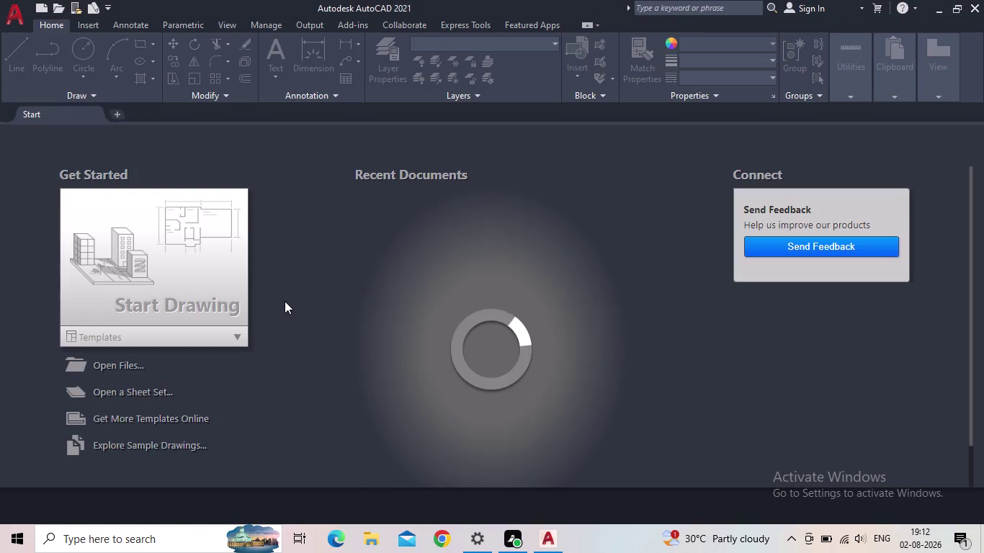
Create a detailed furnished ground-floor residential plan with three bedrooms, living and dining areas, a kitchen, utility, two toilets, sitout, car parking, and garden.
Open a new blank drawing, Drawing1, from the Start tab.
click(176, 286)
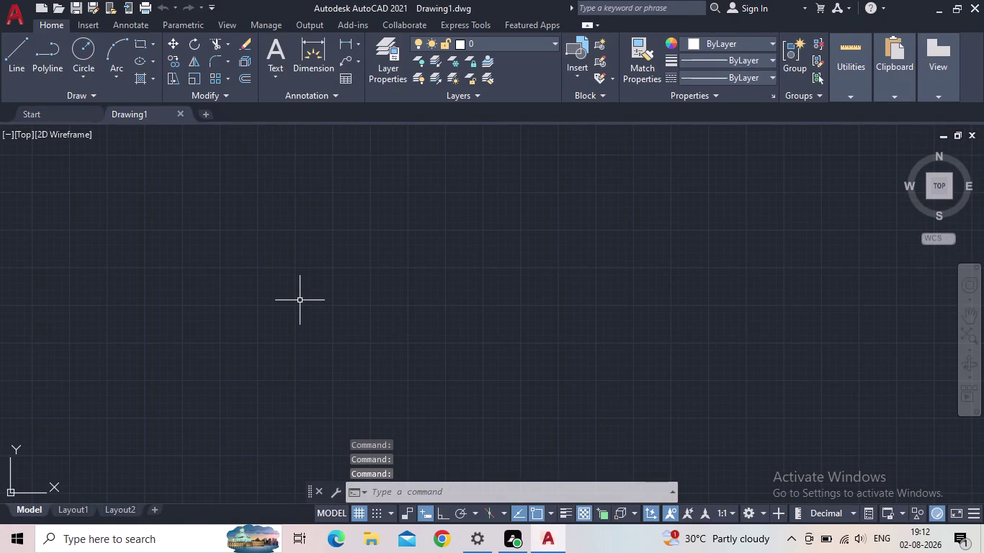
scroll(down, 3)
middle_drag(301, 309, 287, 339)
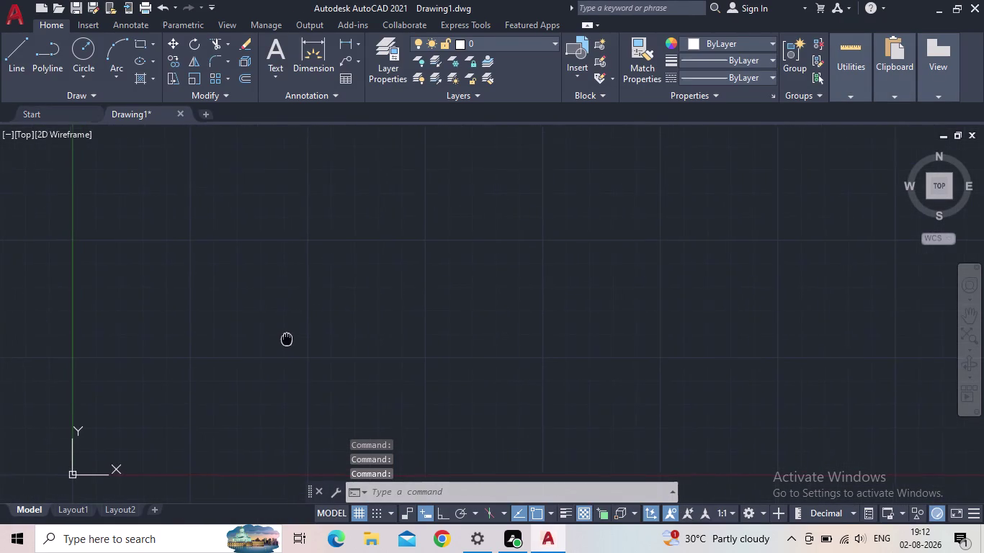
middle_drag(287, 339, 283, 341)
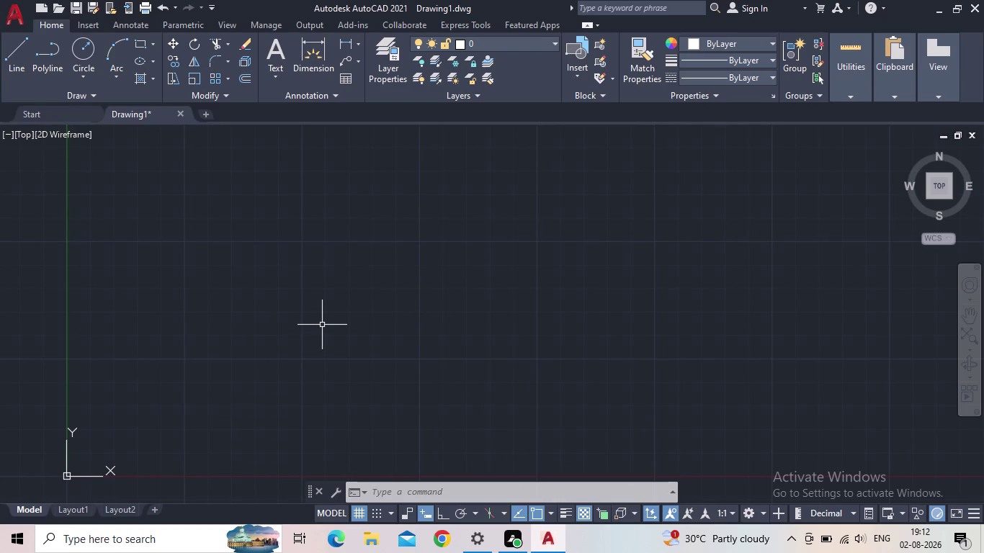
scroll(up, 3)
scroll(down, 3)
scroll(down, 3)
middle_drag(350, 293, 224, 369)
middle_drag(411, 315, 350, 324)
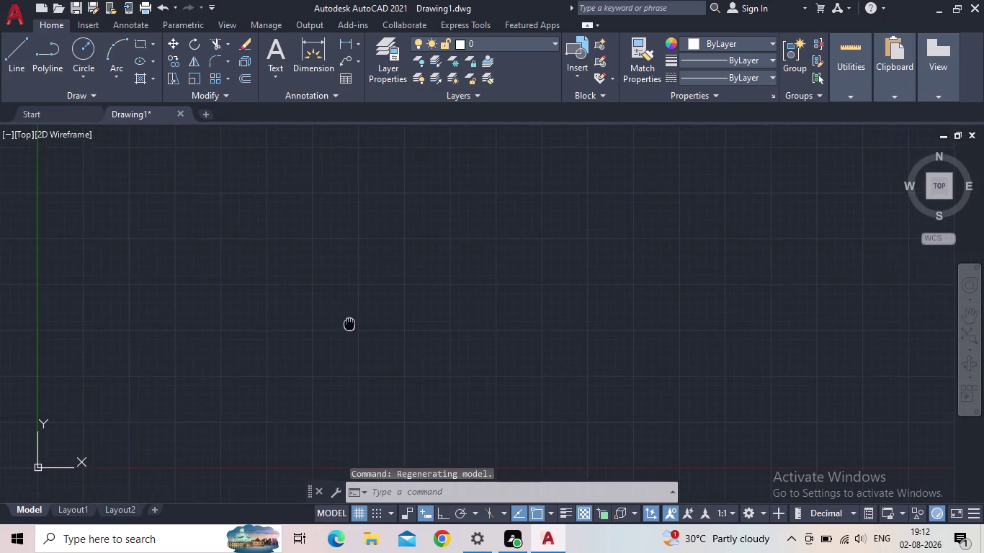
middle_drag(350, 324, 371, 312)
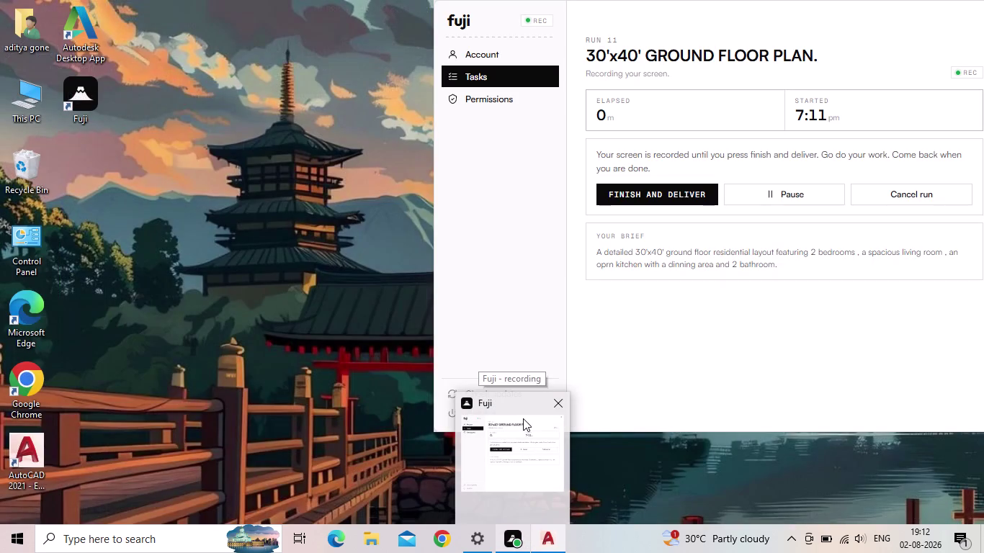
scroll(down, 3)
middle_drag(368, 360, 367, 360)
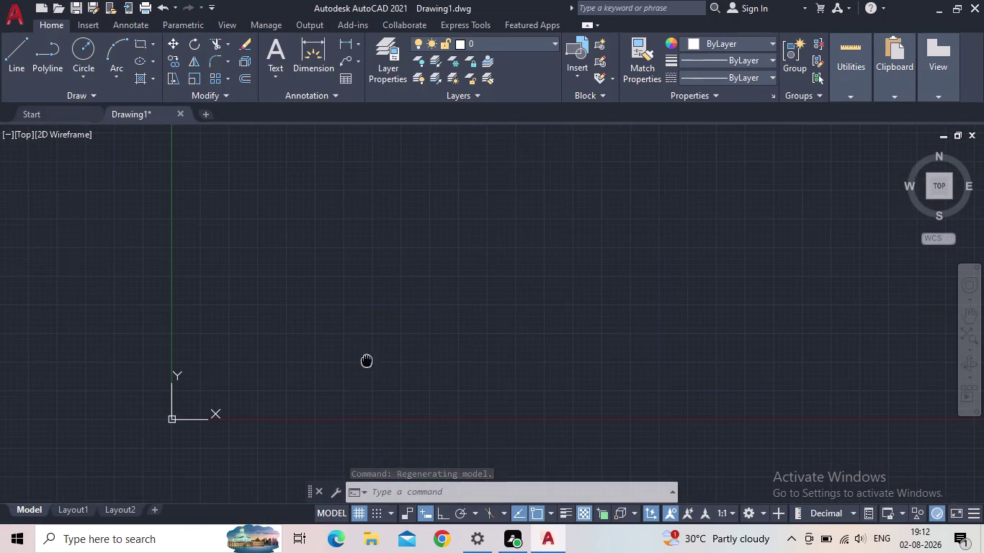
middle_drag(366, 360, 239, 390)
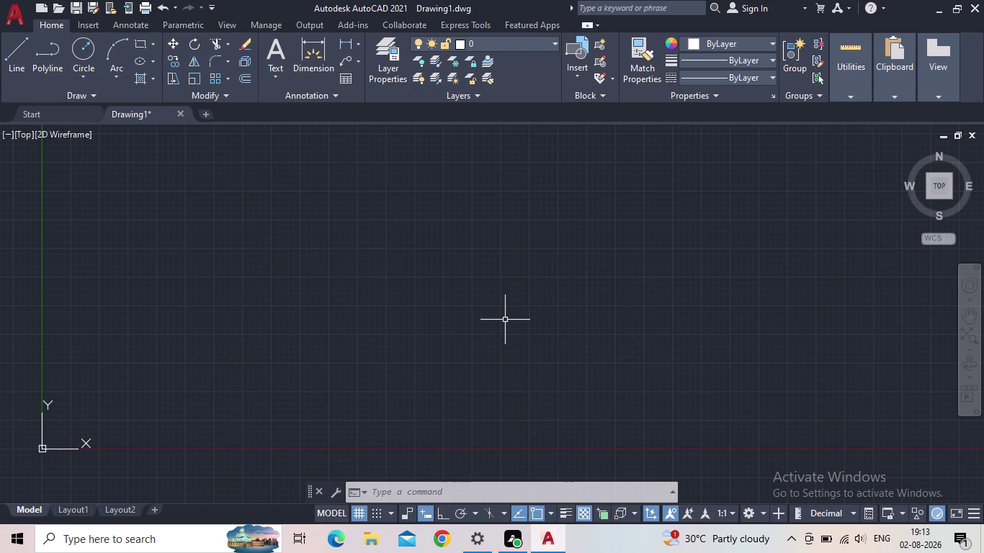
middle_drag(422, 338, 401, 338)
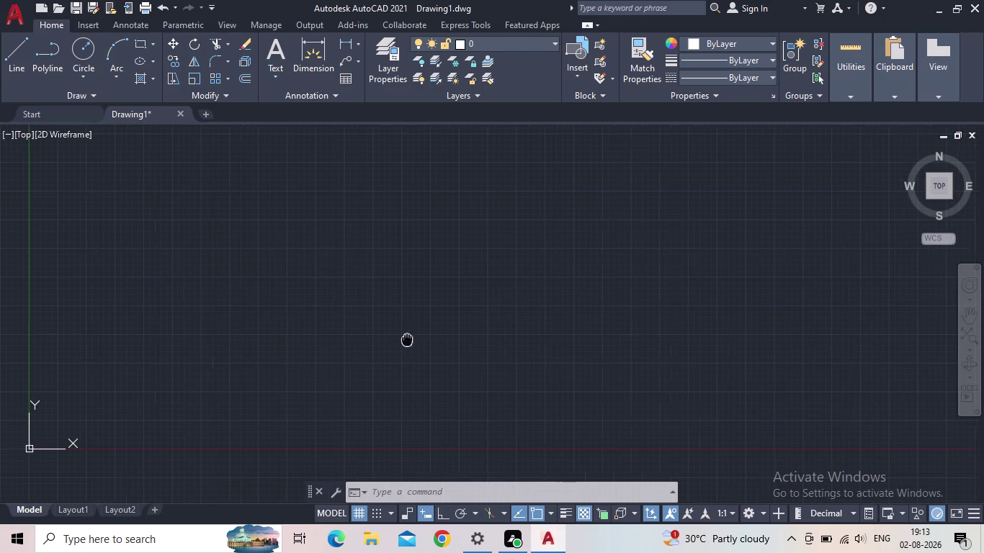
middle_drag(400, 339, 370, 335)
scroll(down, 3)
middle_drag(390, 334, 340, 391)
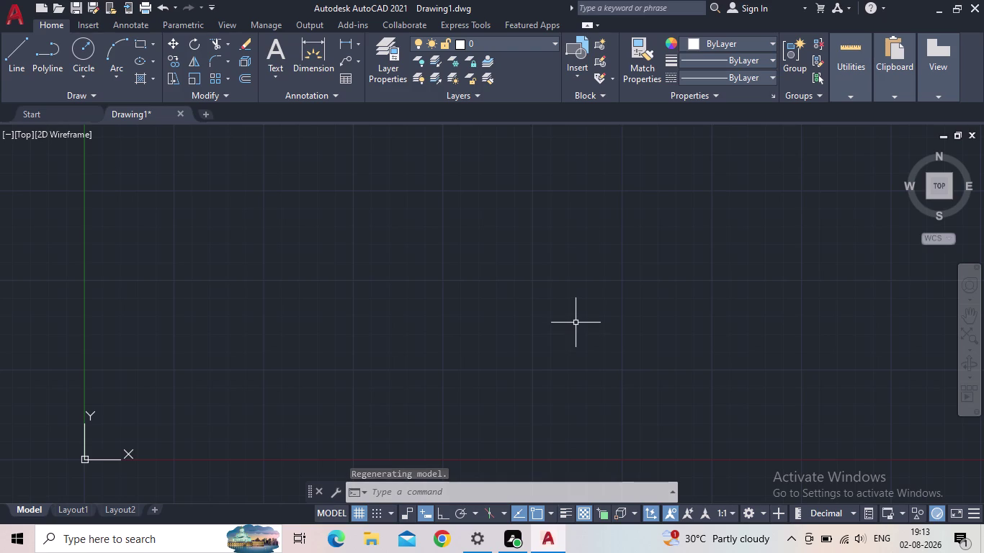
middle_drag(547, 343, 515, 348)
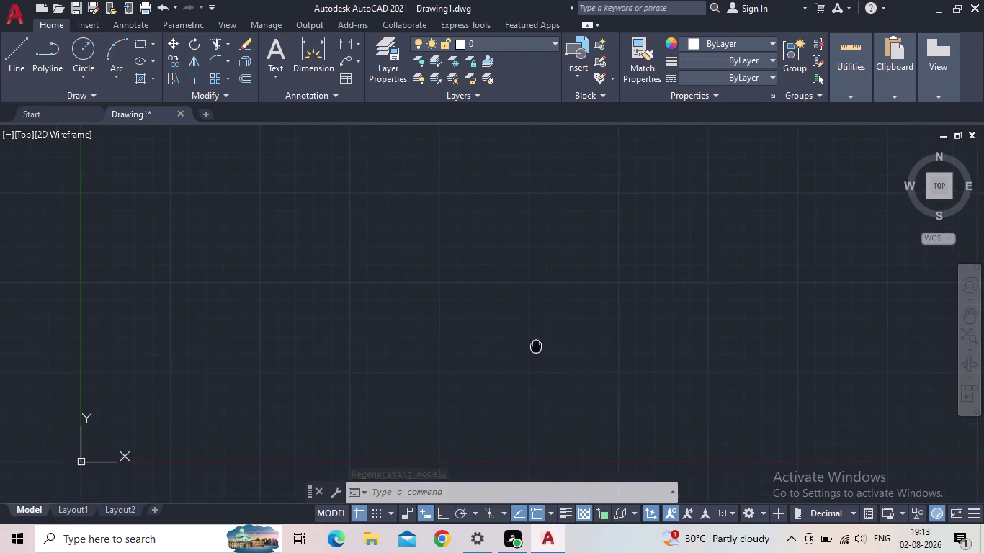
middle_drag(515, 349, 475, 349)
middle_drag(475, 349, 535, 342)
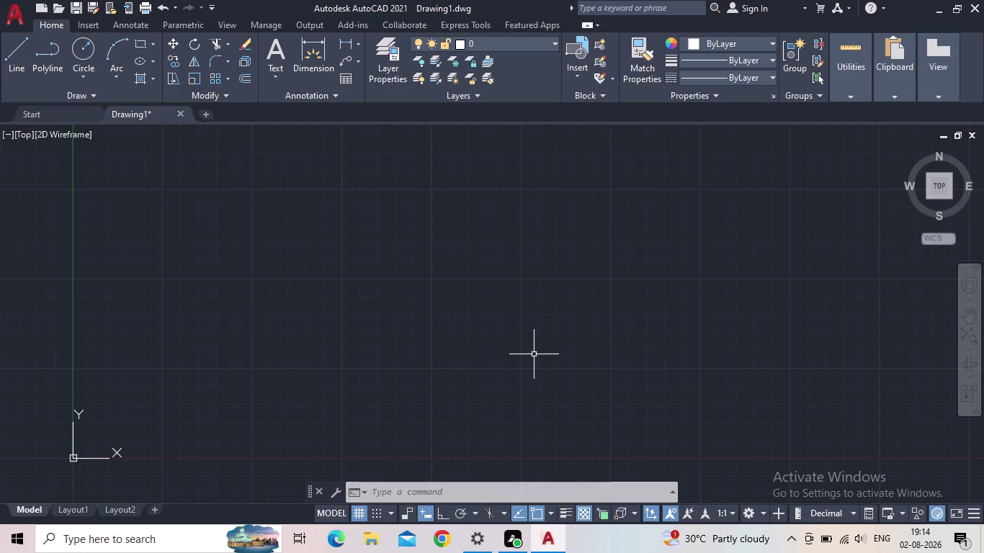
middle_drag(534, 355, 473, 372)
scroll(down, 3)
middle_drag(473, 364, 382, 398)
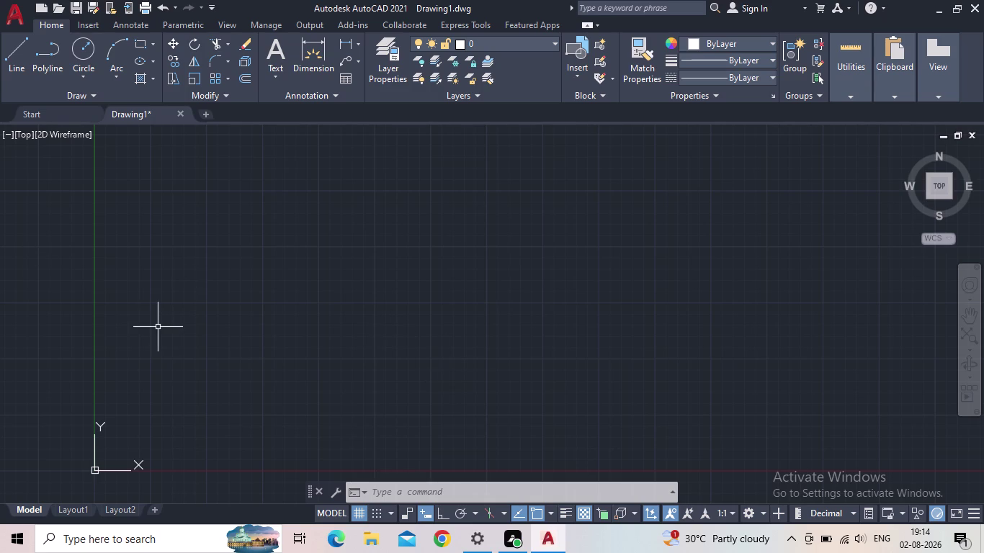
text(xl)
key(Return)
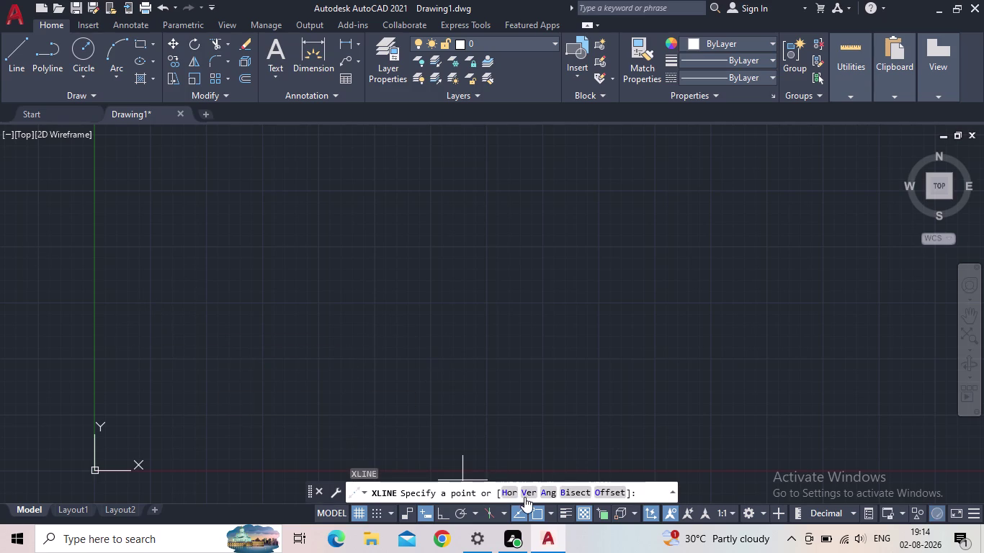
click(522, 492)
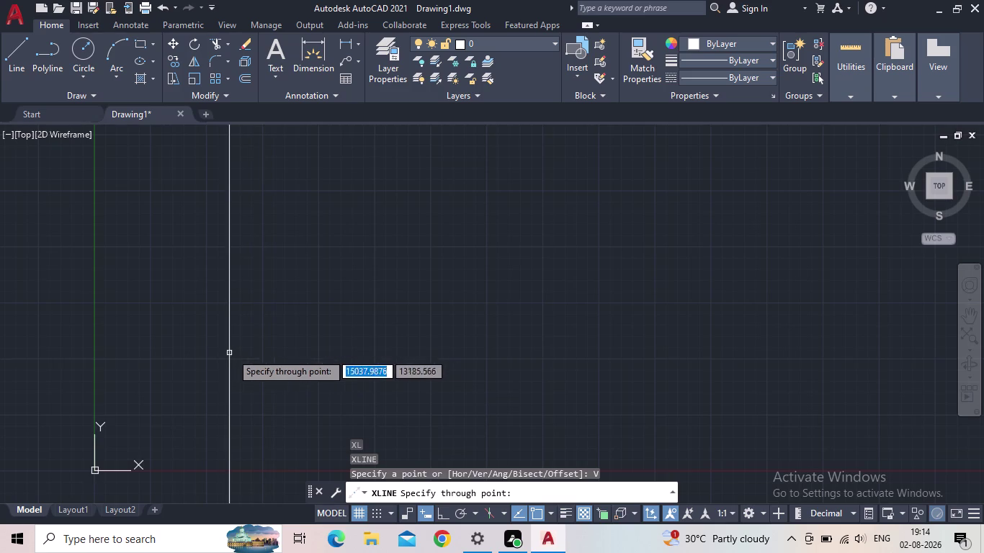
middle_drag(239, 354, 282, 350)
scroll(down, 3)
middle_drag(371, 353, 260, 365)
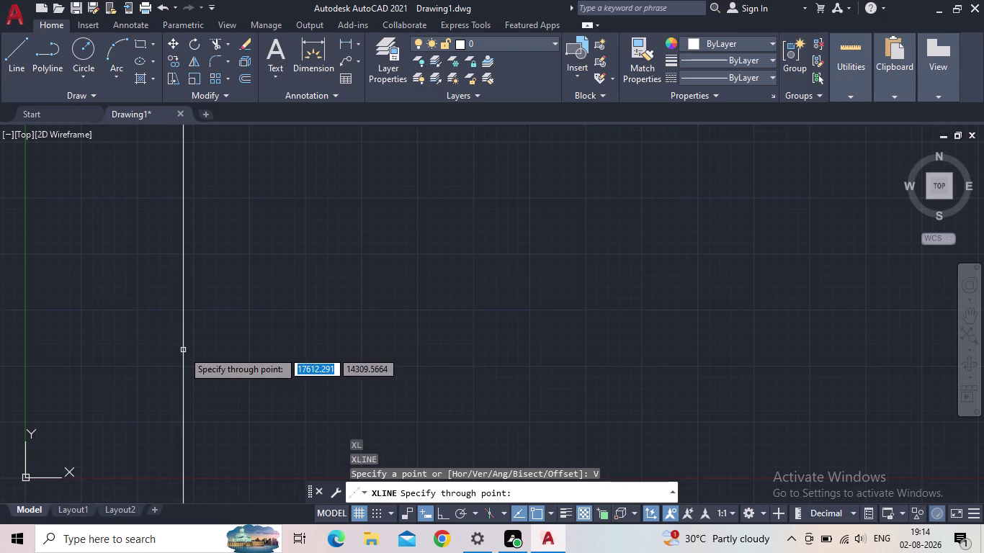
scroll(down, 3)
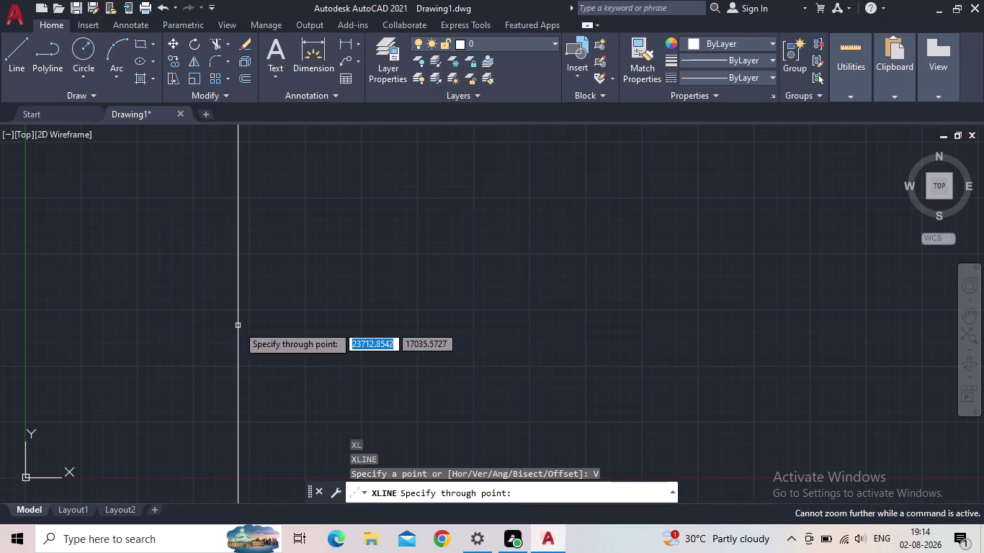
key(Escape)
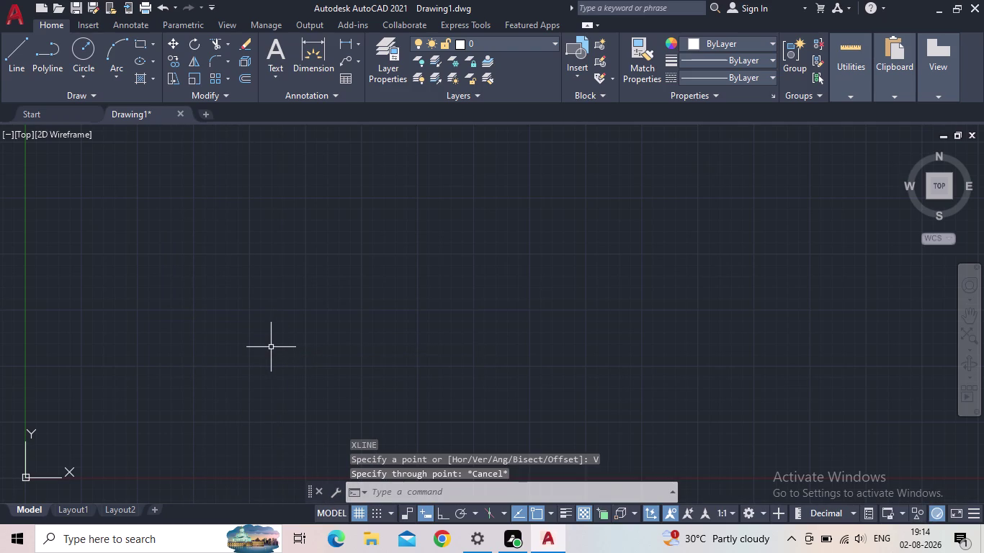
text(un)
Set Drawing Units to Engineering length, 0'-0.00" precision, and pick an insertion scale.
key(Return)
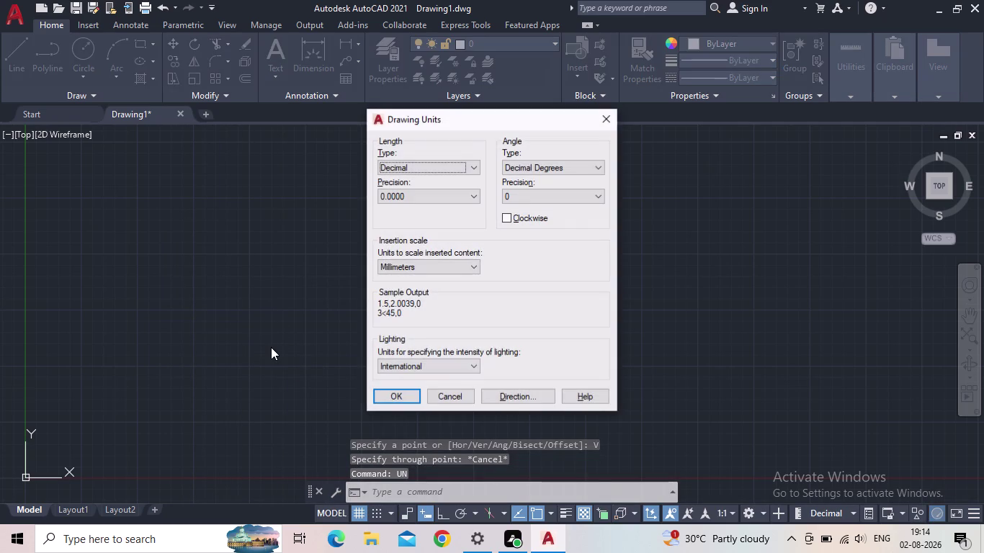
click(467, 172)
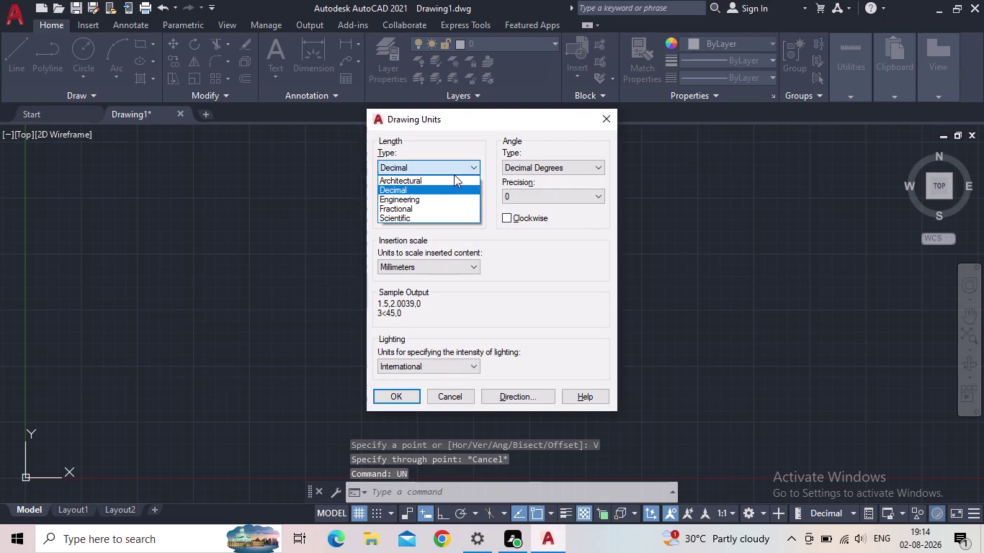
click(412, 202)
click(443, 197)
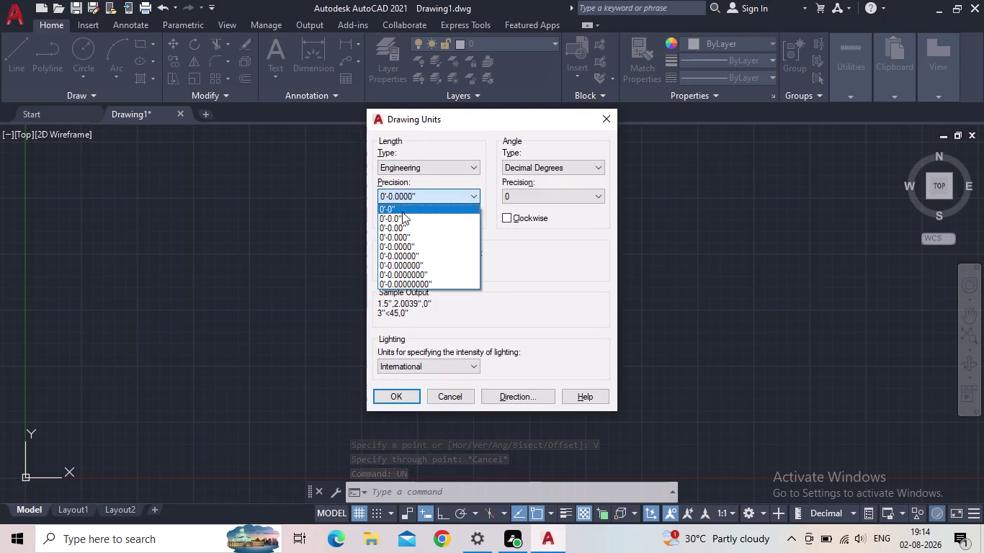
click(399, 224)
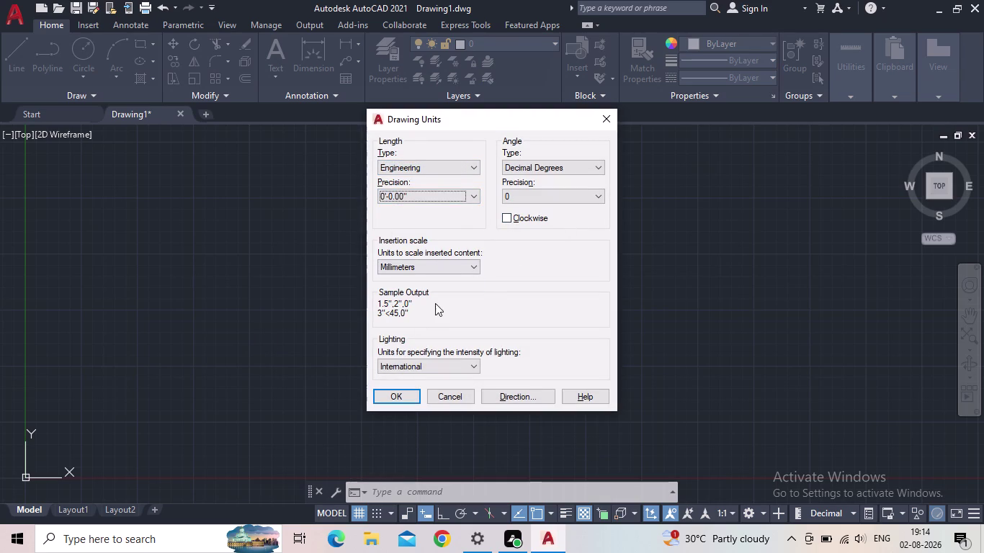
click(434, 264)
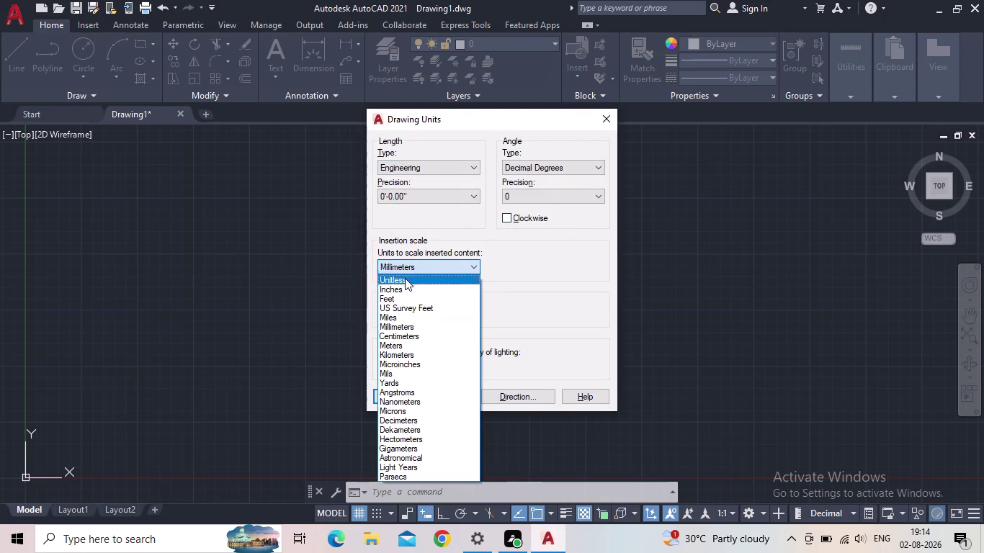
click(401, 285)
click(405, 394)
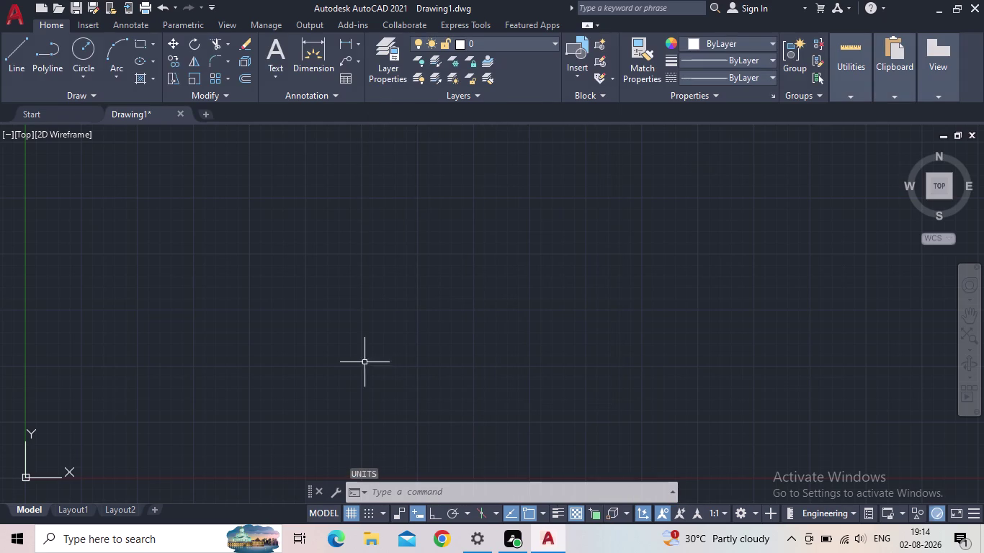
key(d)
key(Return)
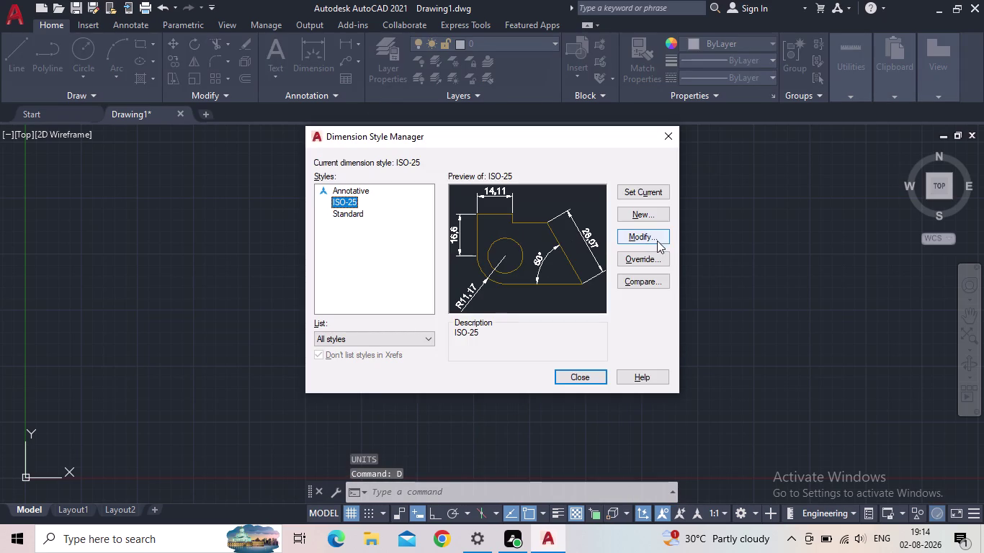
click(653, 240)
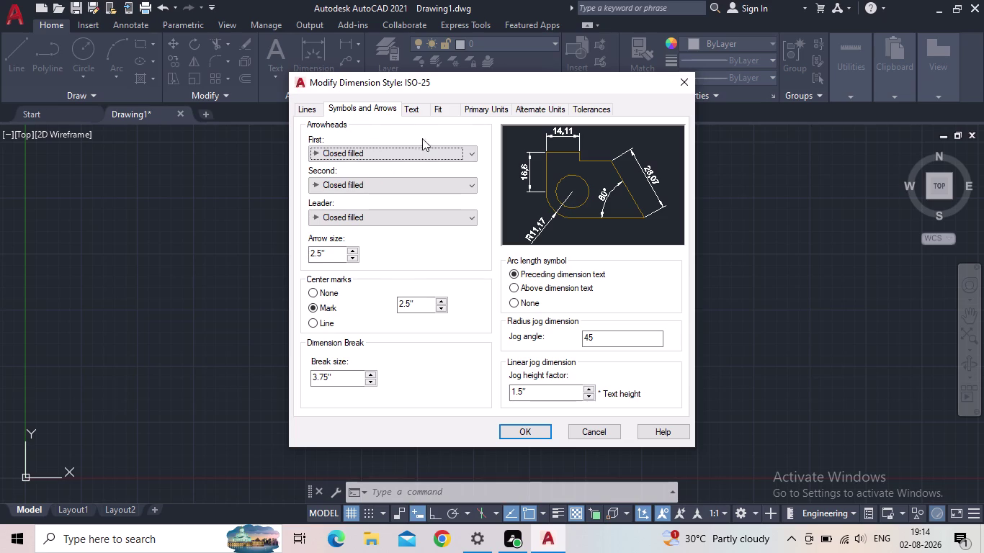
click(420, 112)
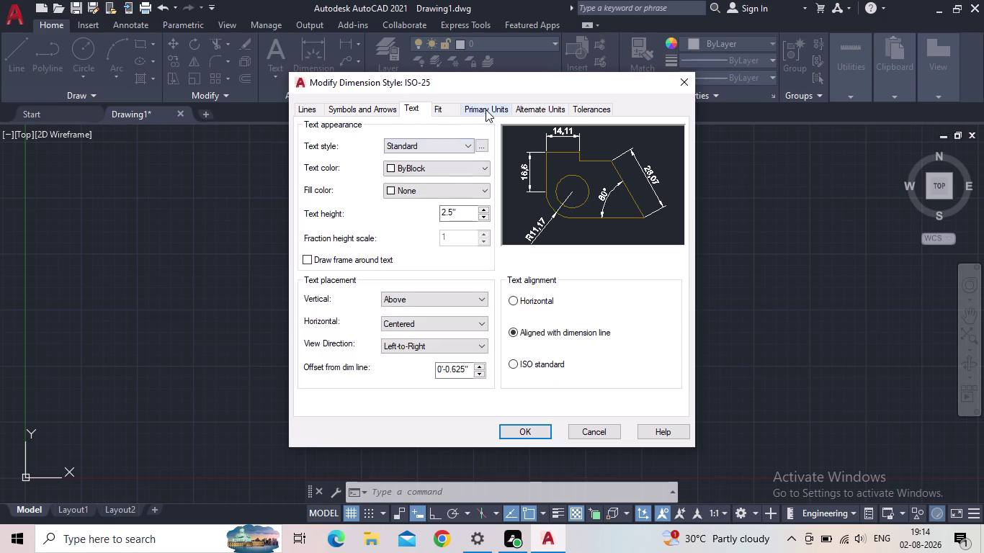
click(485, 110)
click(449, 138)
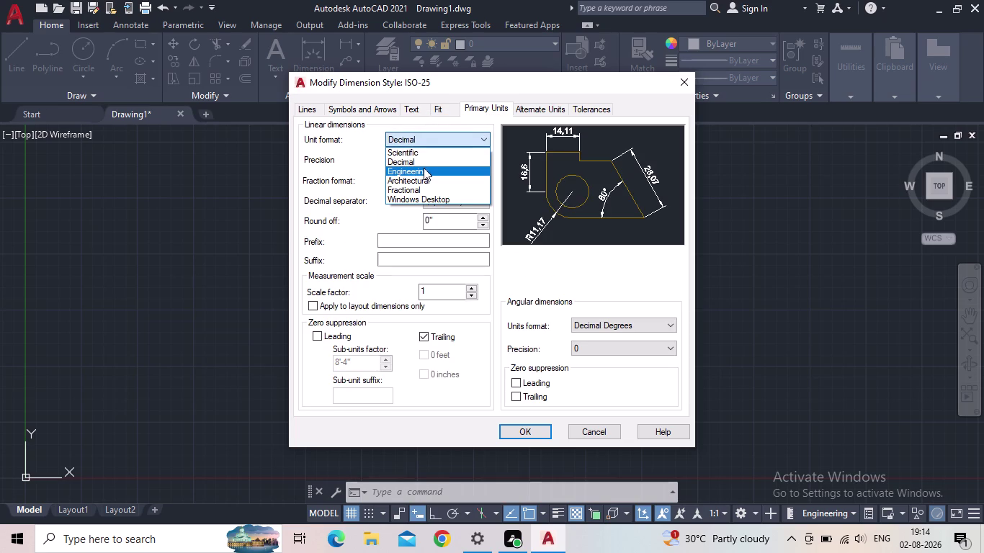
click(425, 172)
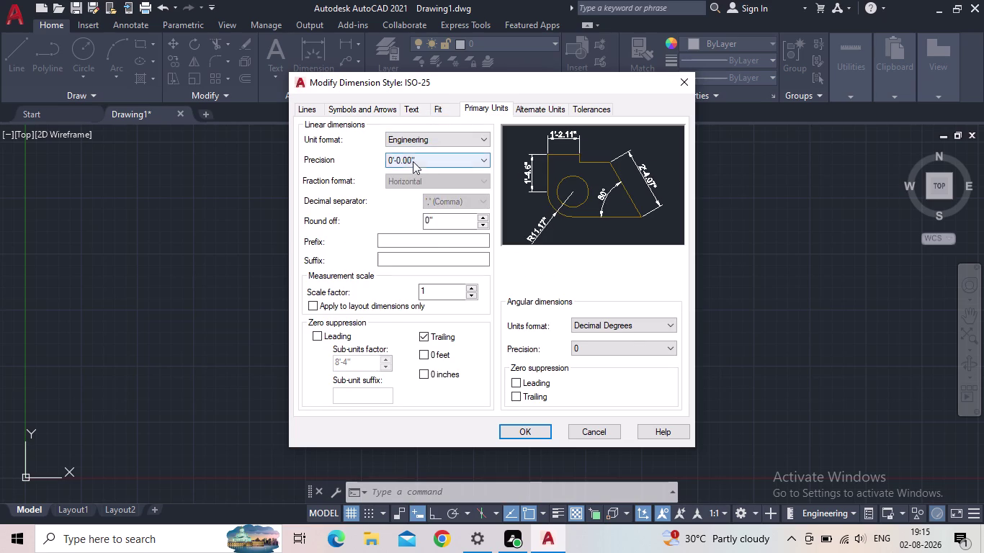
click(413, 161)
click(415, 192)
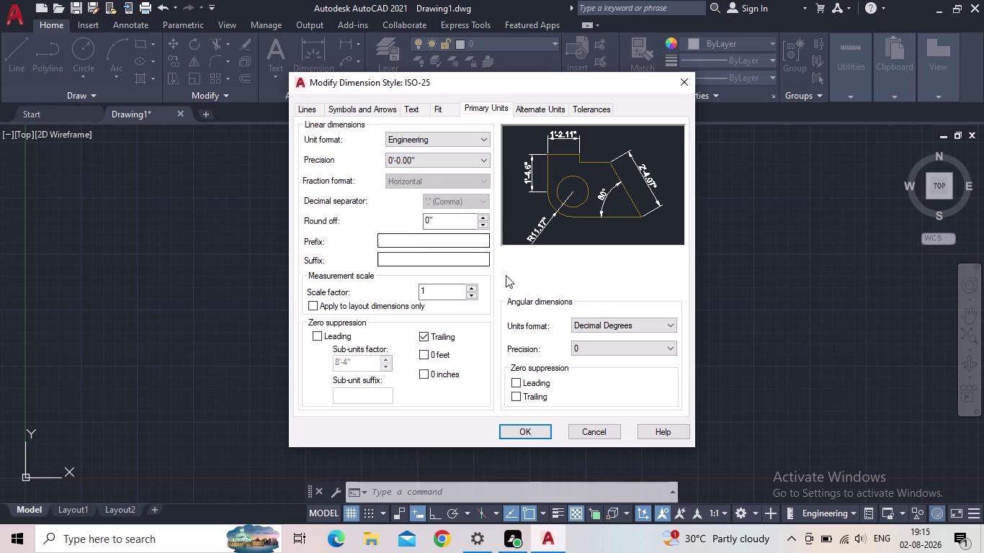
click(520, 428)
click(644, 187)
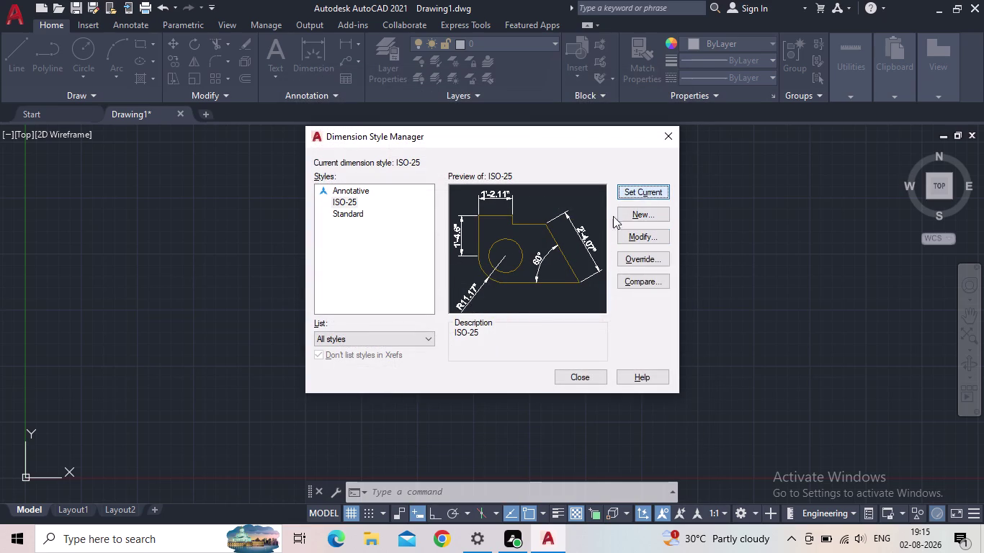
click(583, 370)
scroll(down, 3)
middle_drag(471, 329, 458, 345)
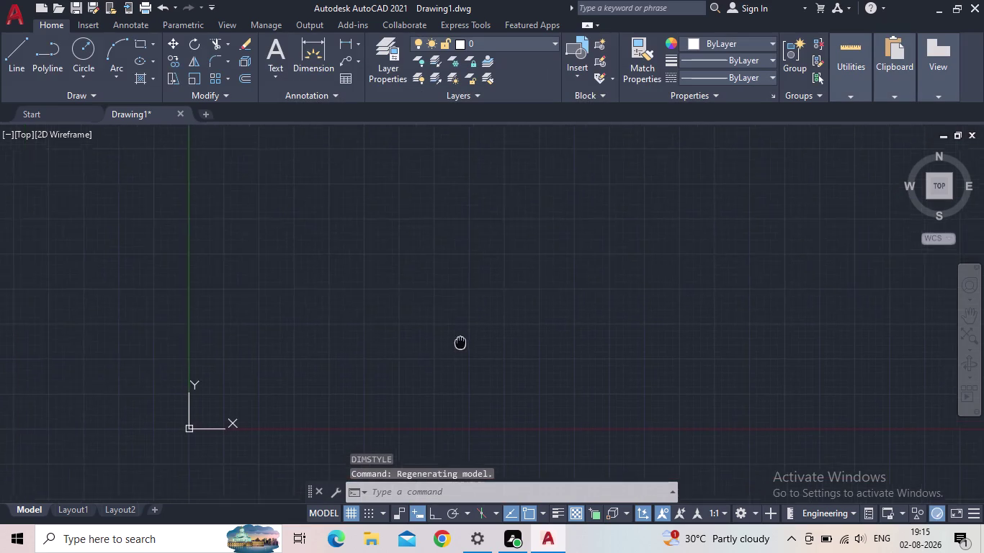
Place one vertical XLINE near the left edge of the drawing.
middle_drag(458, 345, 451, 352)
middle_drag(419, 360, 284, 396)
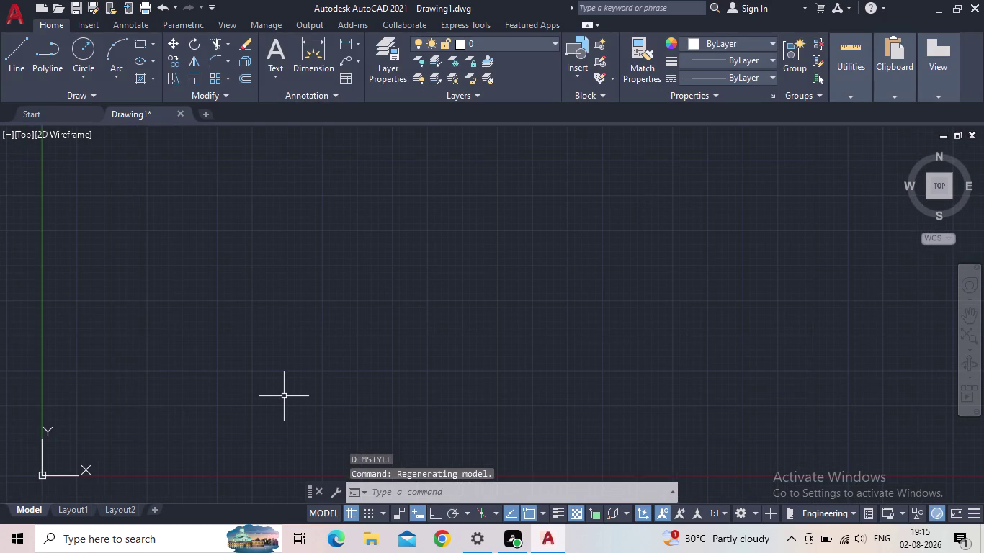
text(xl)
key(Return)
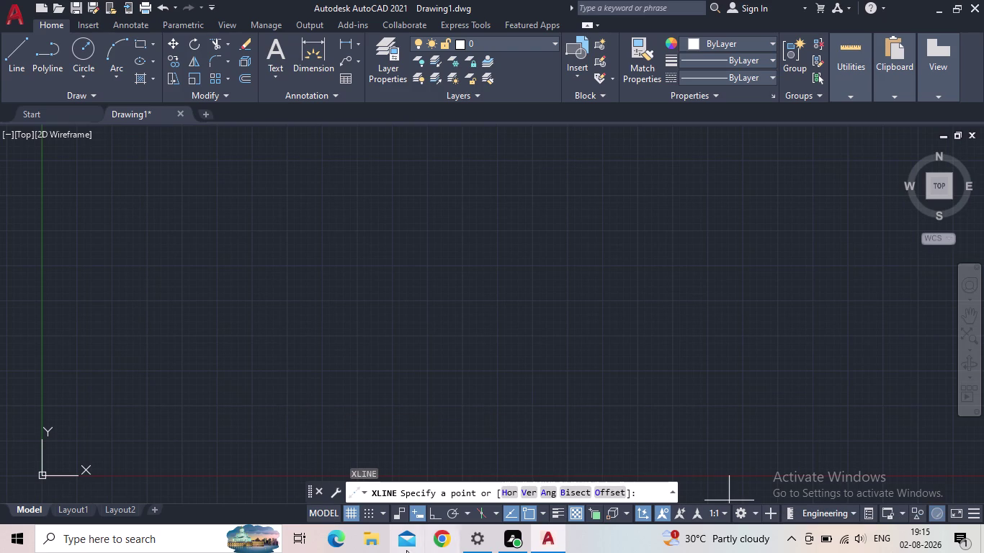
click(525, 493)
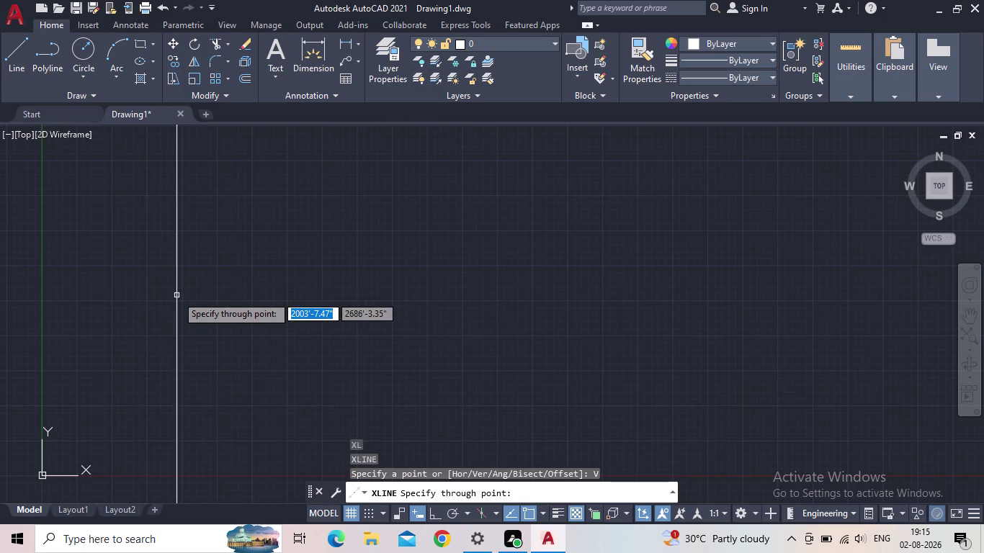
middle_drag(177, 301, 149, 308)
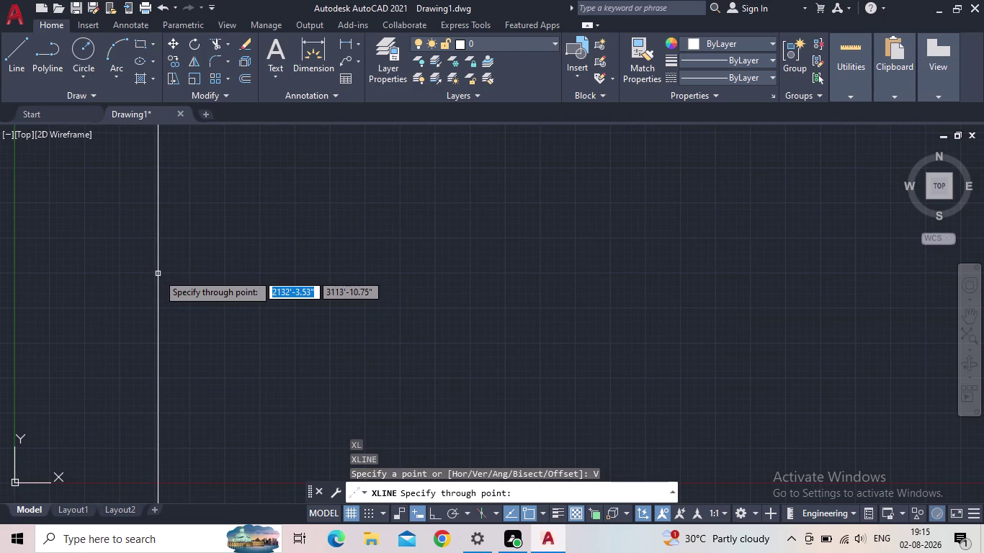
click(157, 274)
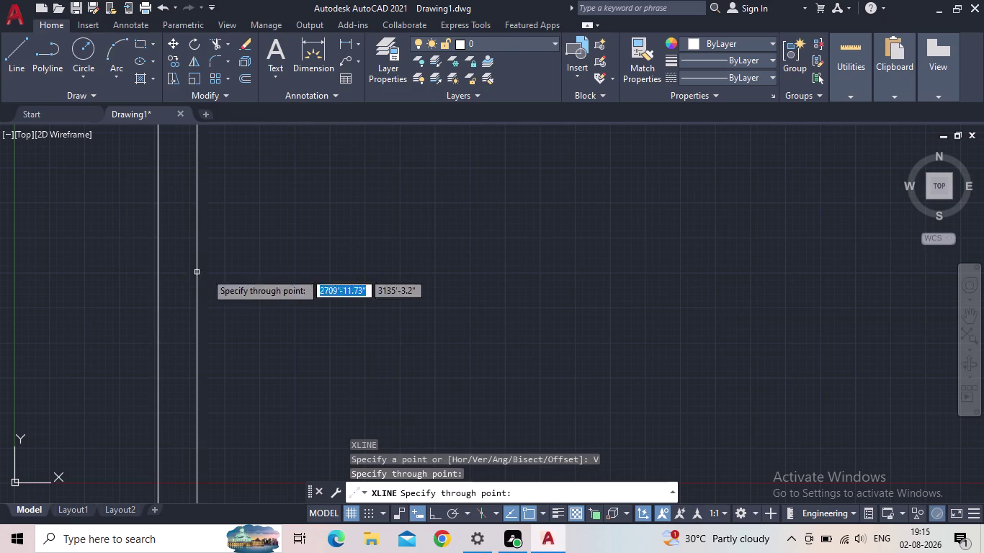
key(Escape)
key(o)
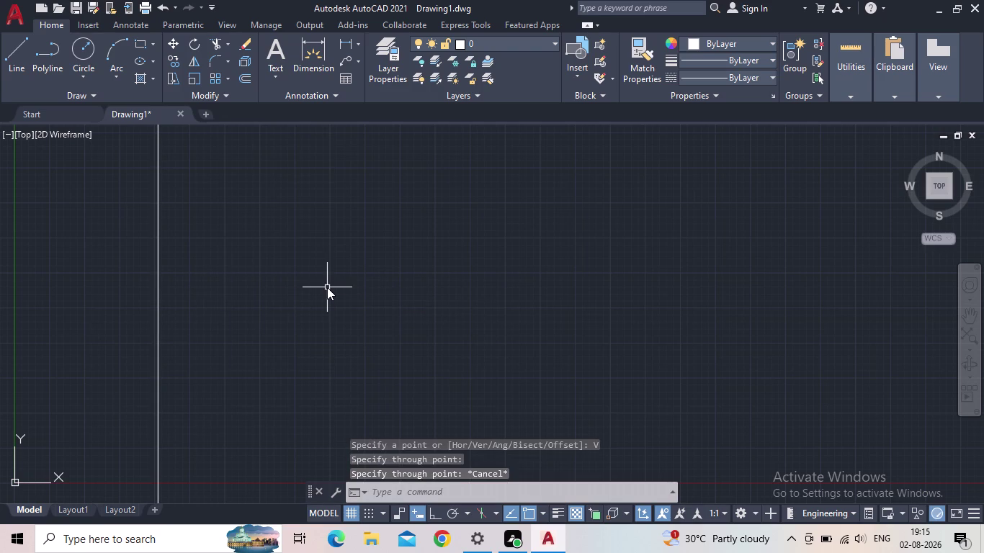
key(Return)
Offset the vertical construction line 9" to the right.
key(9)
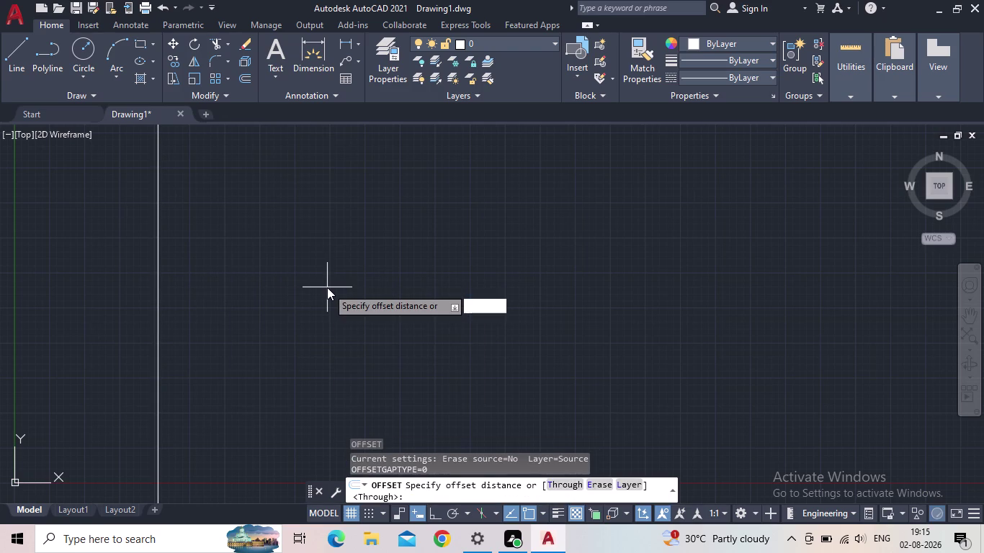
key(shift+quotedbl)
key(Return)
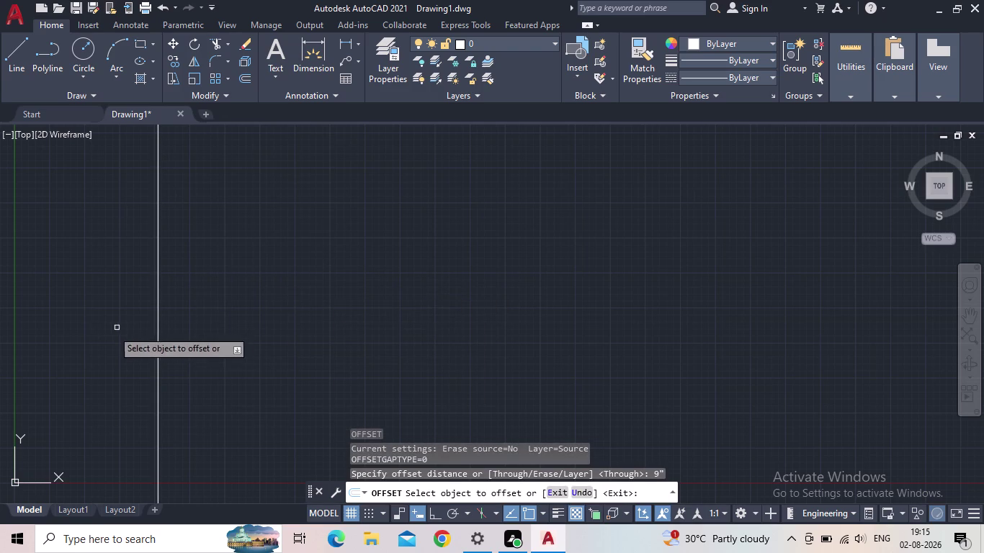
click(159, 320)
click(236, 308)
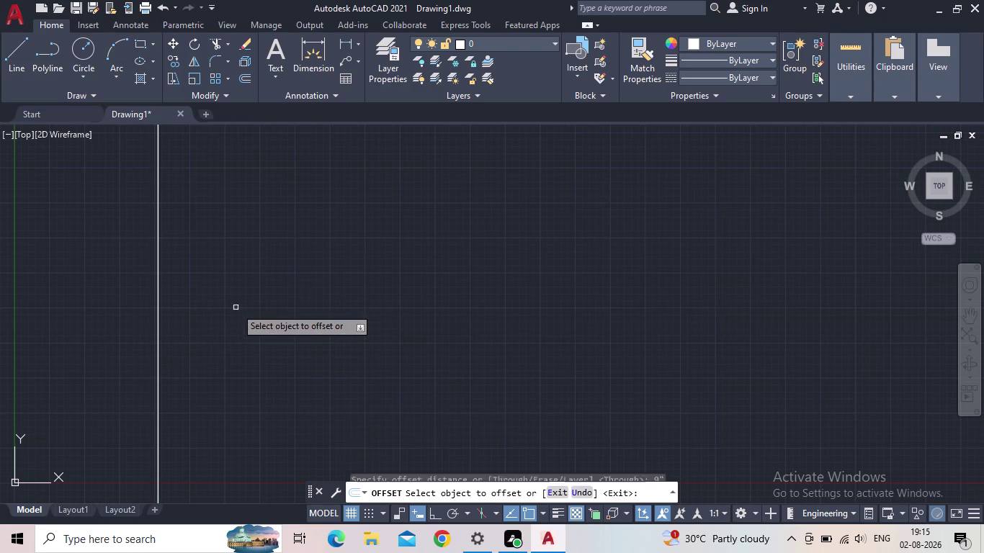
scroll(up, 3)
scroll(up, 3)
scroll(up, 3)
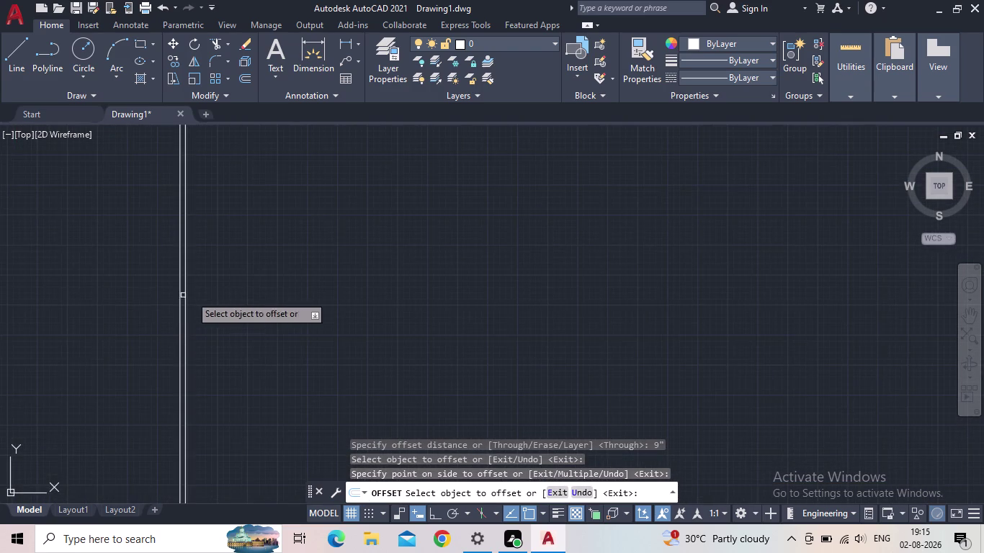
scroll(up, 3)
middle_drag(223, 296, 191, 339)
scroll(down, 3)
middle_drag(191, 342, 148, 301)
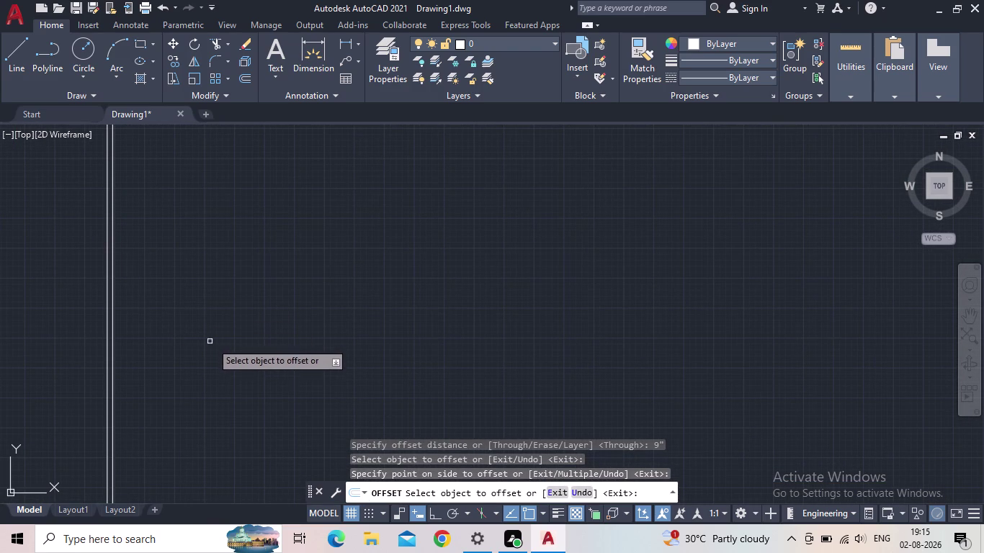
middle_drag(216, 347, 198, 334)
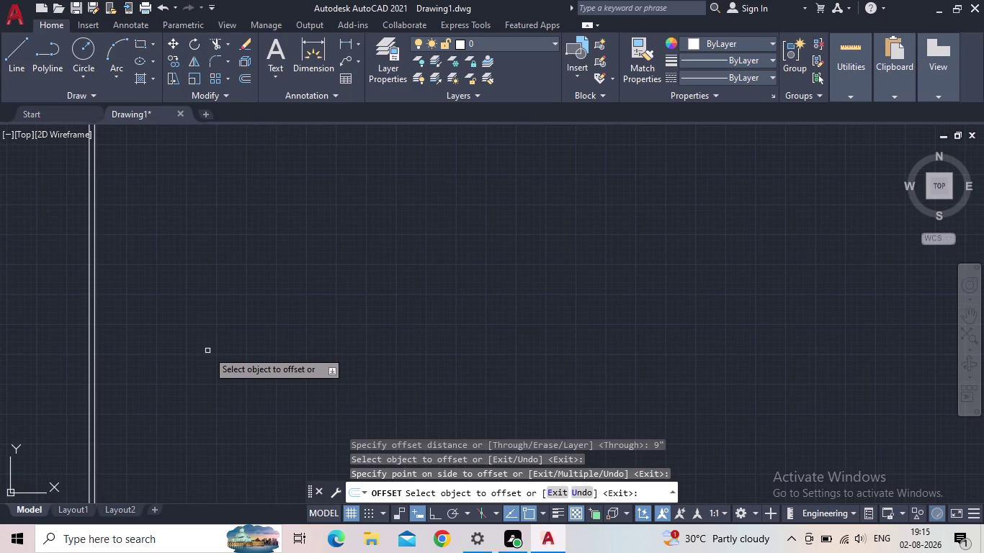
key(Escape)
Add a horizontal construction line near the bottom with XLINE.
text(x)
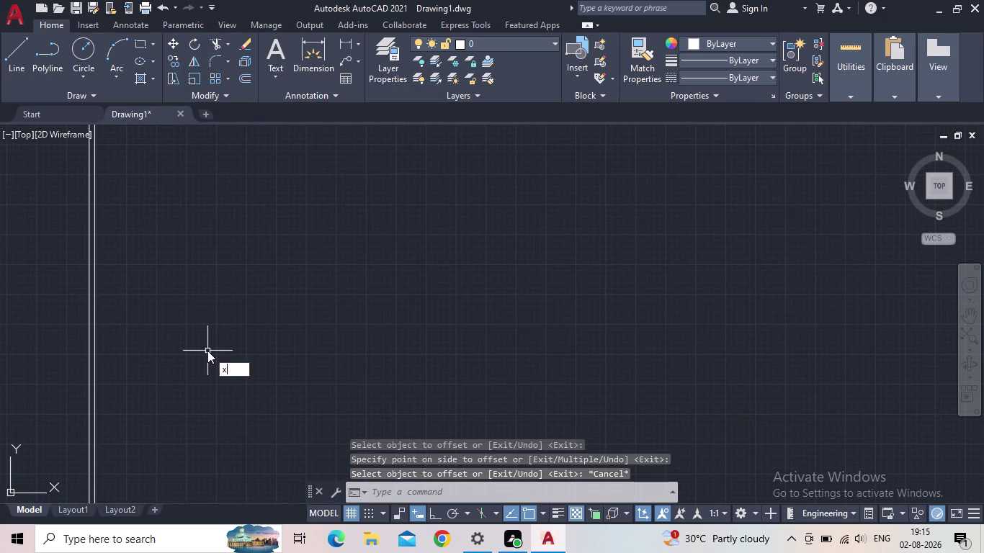
text(l)
key(Return)
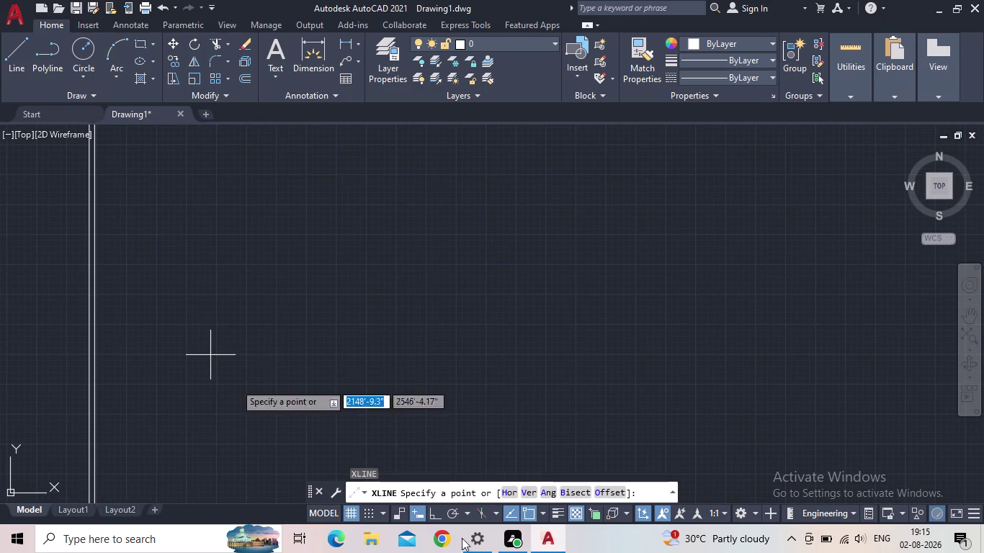
click(511, 496)
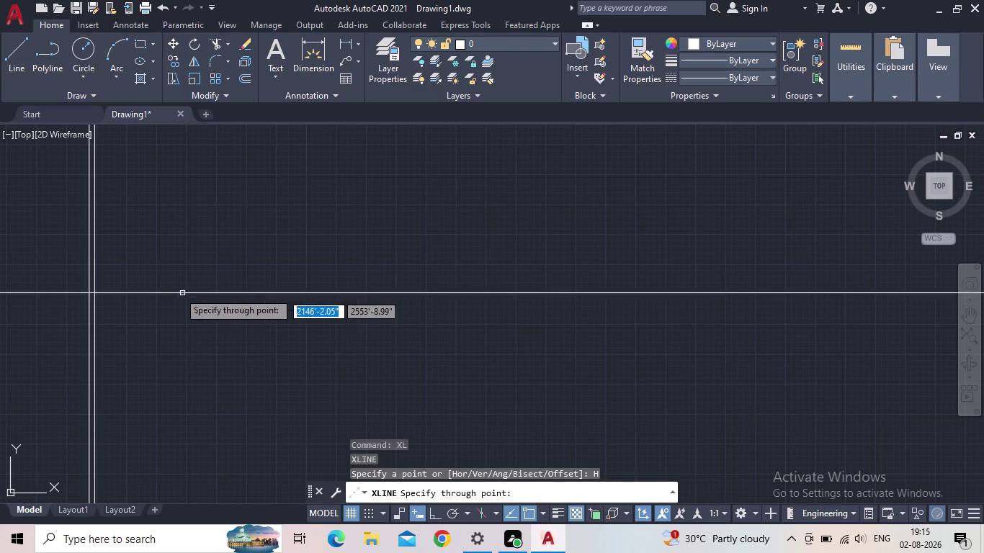
scroll(up, 3)
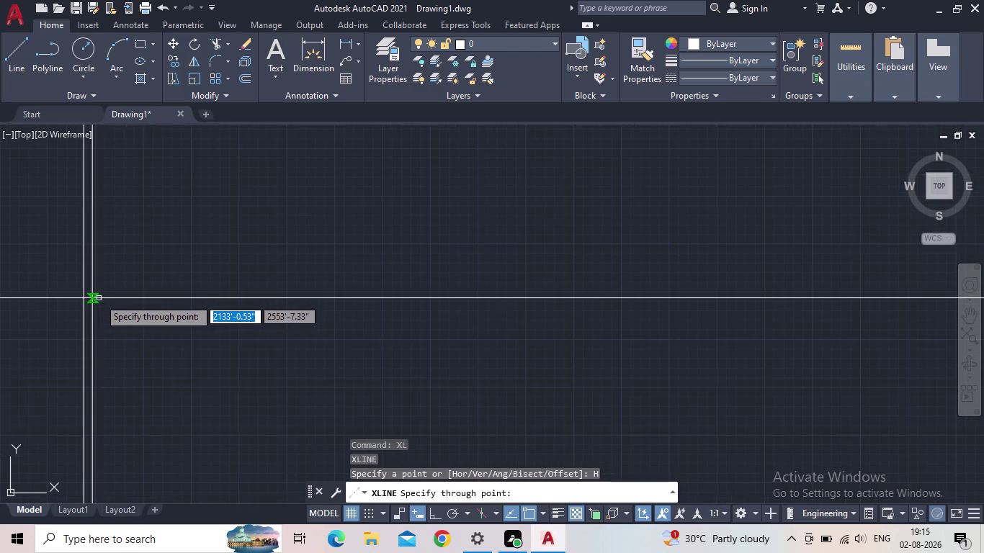
click(93, 299)
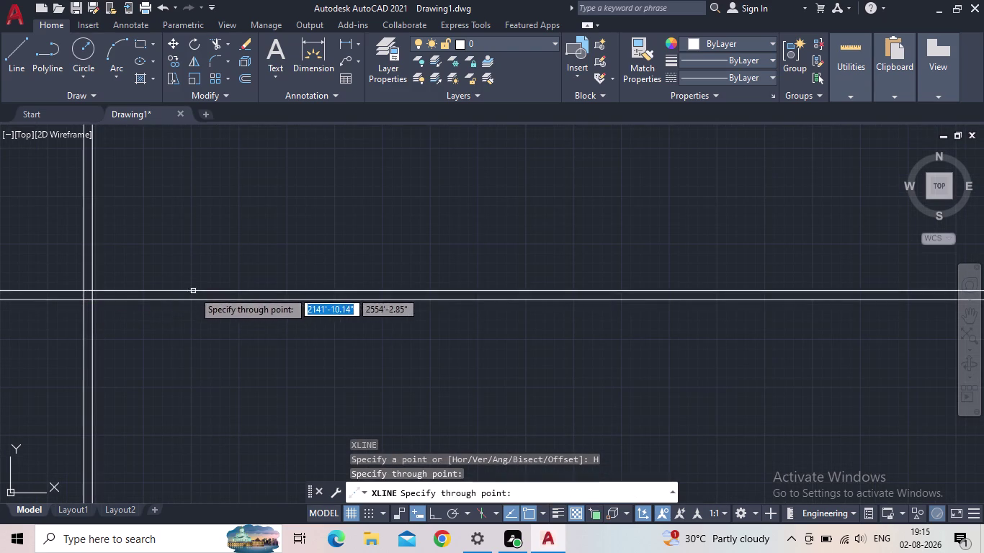
key(Escape)
Offset the horizontal construction line 9" upward.
key(o)
key(Return)
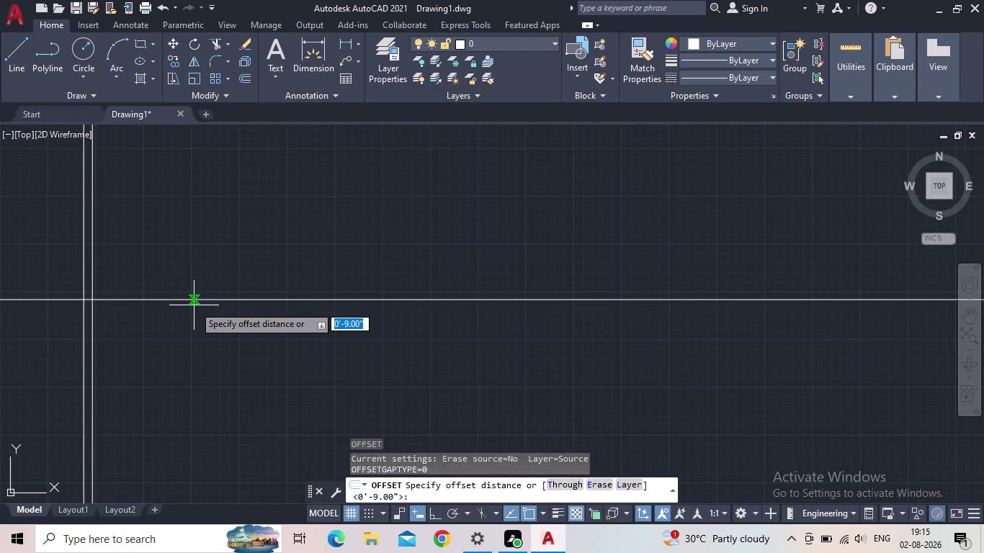
text(9")
key(Return)
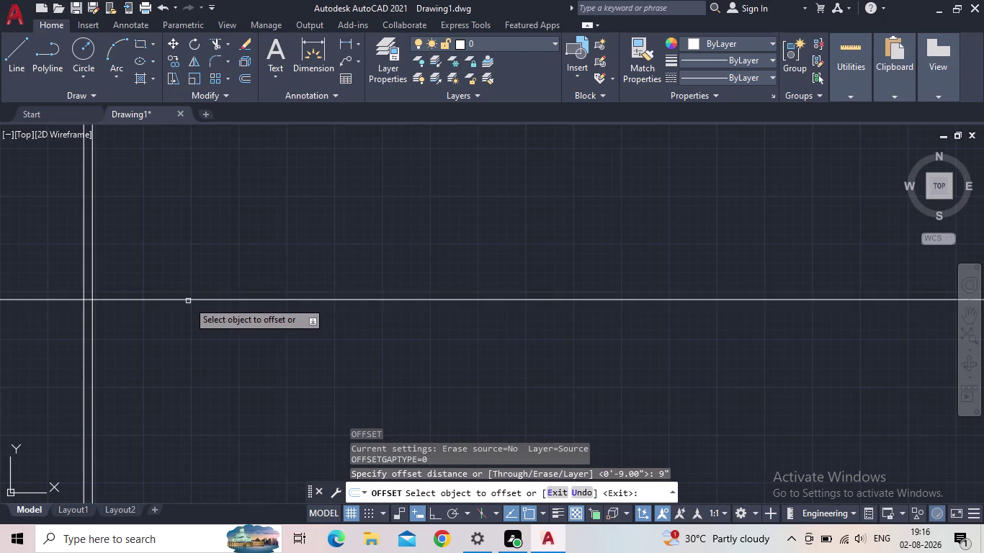
click(188, 299)
click(212, 261)
key(Escape)
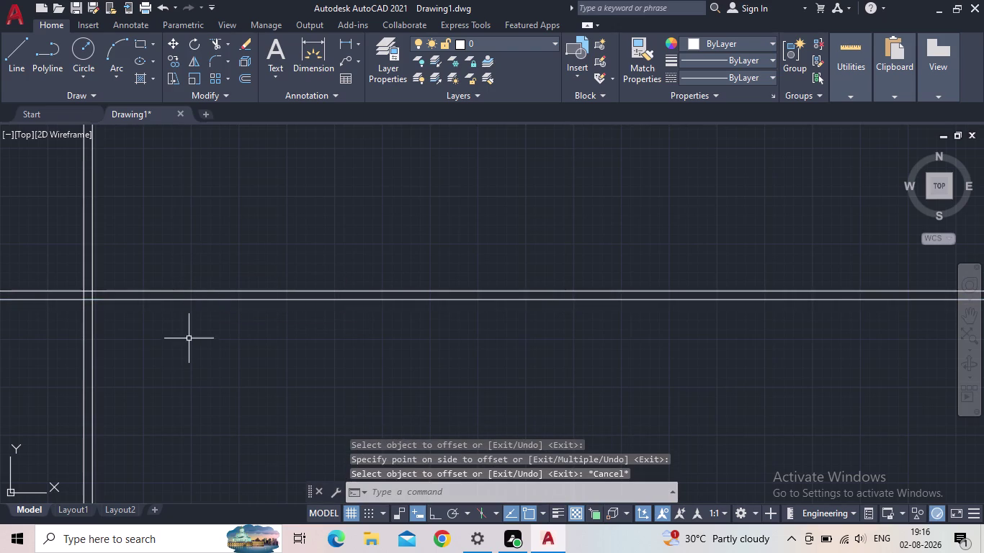
Fence-trim the overhanging line ends beyond the lower-left corner.
key(t)
key(r)
key(space)
drag(173, 390, 45, 354)
middle_drag(63, 343, 241, 447)
drag(241, 447, 184, 352)
scroll(down, 3)
middle_drag(172, 371, 137, 462)
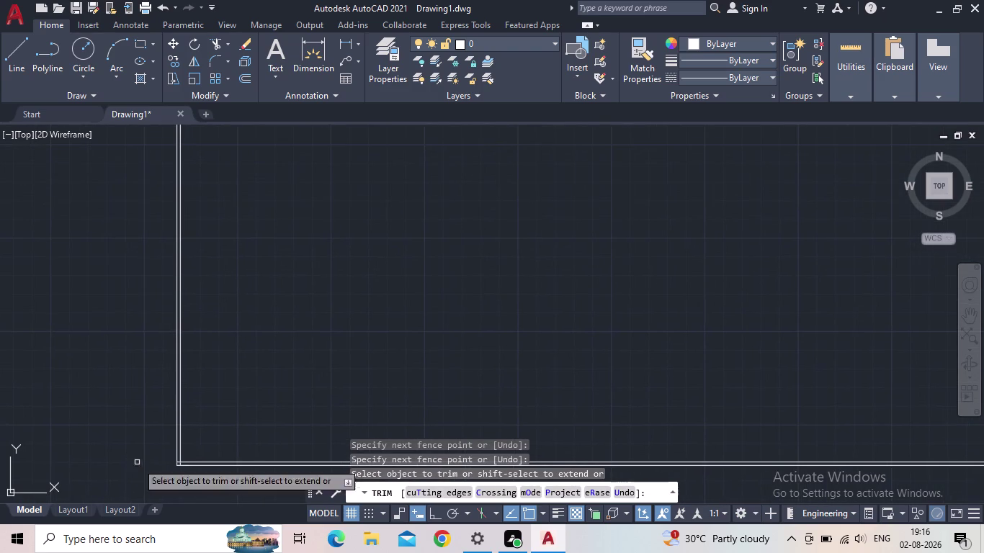
End trimming and pan the clean lower-left wall corner into view.
key(Escape)
scroll(up, 3)
middle_drag(244, 451, 196, 322)
scroll(up, 3)
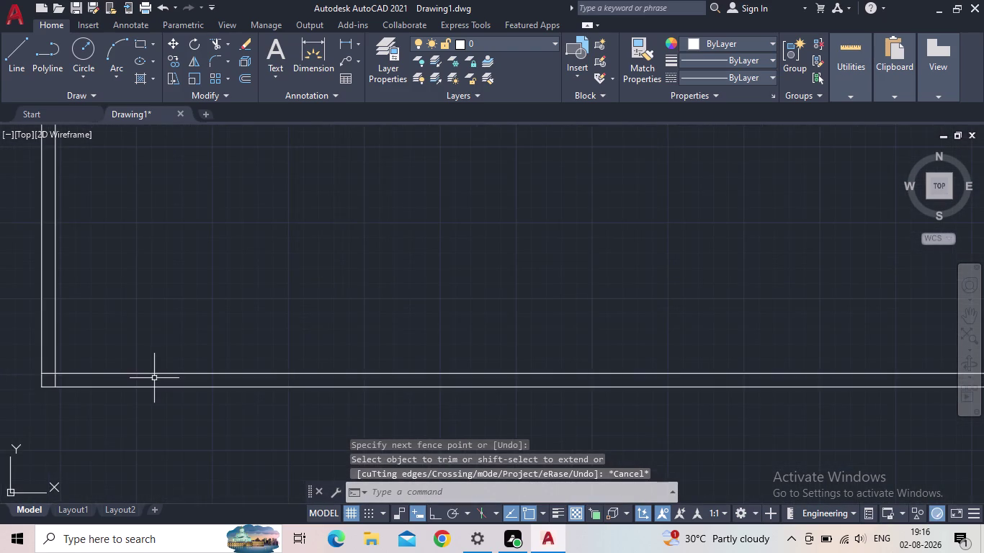
middle_drag(156, 381, 271, 445)
middle_drag(270, 445, 219, 417)
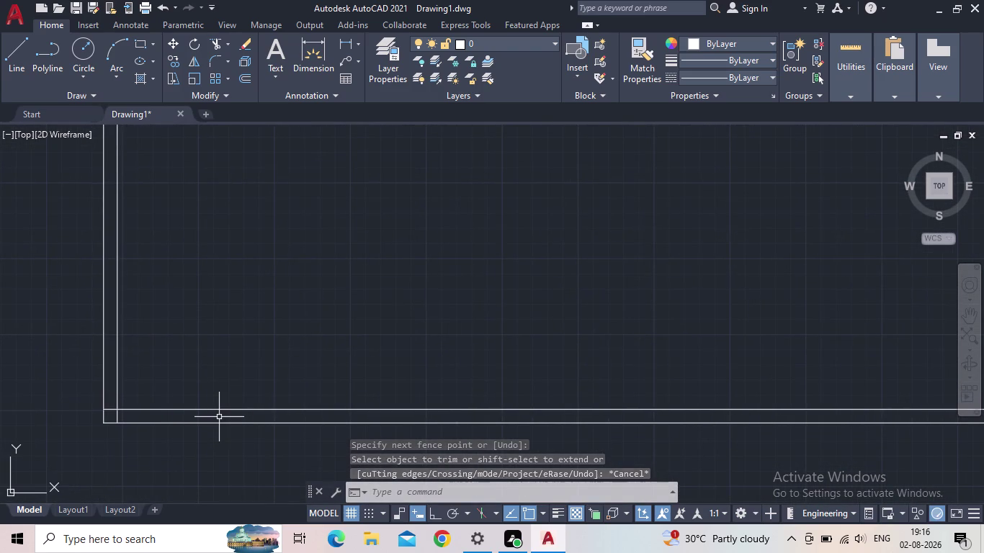
key(o)
key(Return)
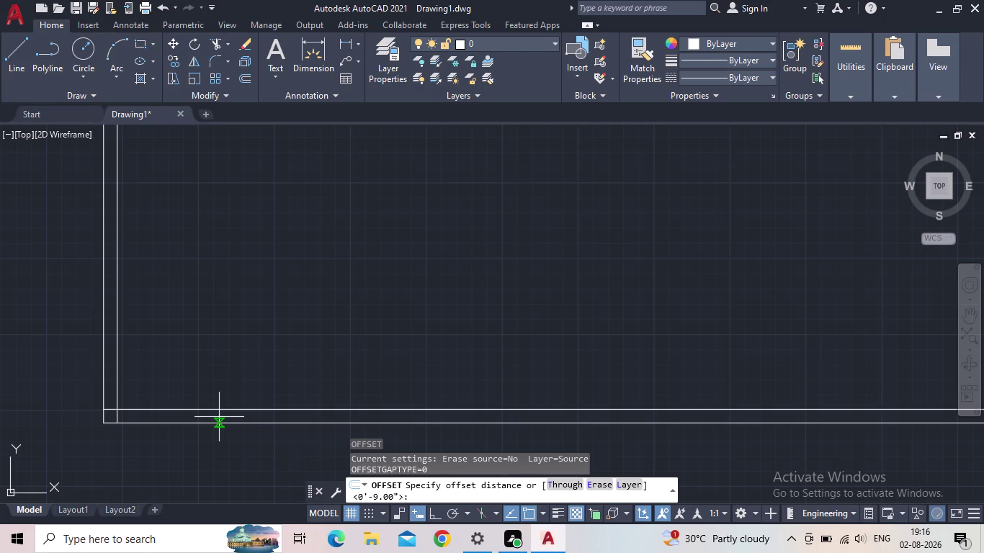
Offset the inner left wall line 12' to the right.
text(12)
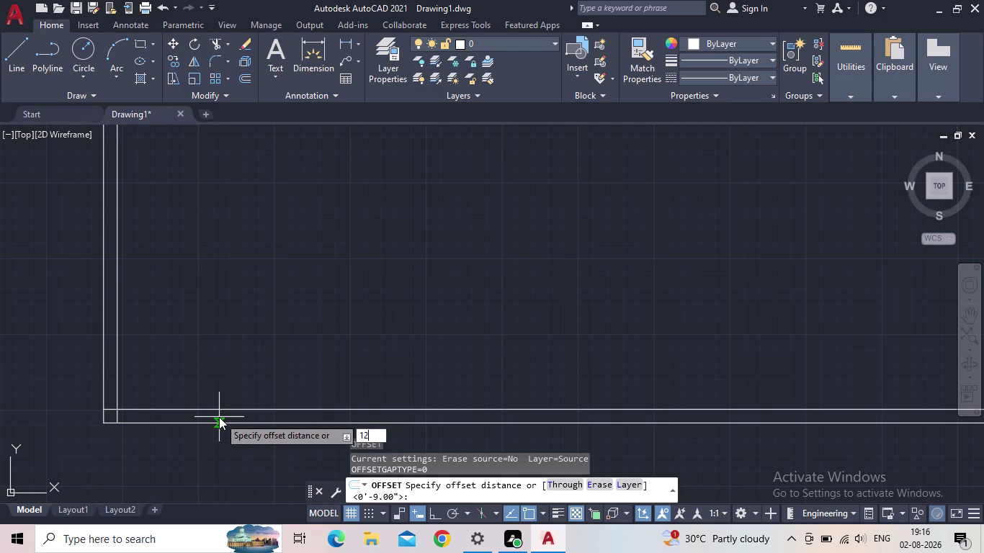
key(apostrophe)
key(Return)
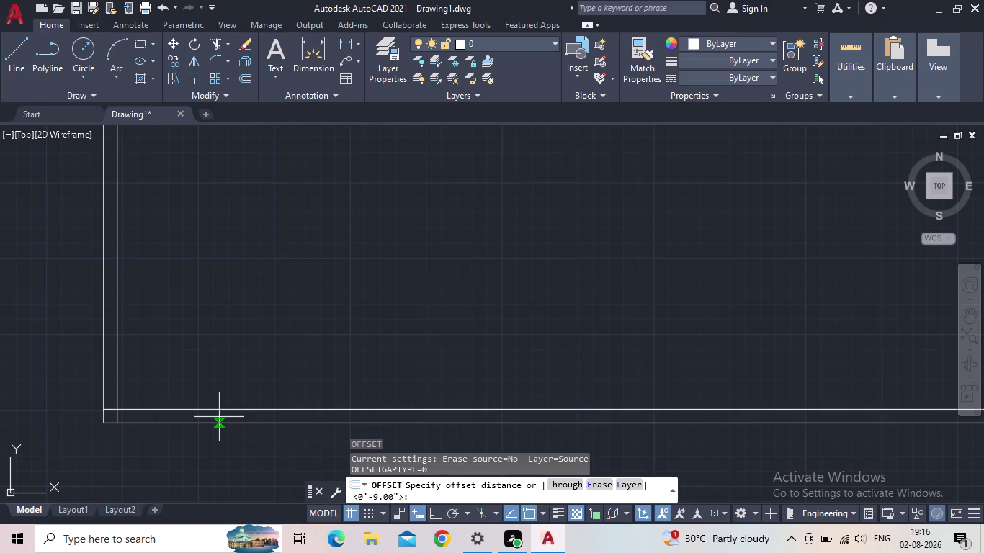
click(118, 336)
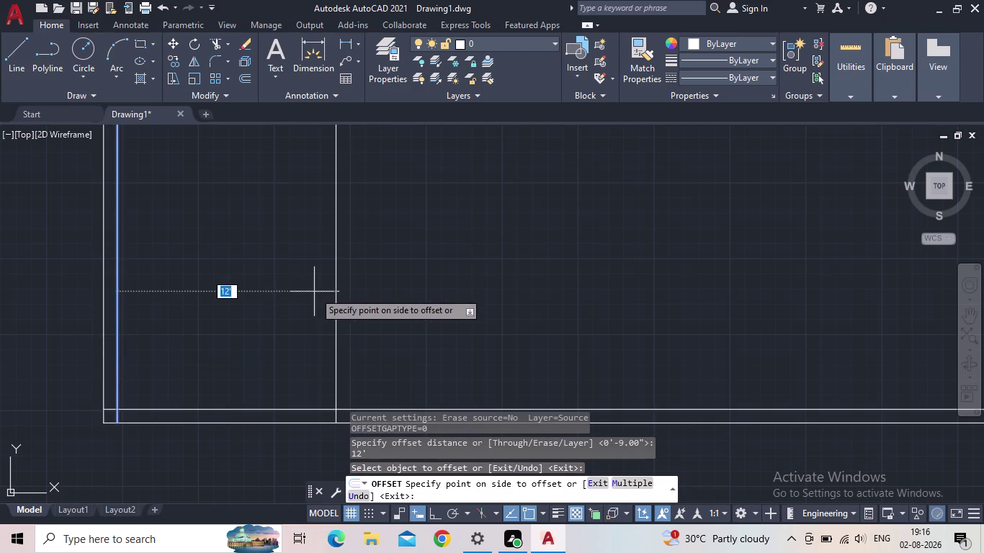
click(313, 291)
key(Escape)
Offset that new line 5" to the right to double the partition.
key(o)
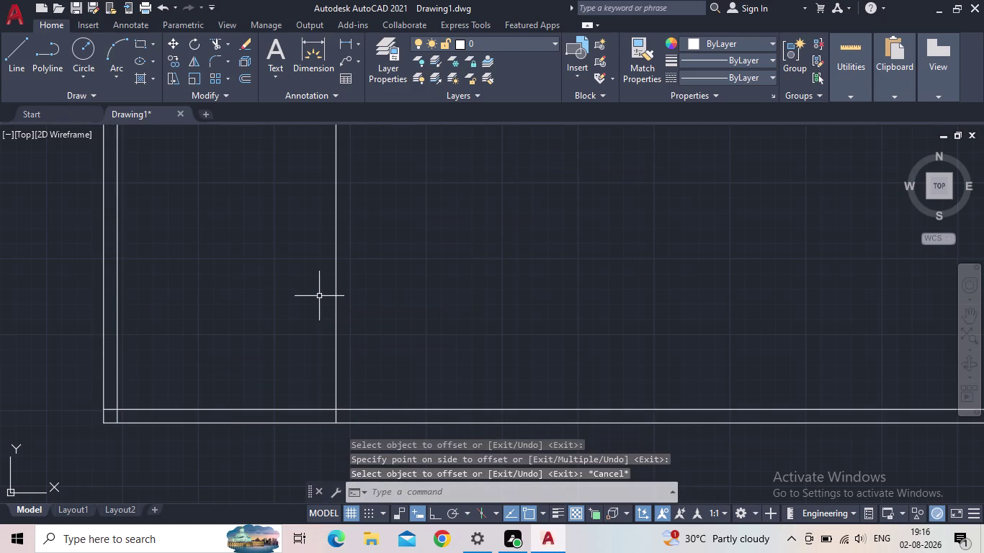
key(Return)
text(5")
key(Return)
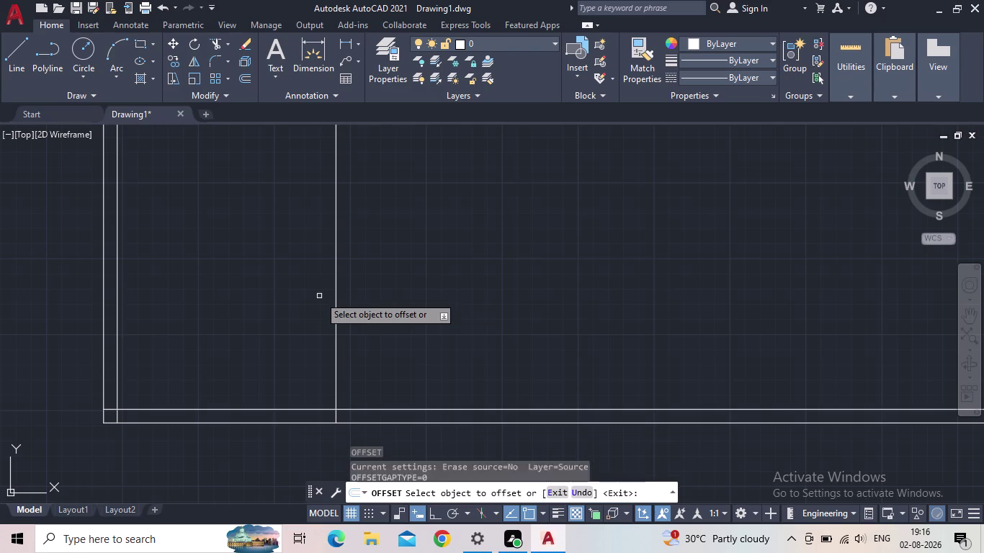
click(336, 293)
click(390, 290)
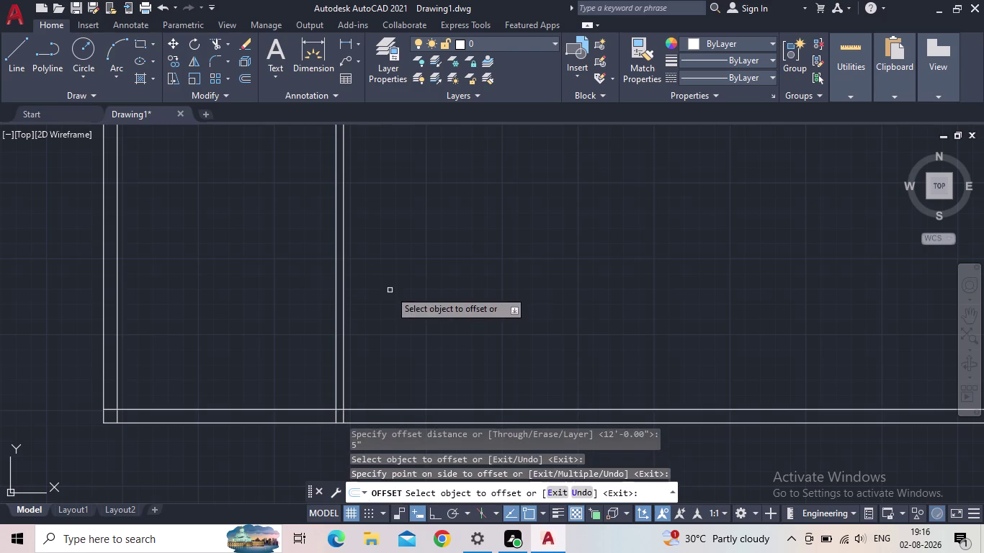
key(Escape)
middle_drag(396, 295, 244, 340)
scroll(down, 3)
middle_drag(249, 339, 261, 370)
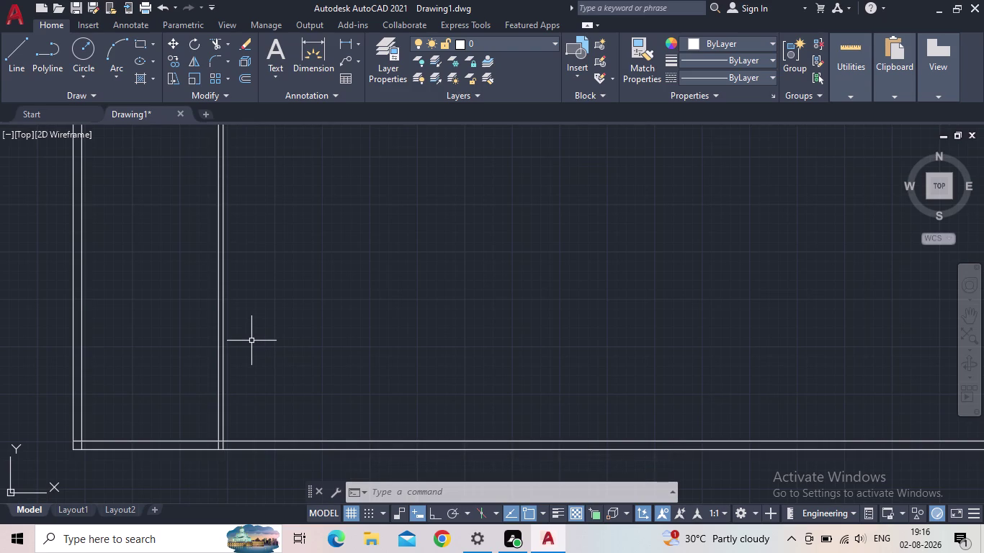
Offset the interior wall line 16' to the right.
key(o)
key(Return)
text(16)
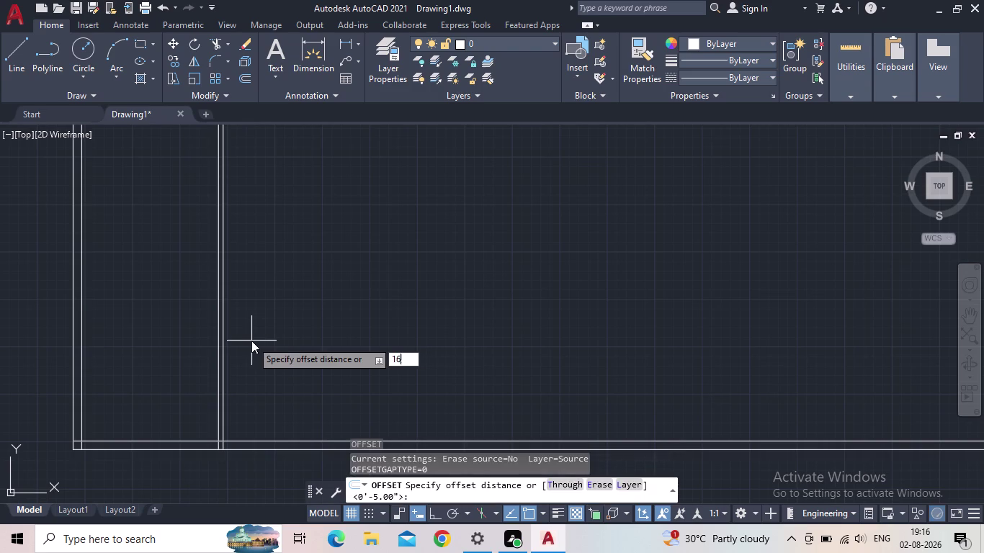
key(apostrophe)
key(Return)
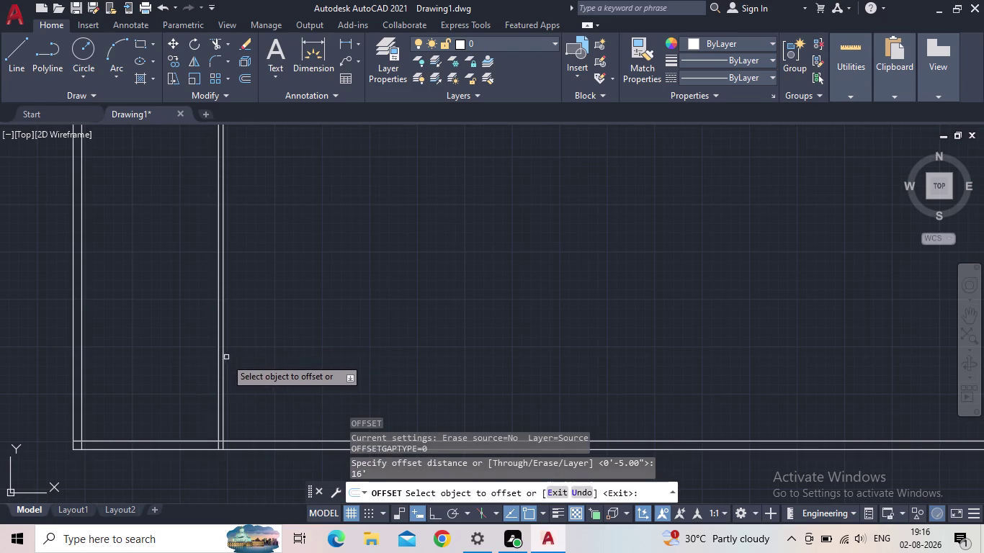
drag(224, 361, 240, 359)
click(396, 344)
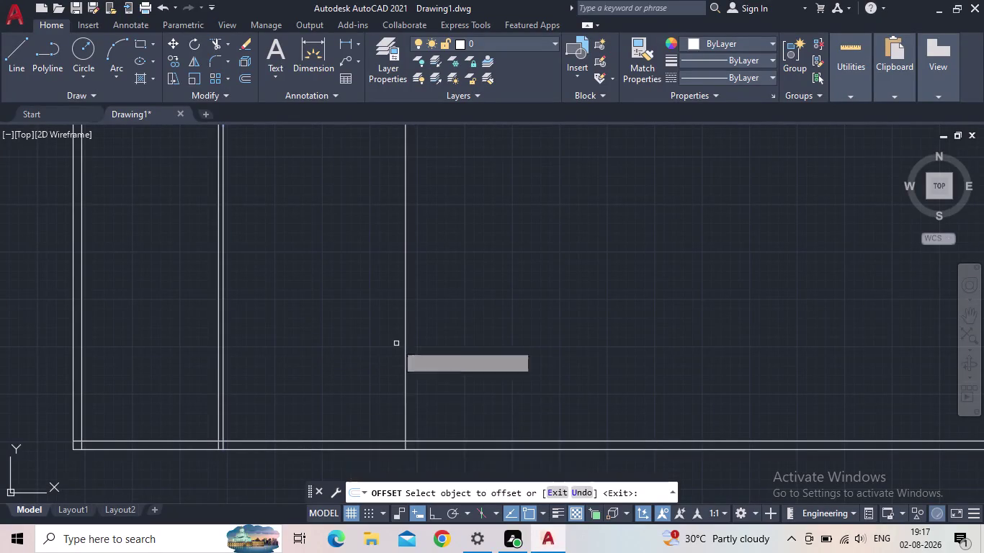
key(Escape)
Offset the new line 9" to form the second double-line wall.
key(o)
key(Return)
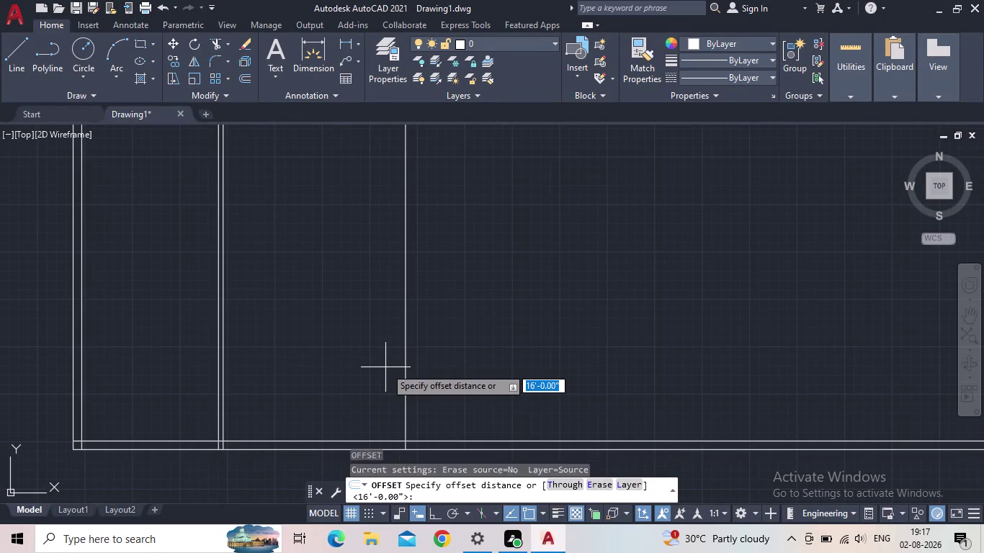
text(9)
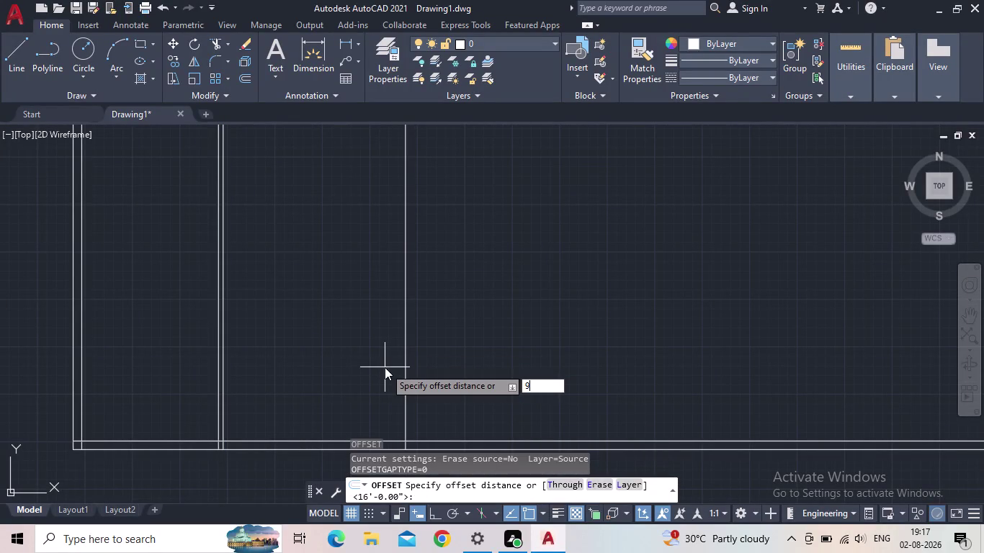
text(")
key(Return)
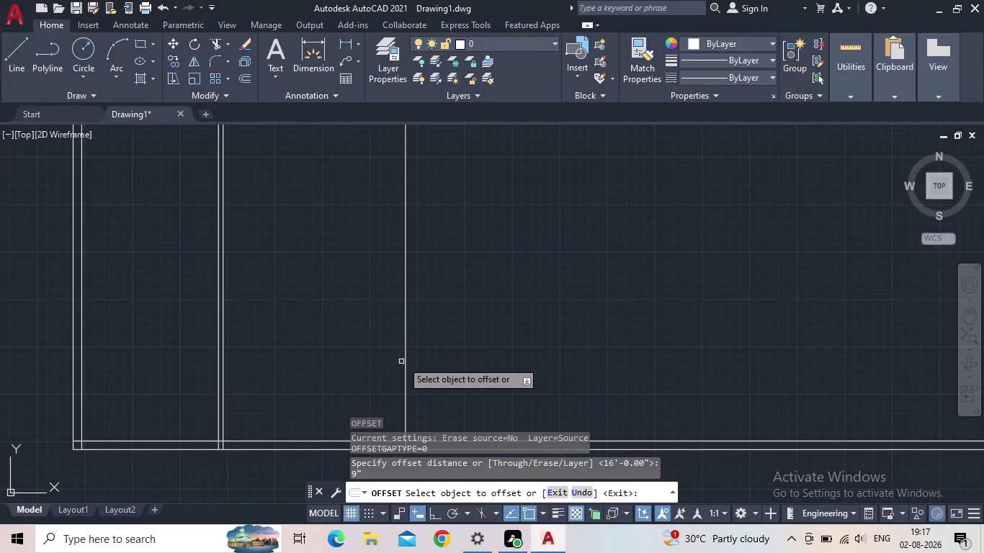
drag(407, 359, 418, 357)
click(468, 340)
key(Escape)
middle_drag(450, 351, 464, 340)
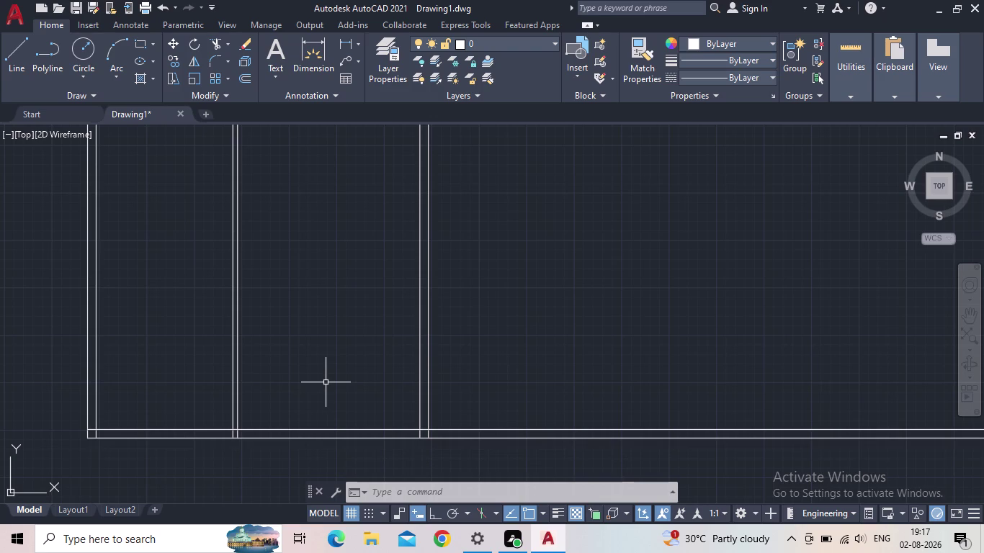
Offset the bottom wall's inner line 12' upward.
key(o)
key(Return)
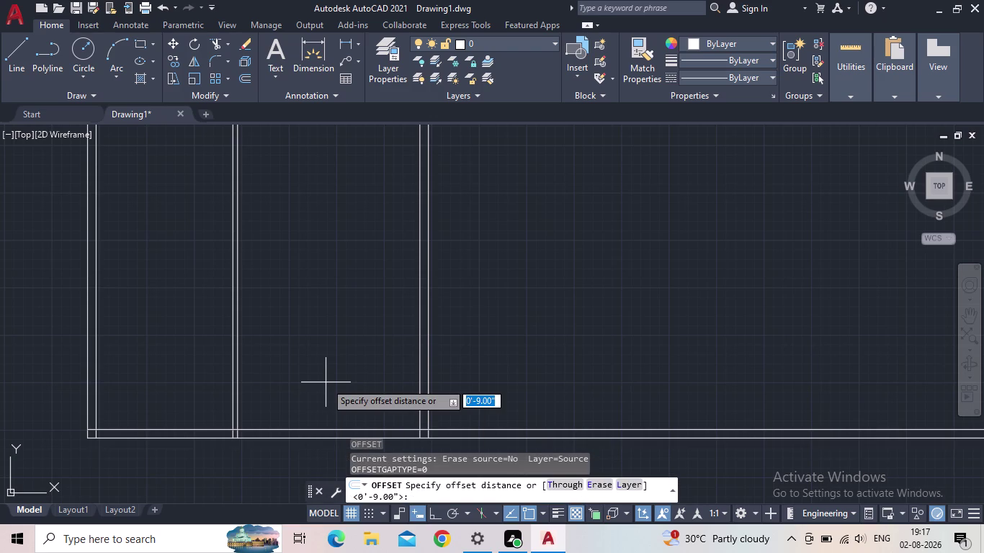
text(12')
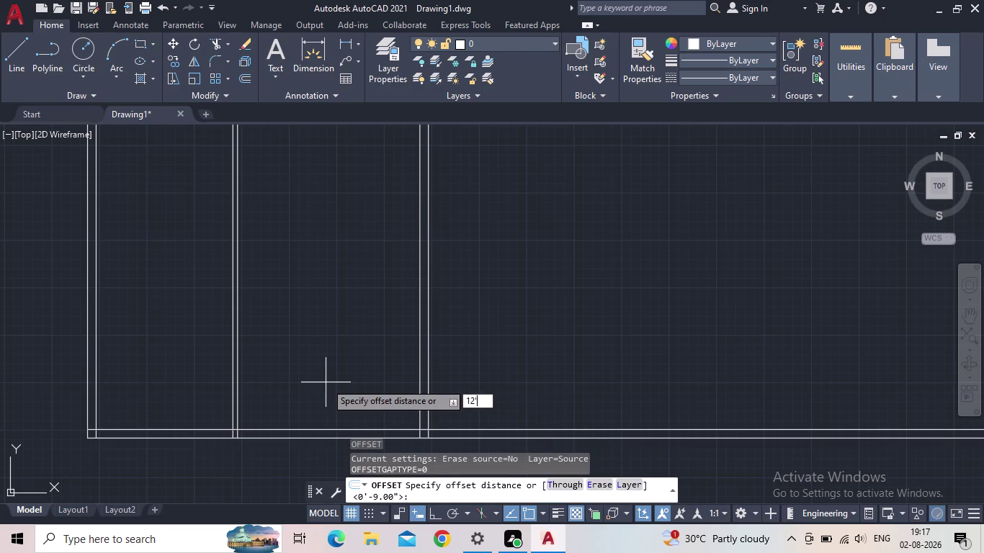
key(Return)
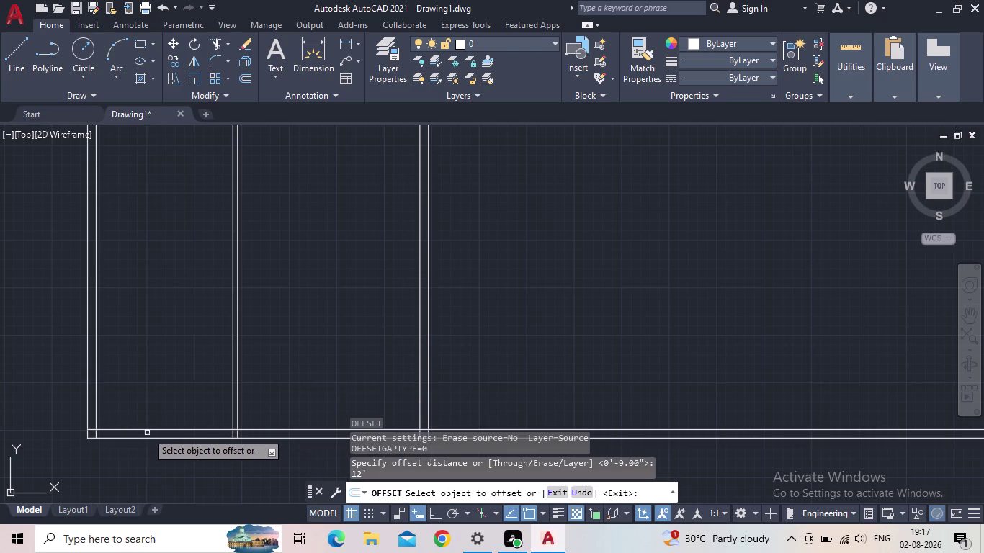
click(148, 430)
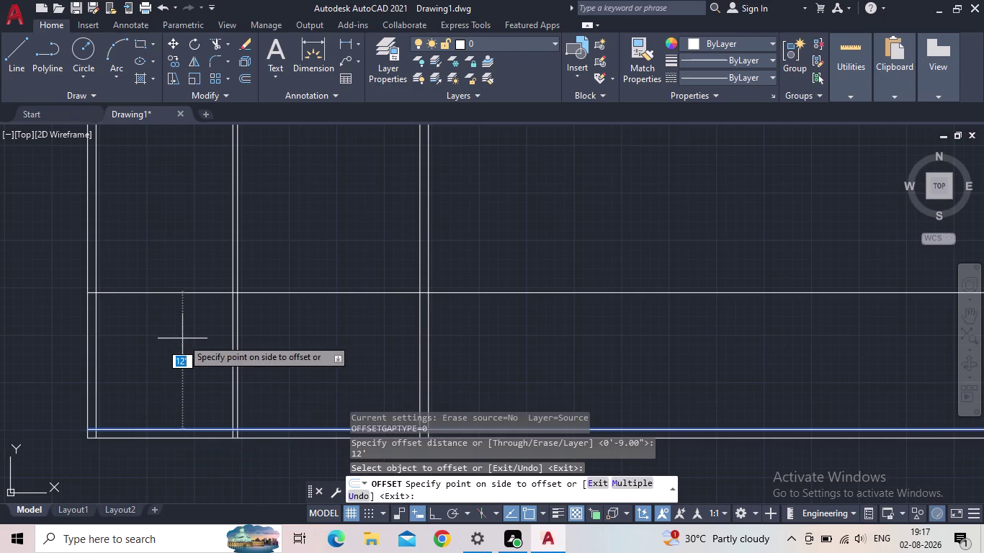
click(182, 315)
key(Escape)
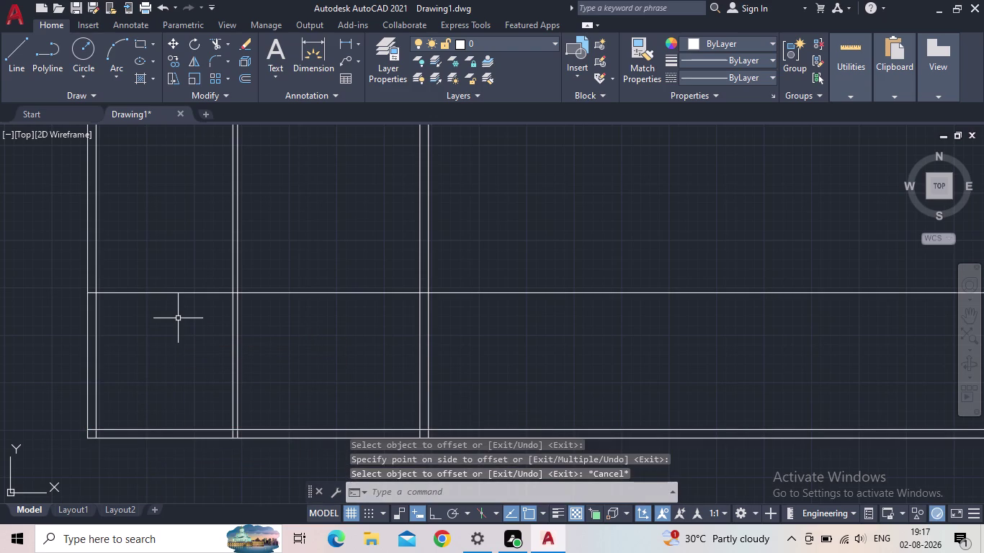
Offset that horizontal line 5" upward to complete the partition.
key(o)
key(Return)
text(5")
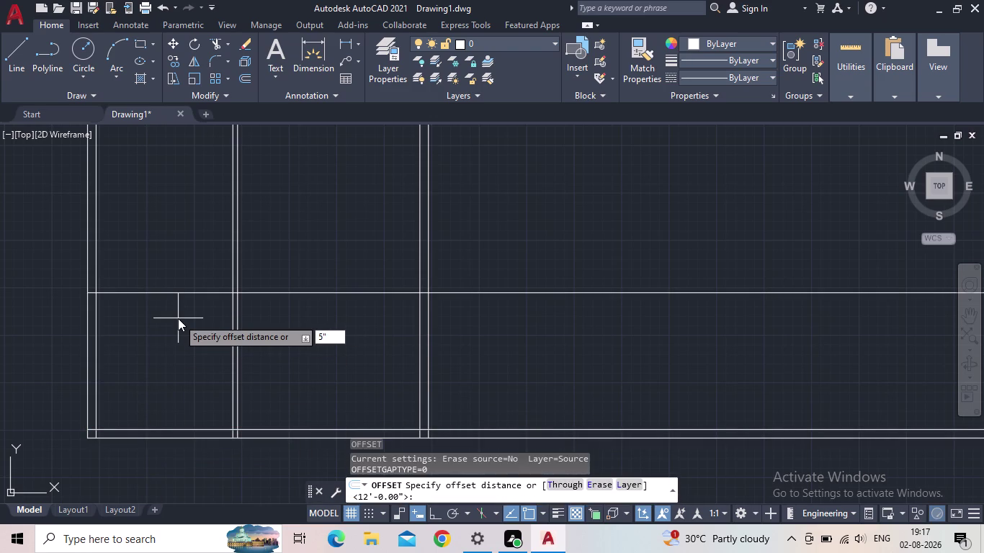
key(Return)
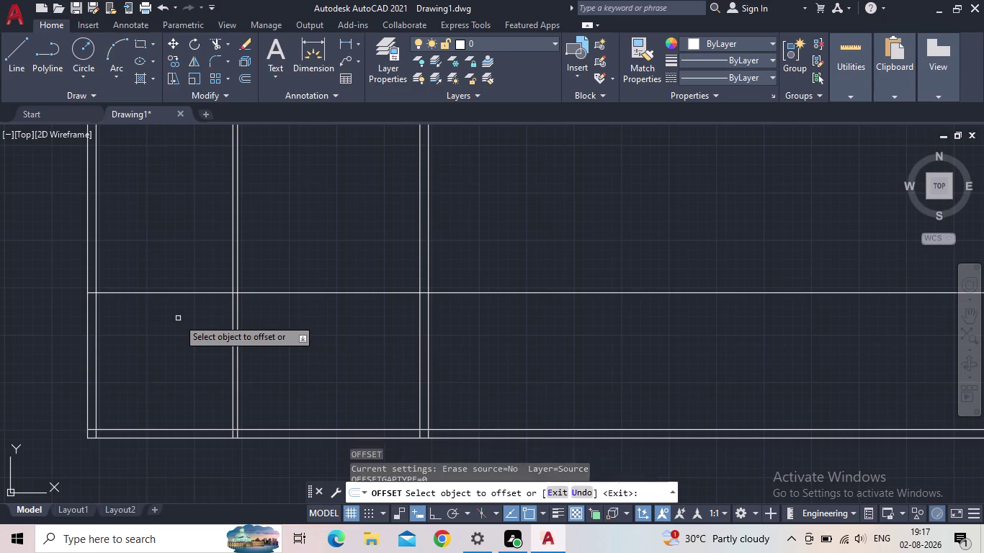
click(164, 291)
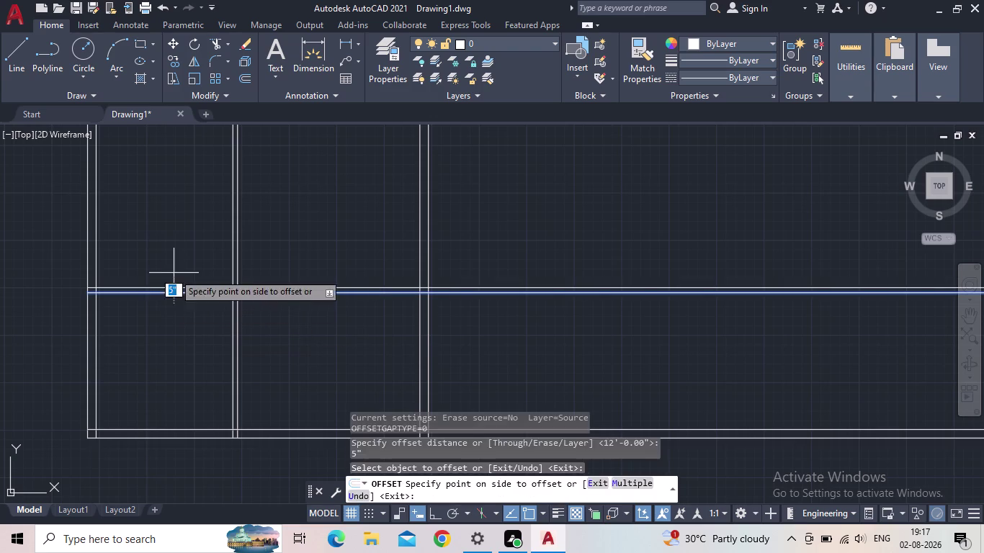
click(179, 257)
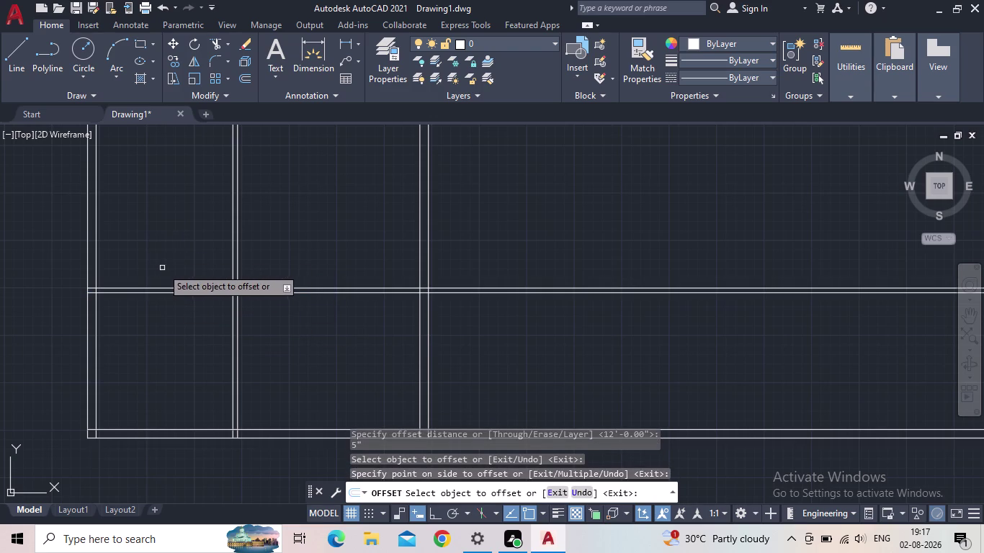
key(Escape)
middle_click(175, 333)
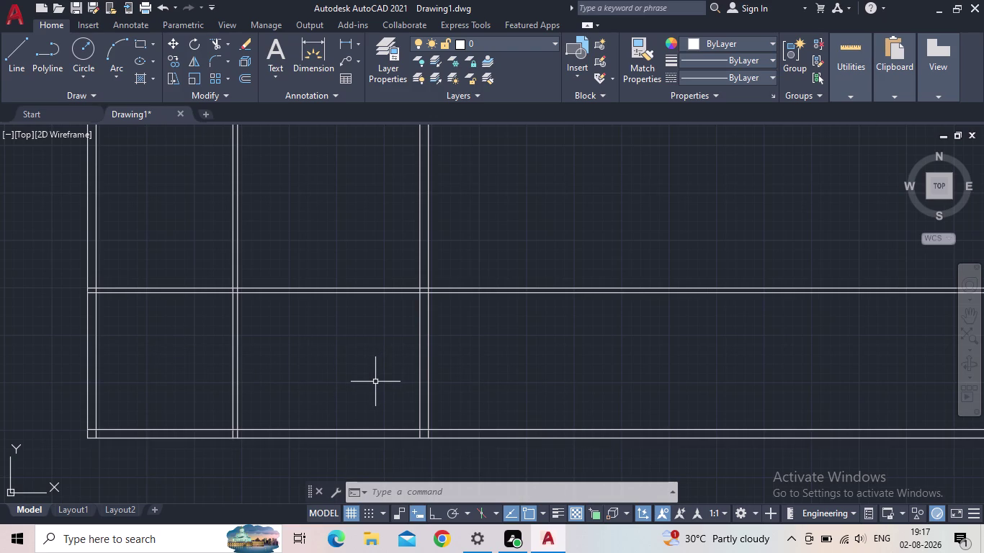
Measure the 16' spacing between interior walls with DIMLINEAR, then cancel.
click(349, 41)
scroll(up, 3)
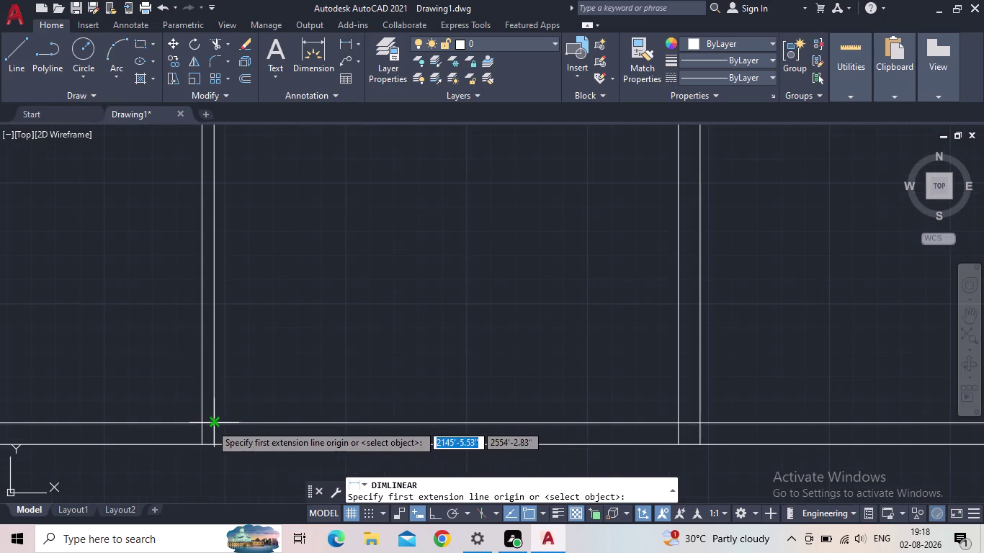
click(210, 424)
click(677, 425)
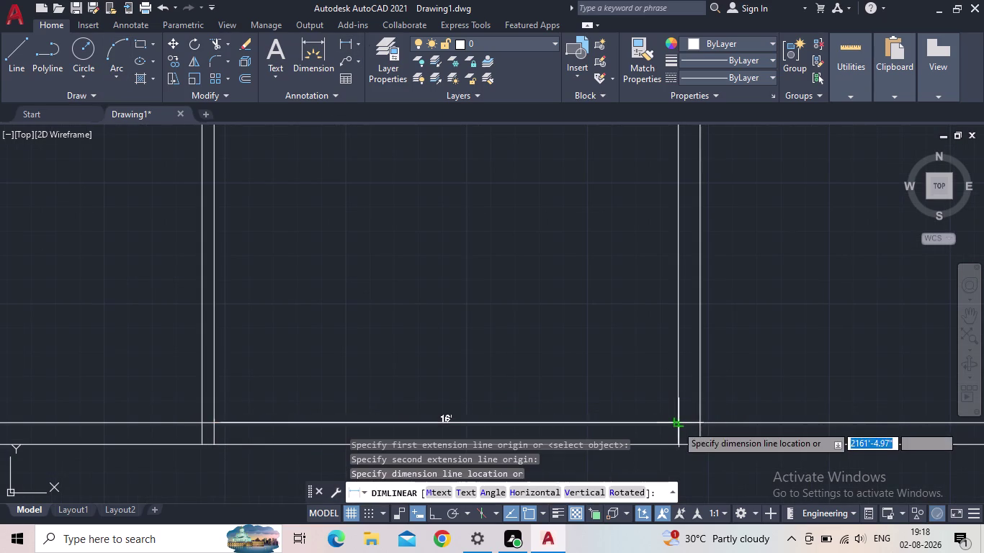
key(Escape)
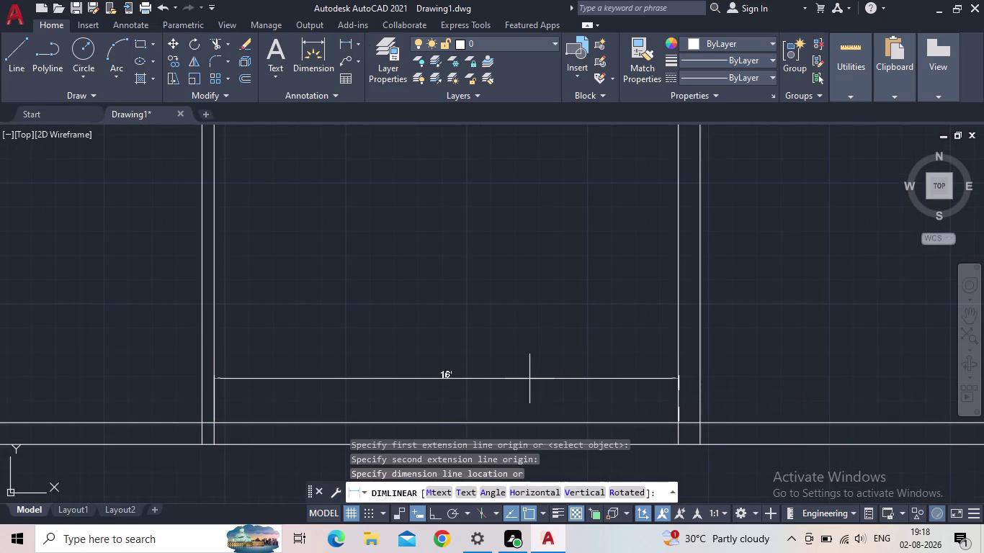
Recentre the plan and open Layer Properties, which shows only layer 0.
scroll(down, 3)
scroll(down, 3)
middle_drag(515, 391, 484, 399)
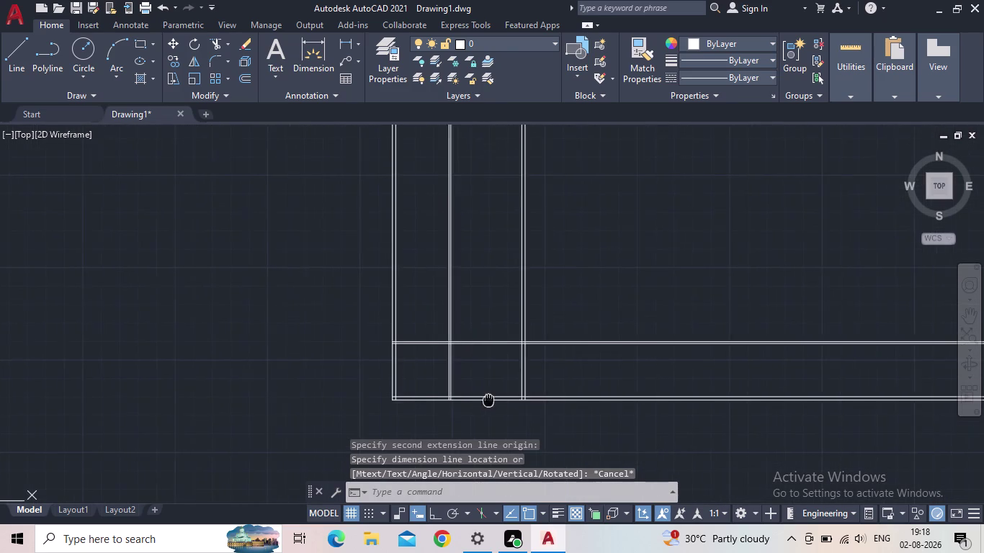
middle_drag(484, 399, 480, 399)
click(386, 54)
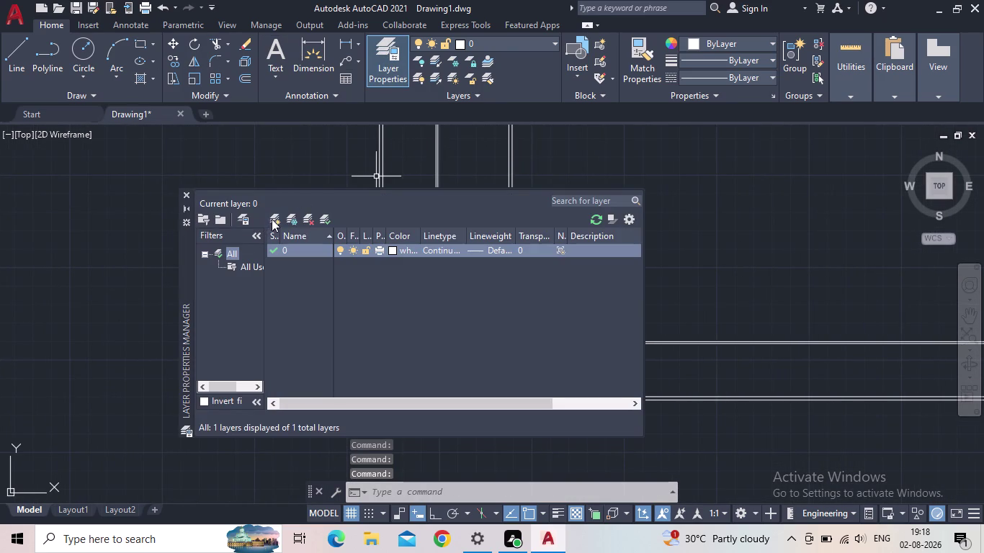
Create two new layers and rename the first one FLOOR.
click(272, 218)
click(273, 219)
click(312, 263)
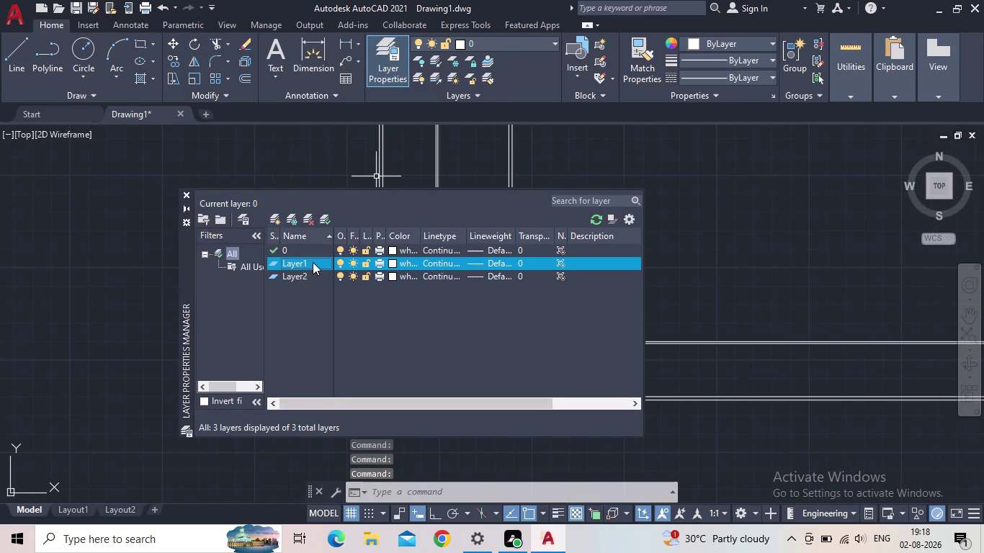
double_click(313, 262)
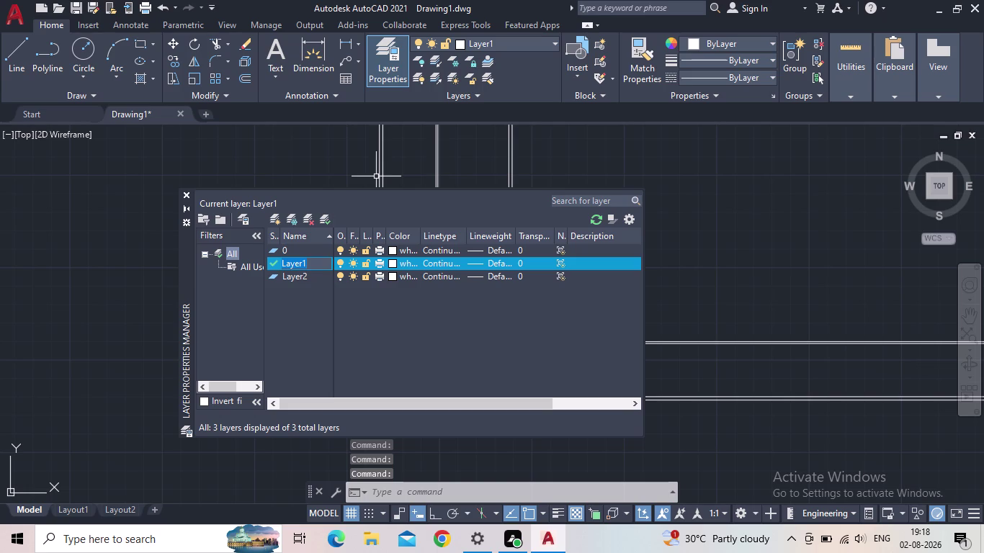
text(FLO)
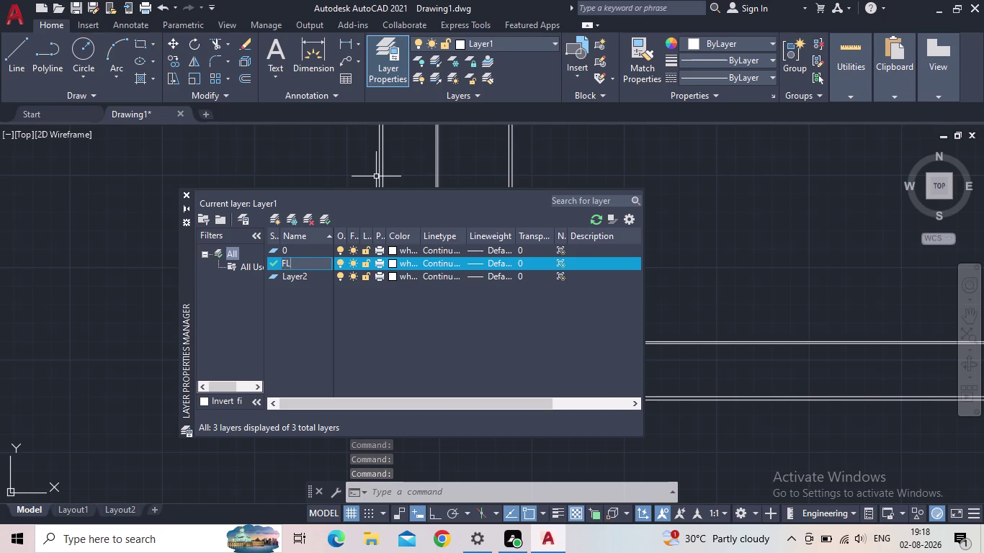
text(OR)
key(Return)
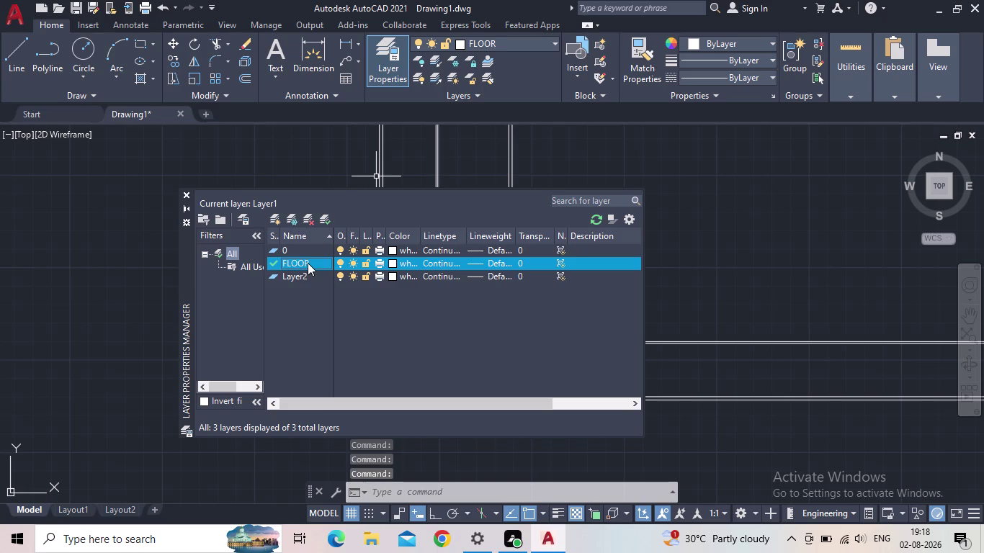
Rename the second new layer WINDOW.
double_click(306, 275)
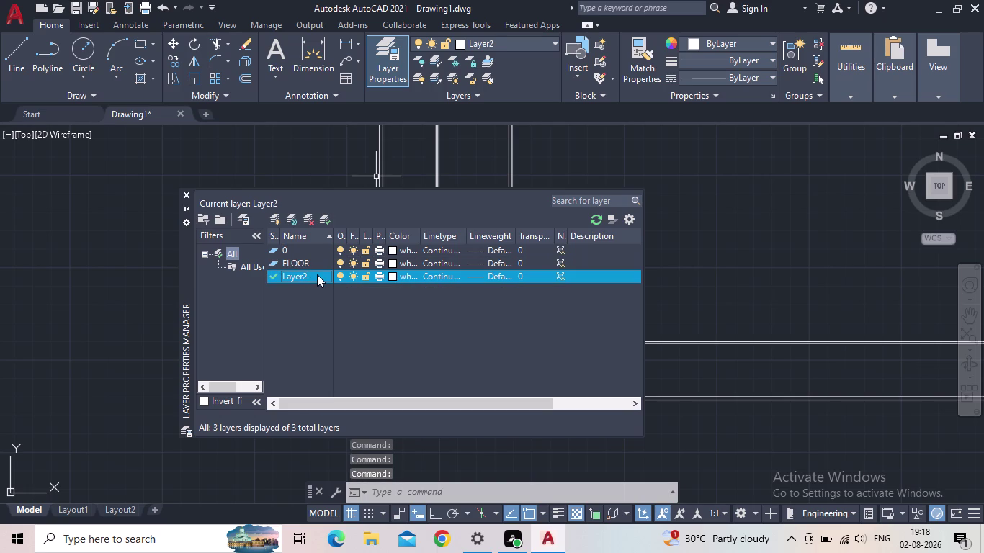
double_click(309, 275)
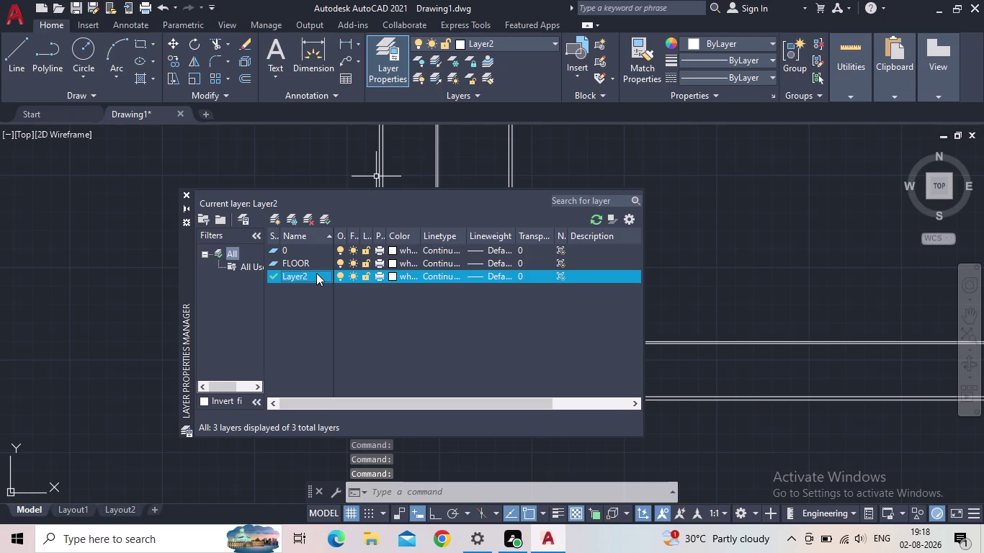
double_click(312, 273)
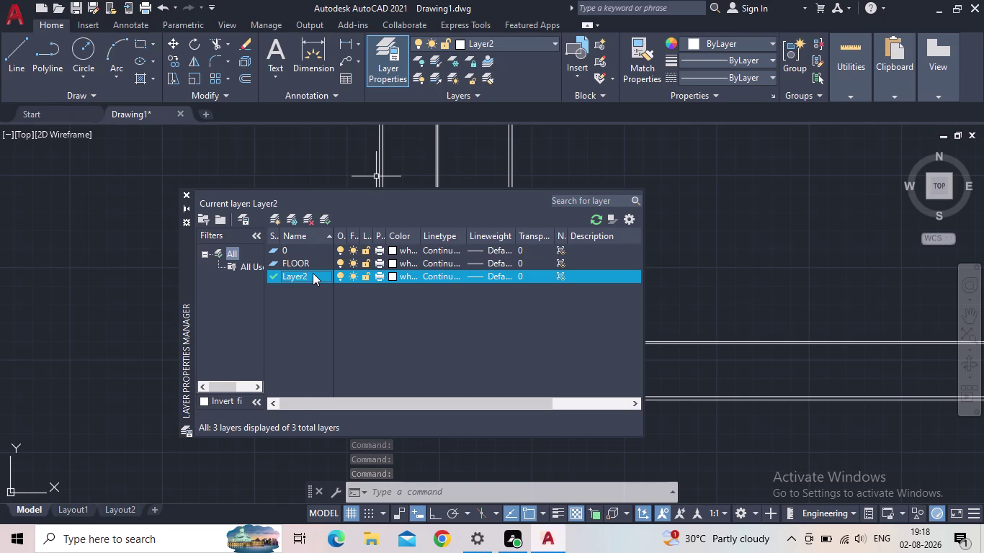
click(311, 273)
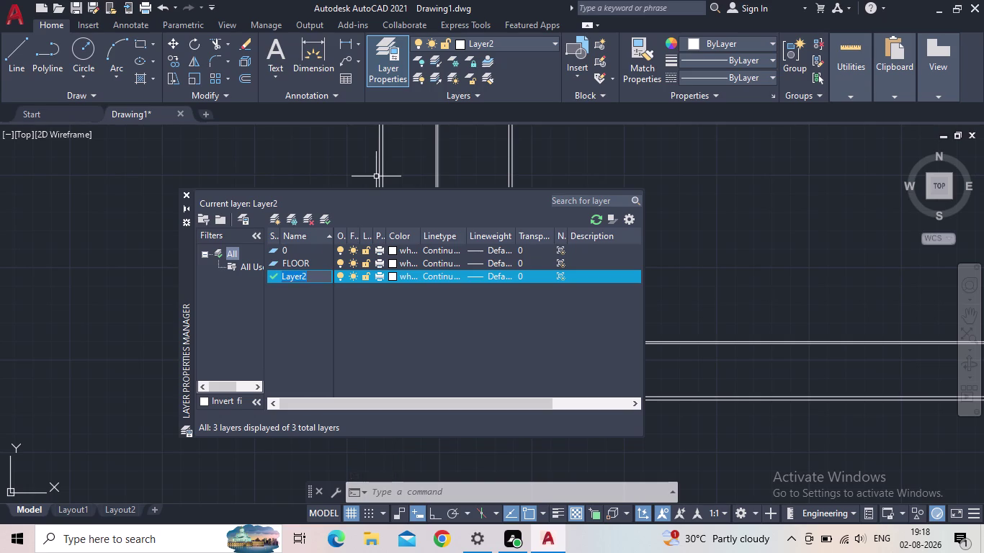
text(W)
text(INDOW)
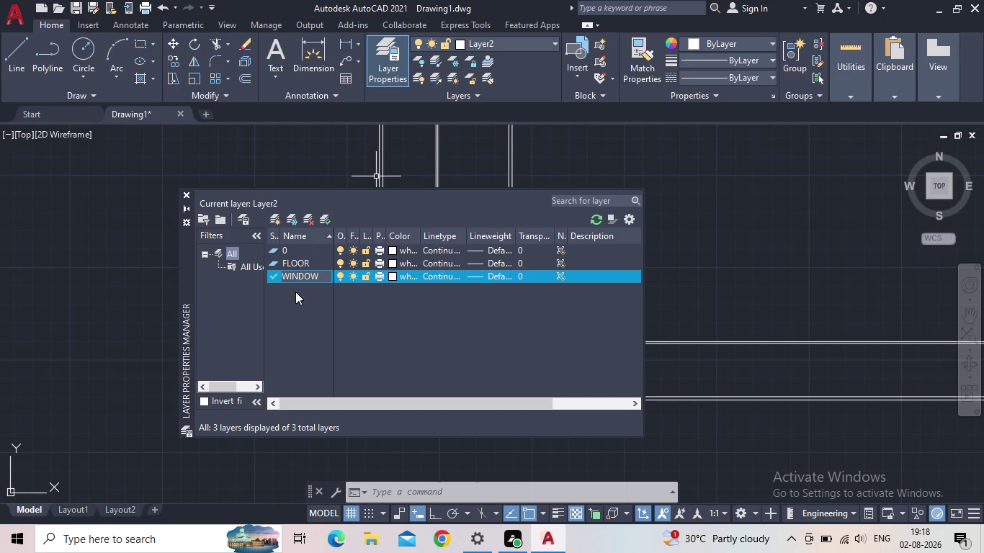
key(Return)
Add new layers named DOOR and FURNITURES.
click(272, 219)
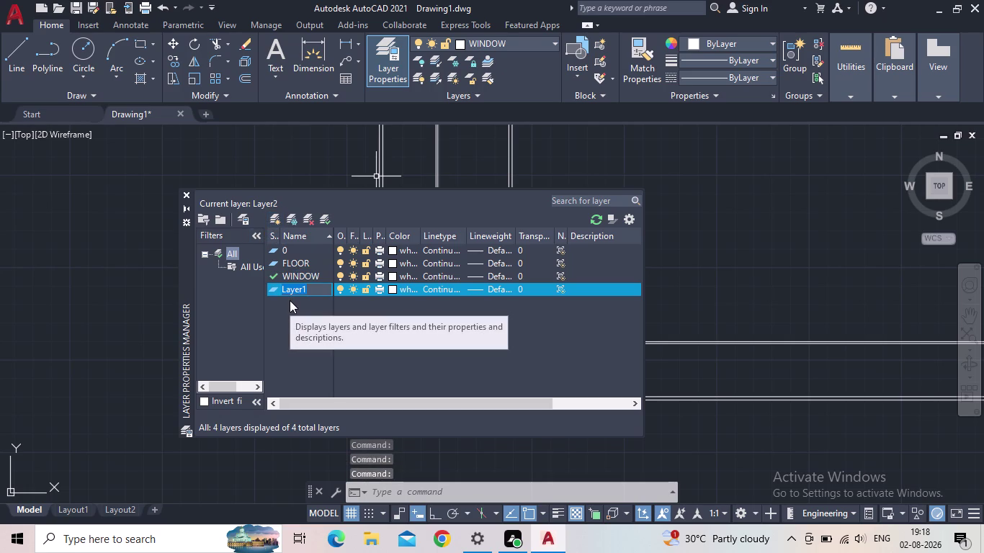
text(DOOR)
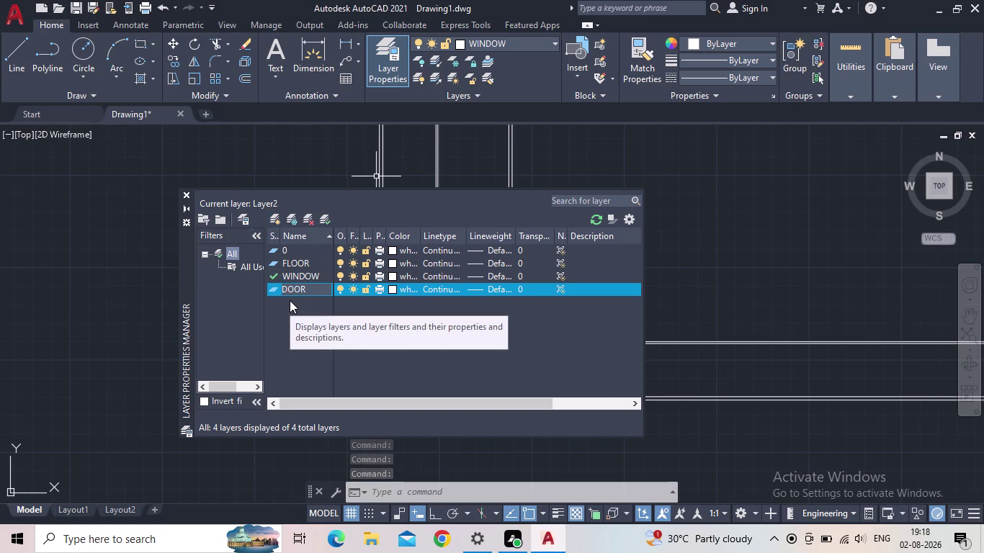
key(Return)
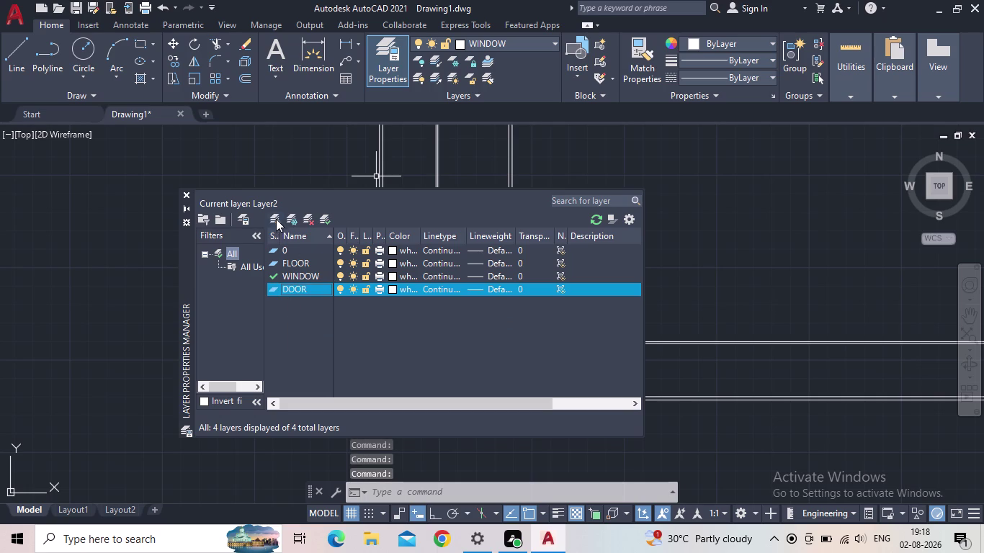
click(276, 217)
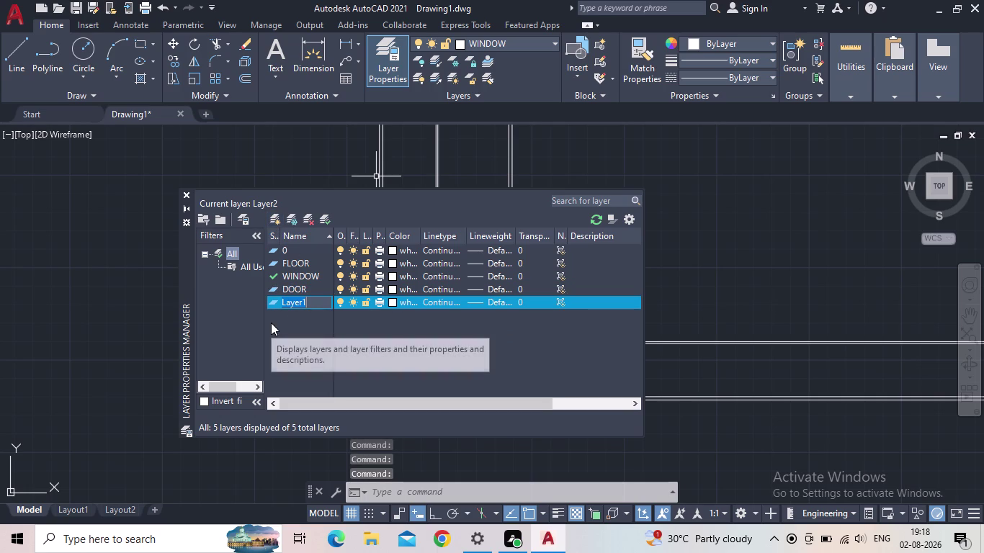
text(FUR)
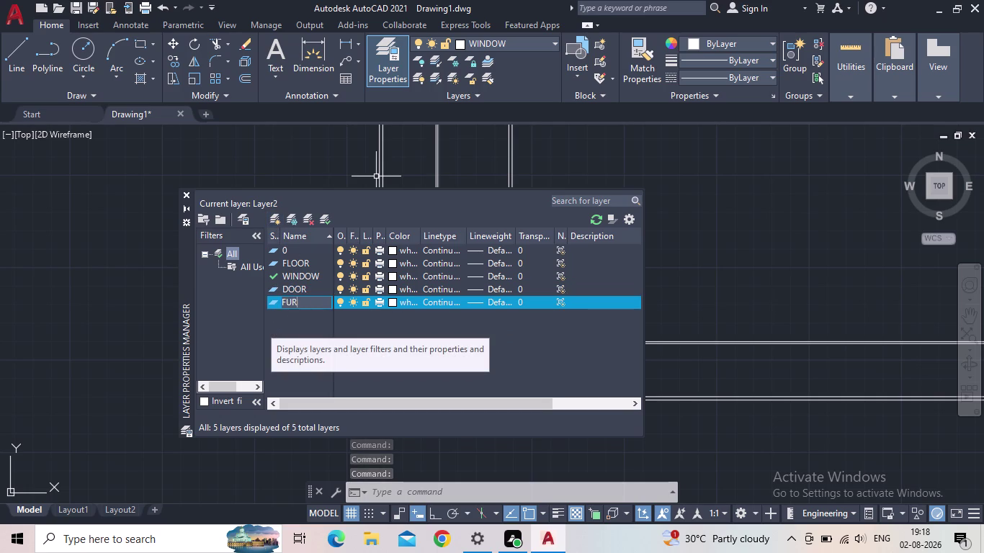
text(NITURE)
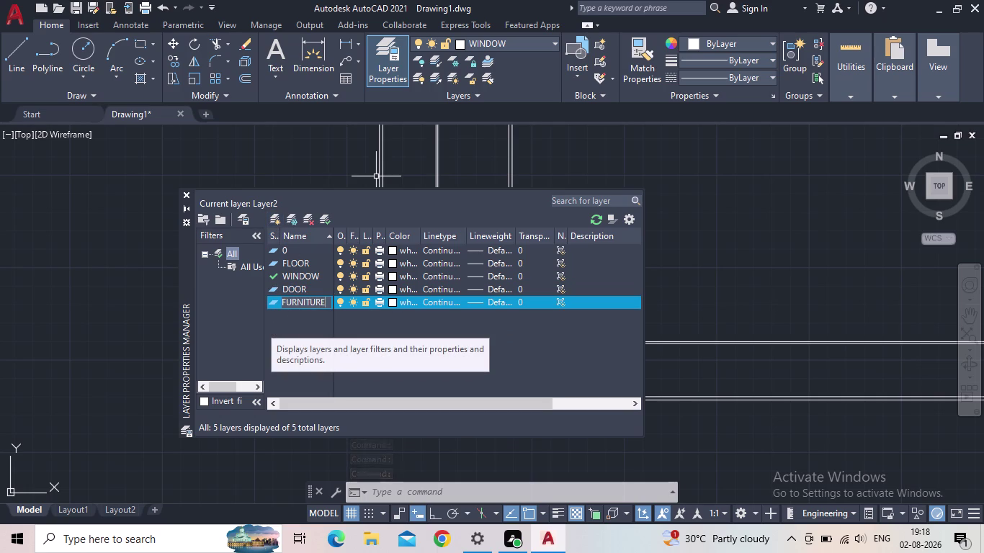
text(S)
key(Return)
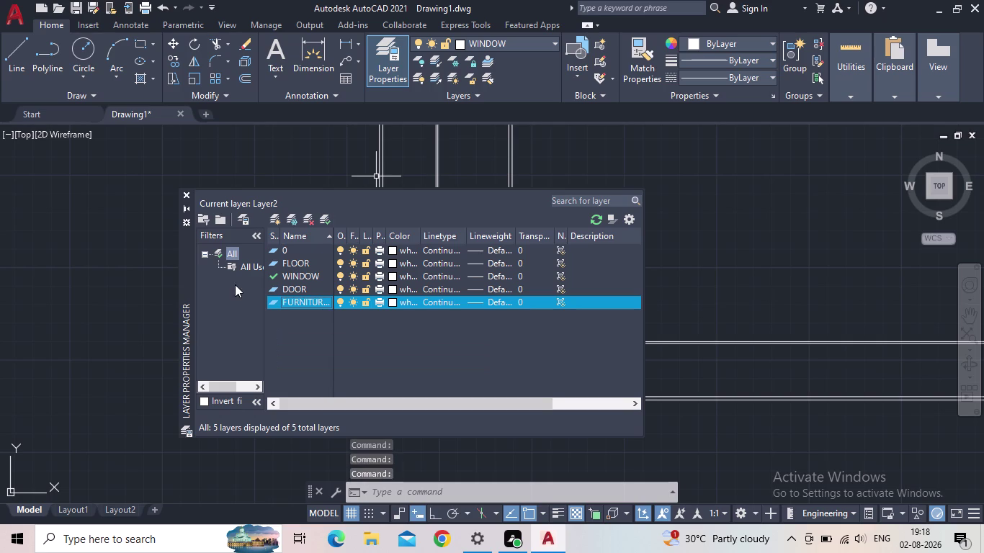
Add new layers named CAR, DIM and TEXT.
click(272, 214)
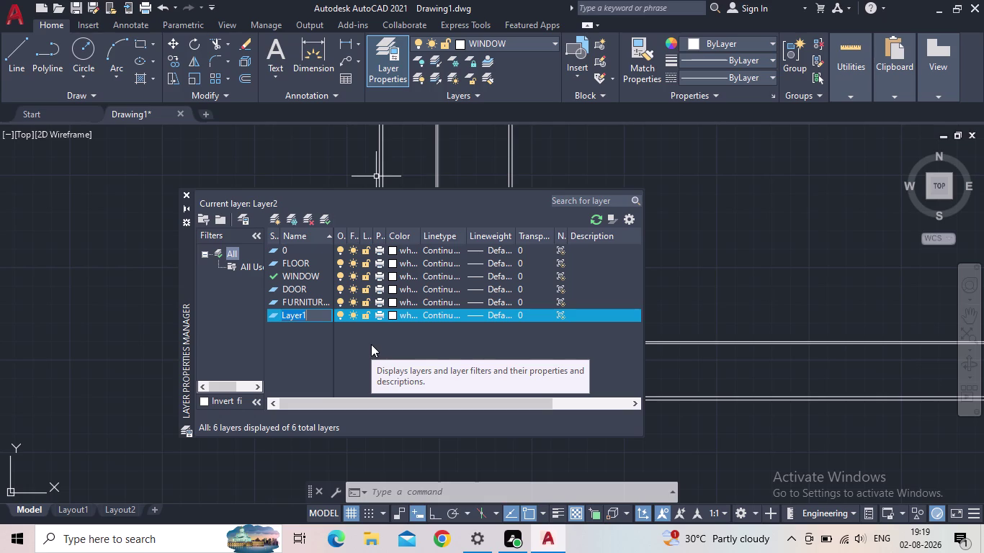
text(CAR)
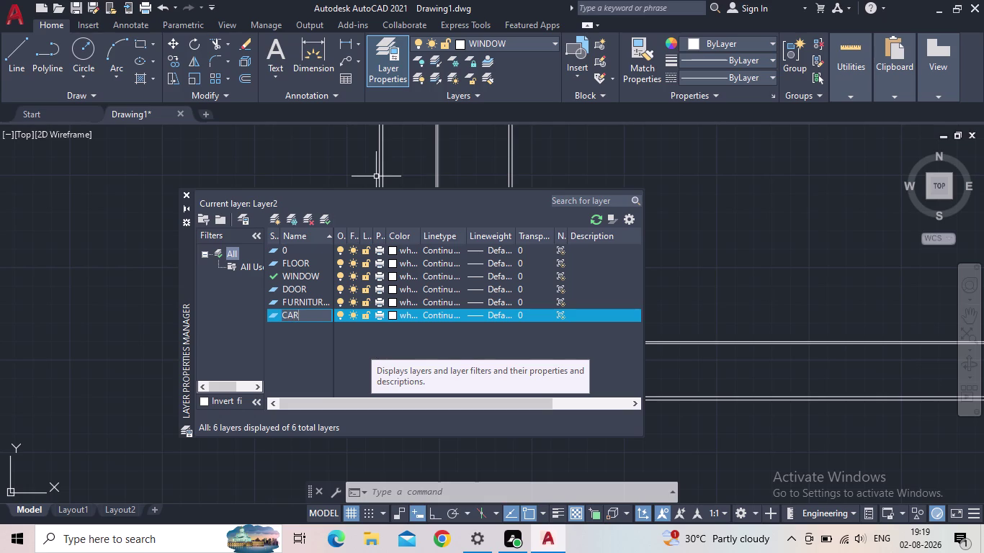
key(Return)
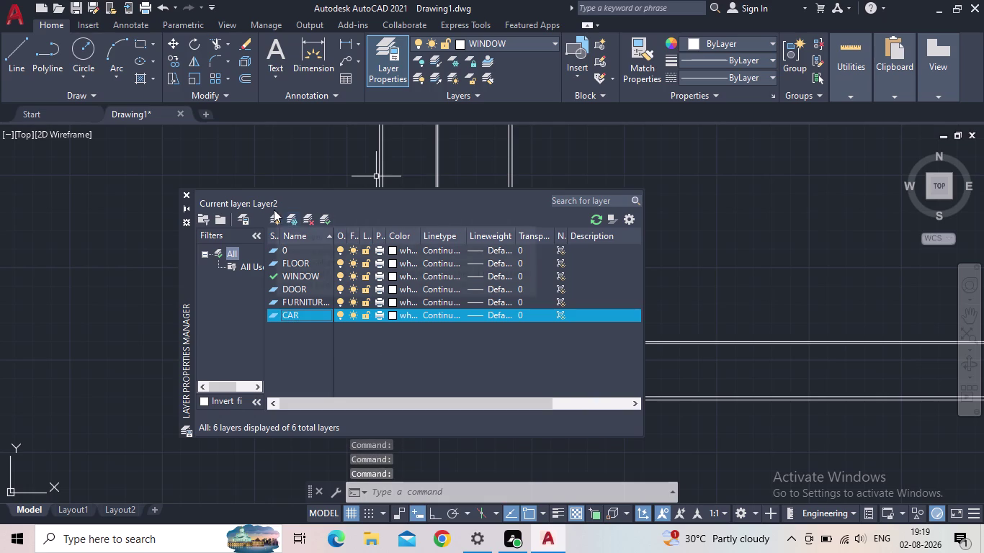
click(274, 218)
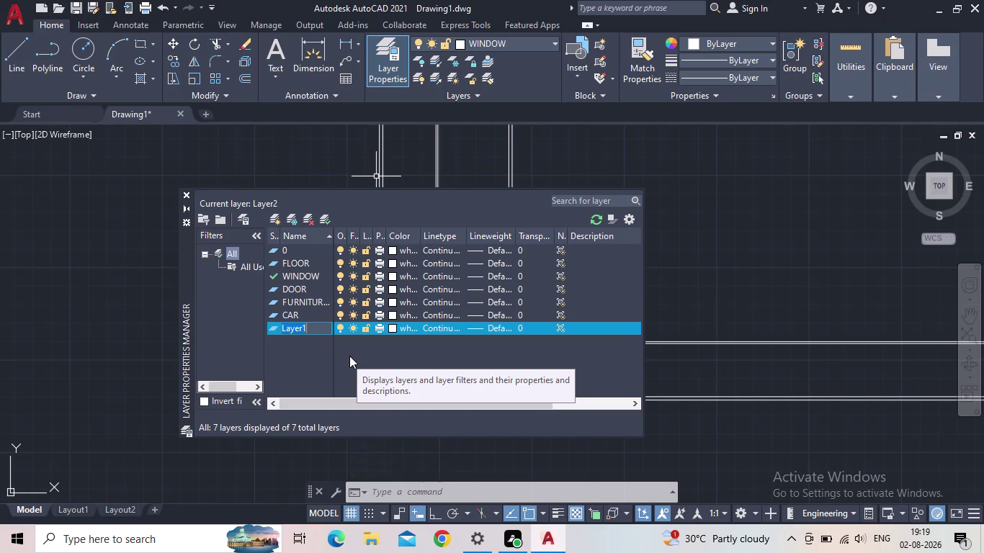
text(D)
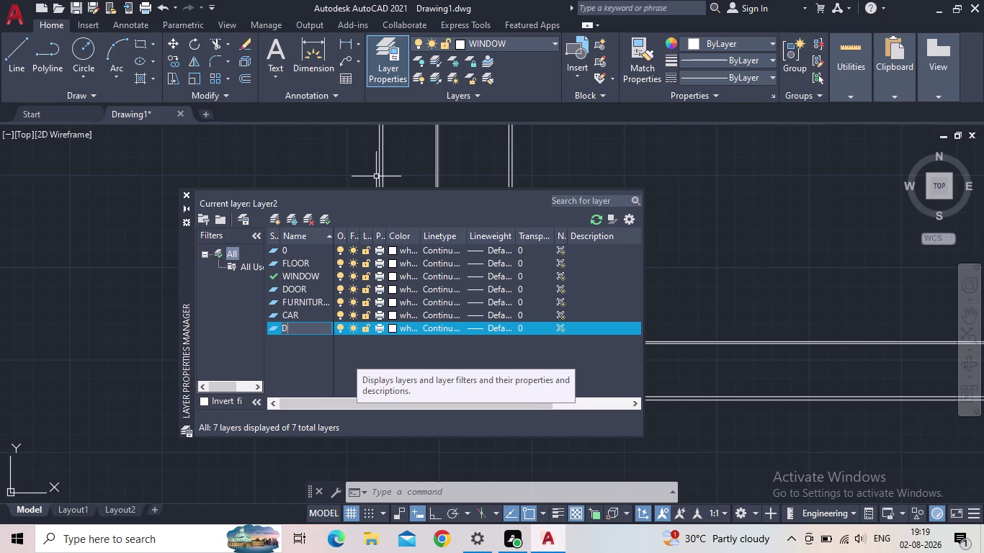
text(IM)
key(Return)
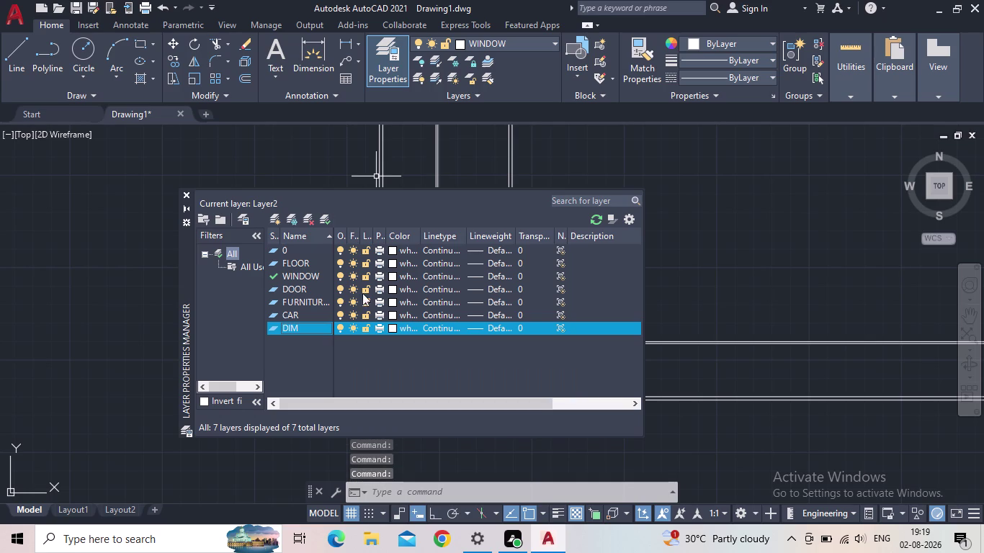
click(275, 221)
text(T)
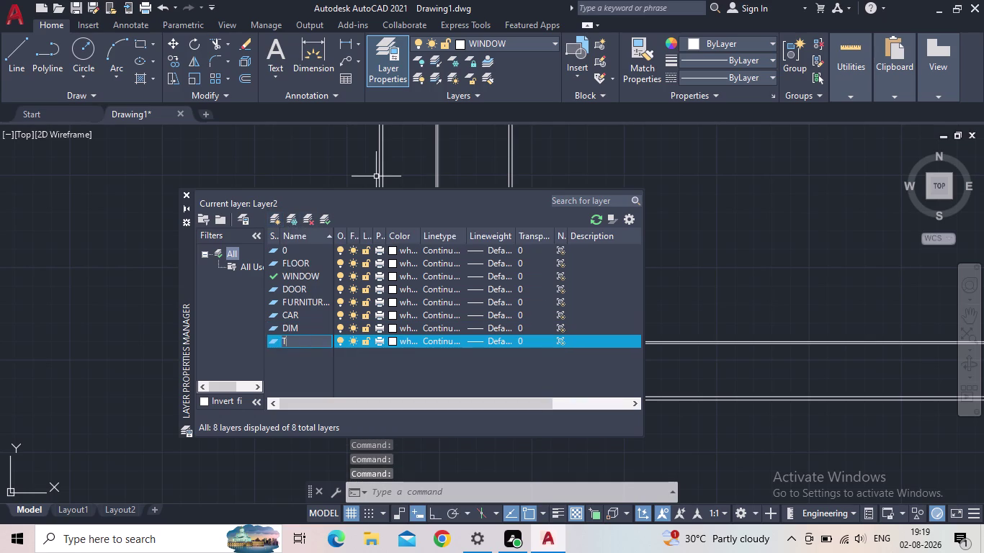
text(EXT)
key(Return)
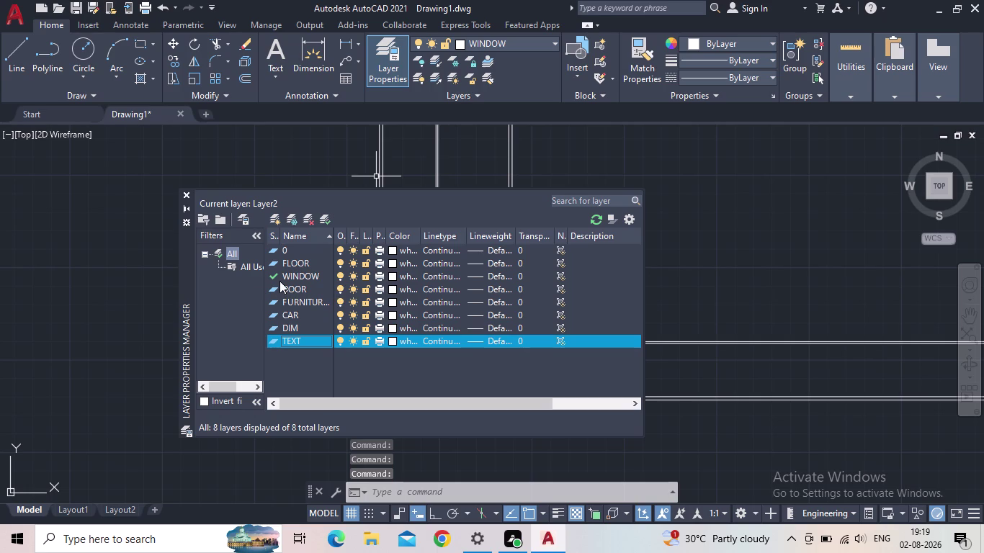
click(392, 274)
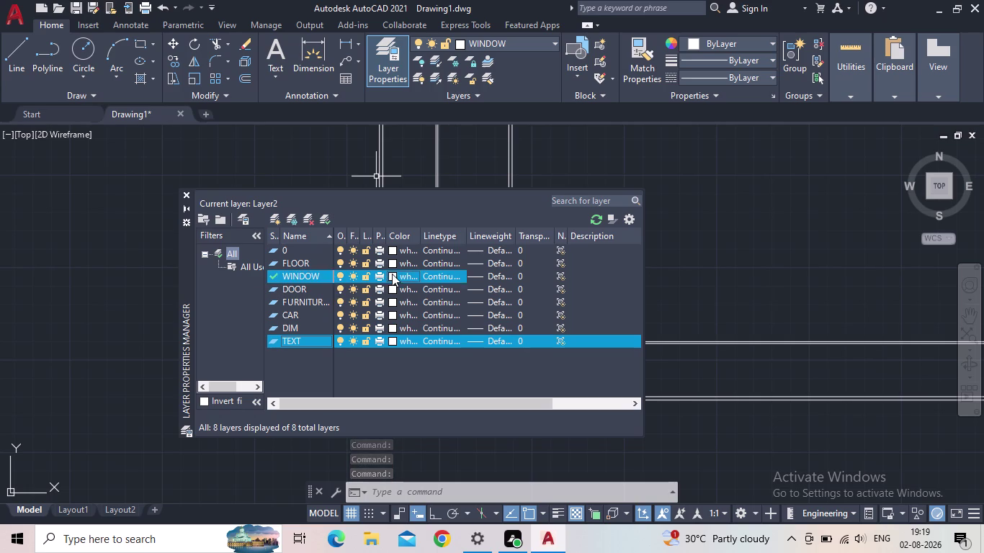
Colour the WINDOW layer red and the DOOR layer green.
click(596, 304)
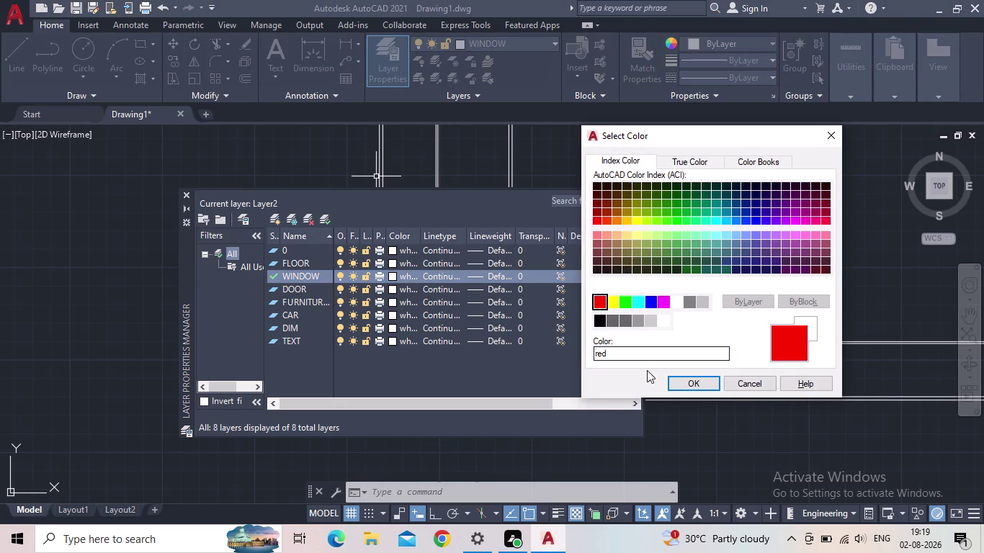
click(679, 384)
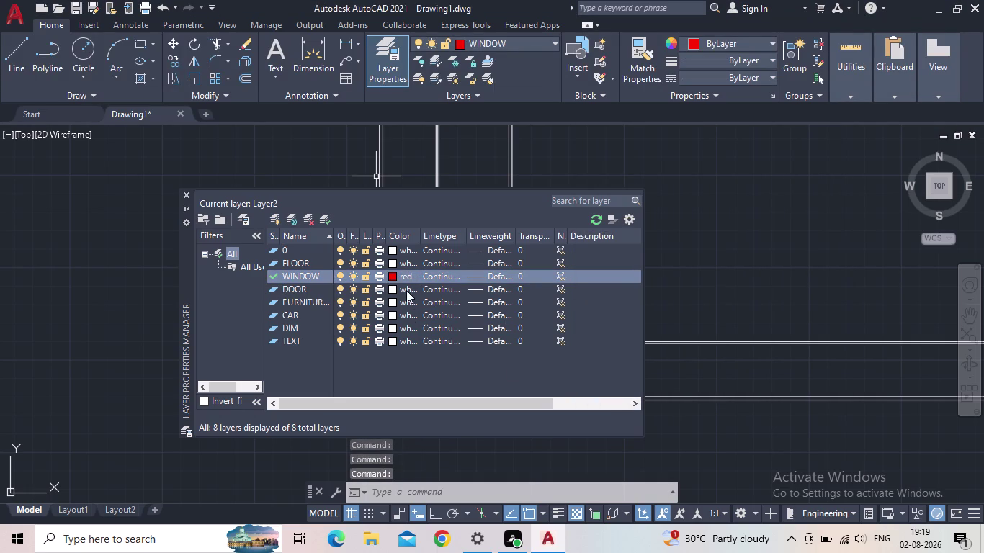
click(395, 290)
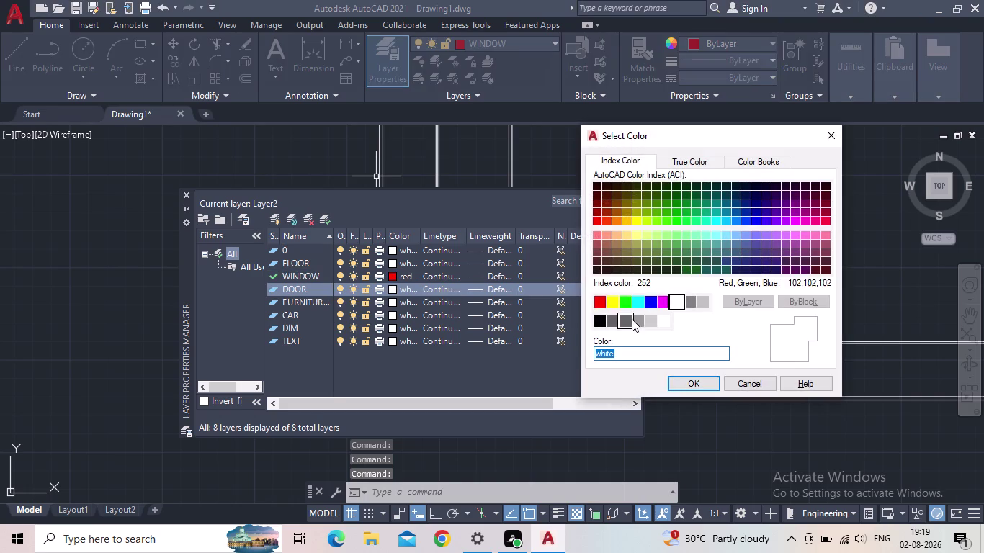
click(630, 301)
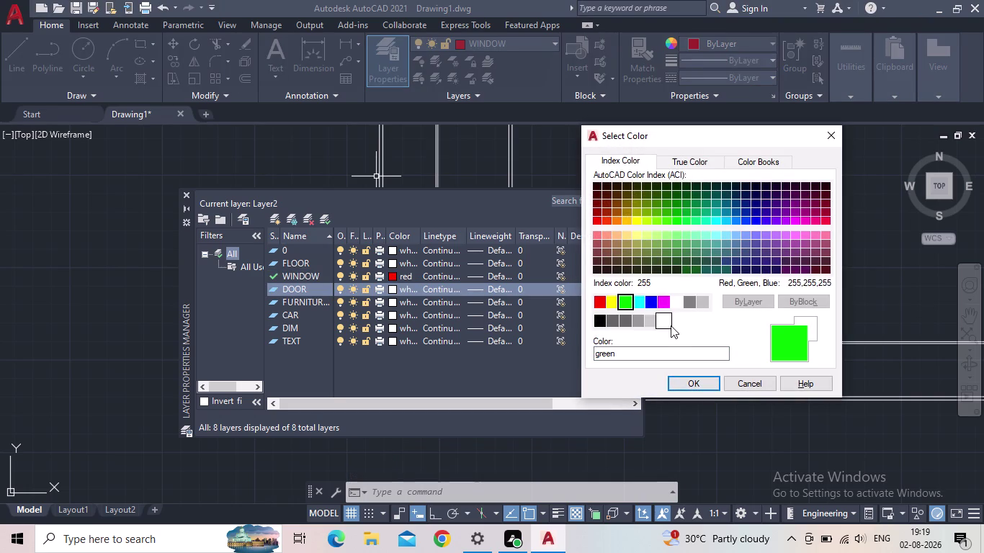
click(697, 387)
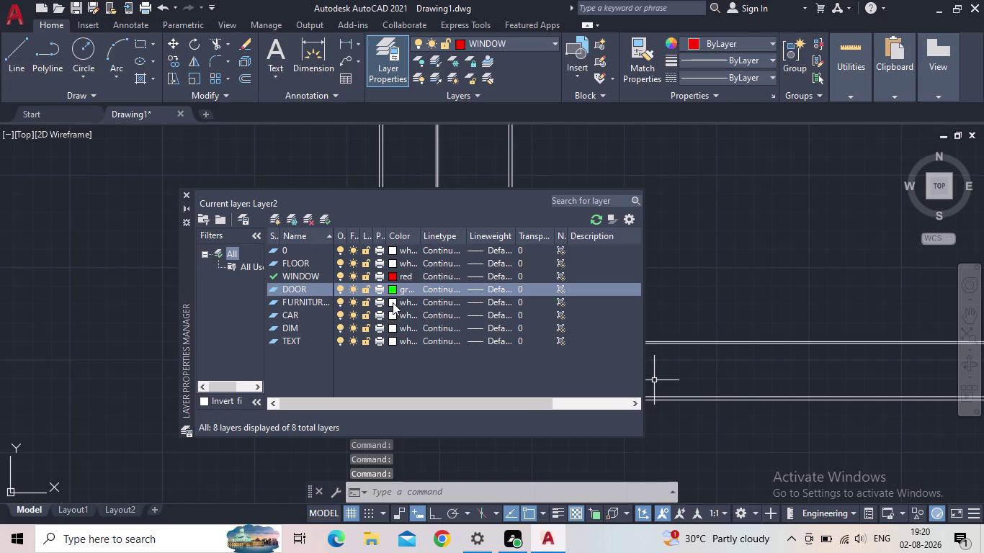
Colour the FURNITURE layer magenta, replacing an initial shade 249.
click(394, 303)
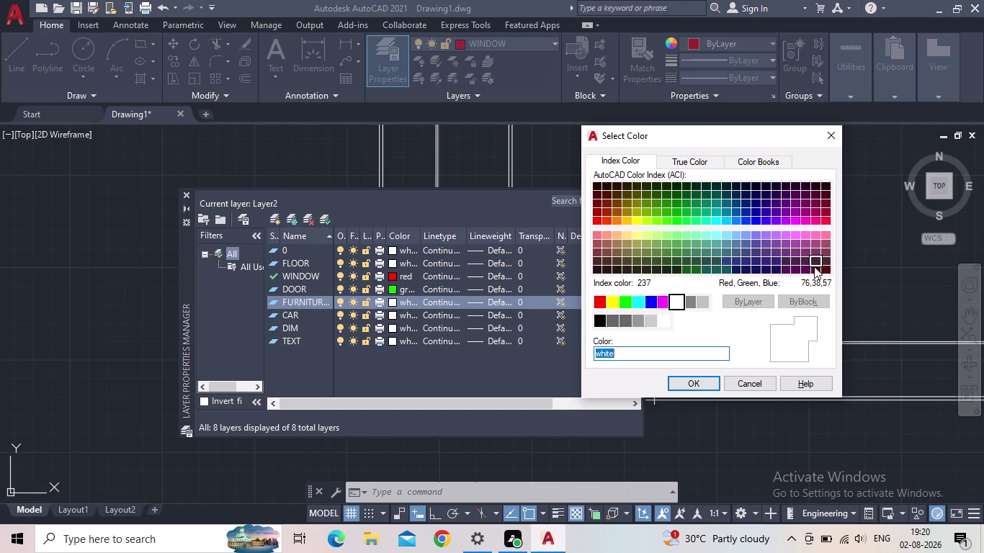
scroll(up, 3)
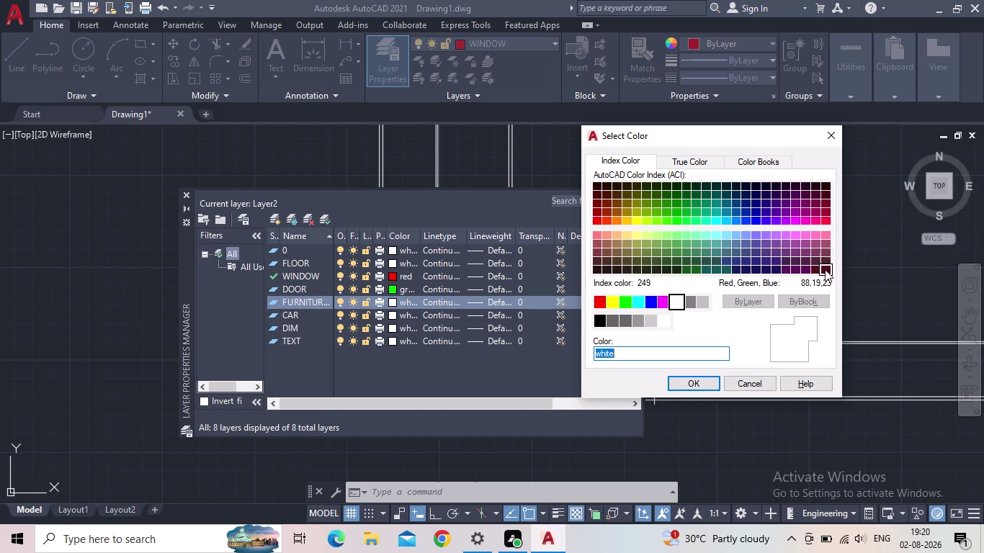
click(826, 268)
click(819, 270)
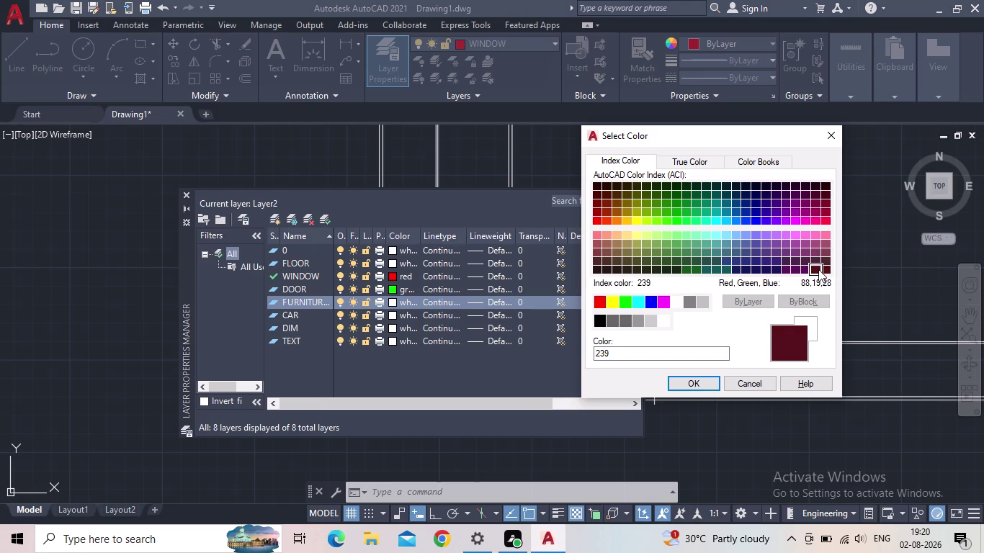
click(818, 270)
click(824, 268)
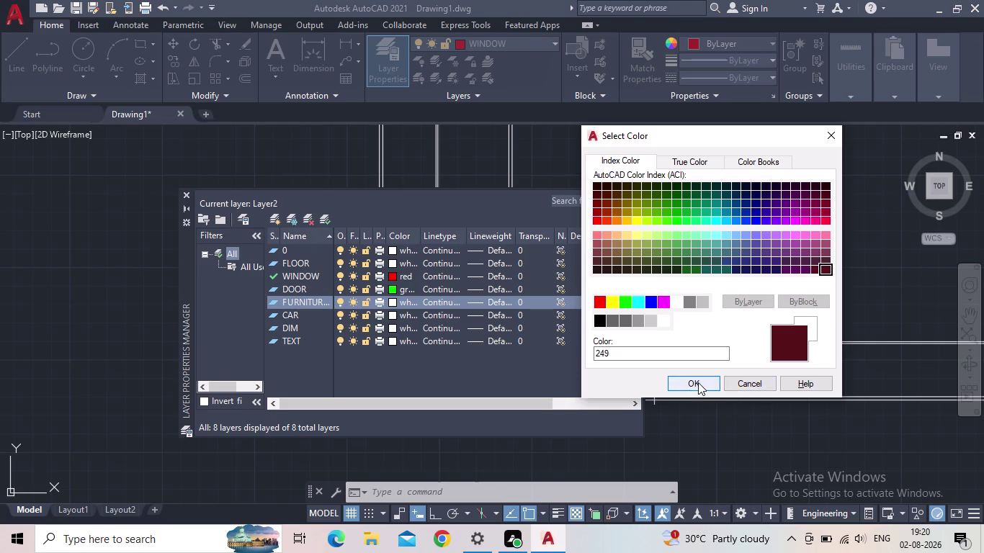
click(698, 382)
click(392, 302)
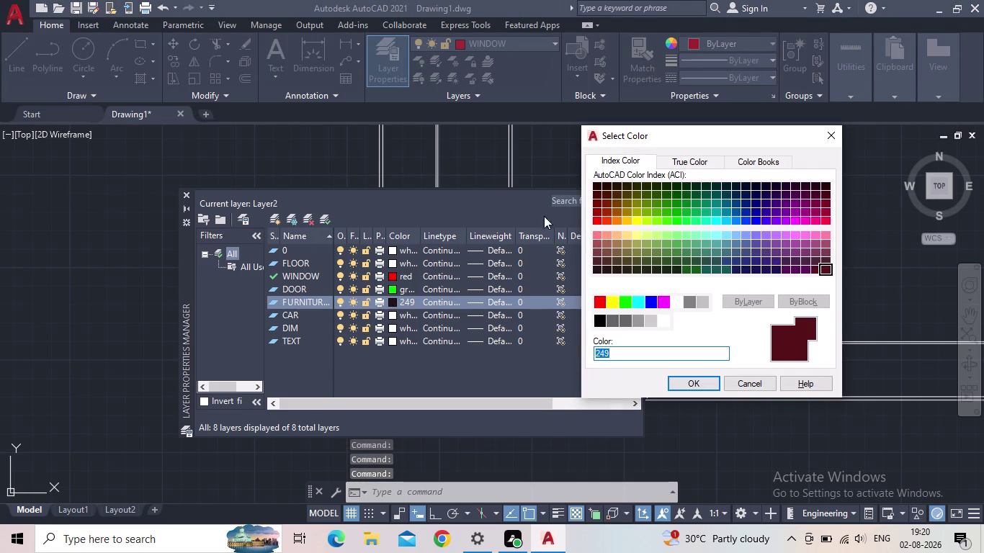
click(660, 302)
click(700, 381)
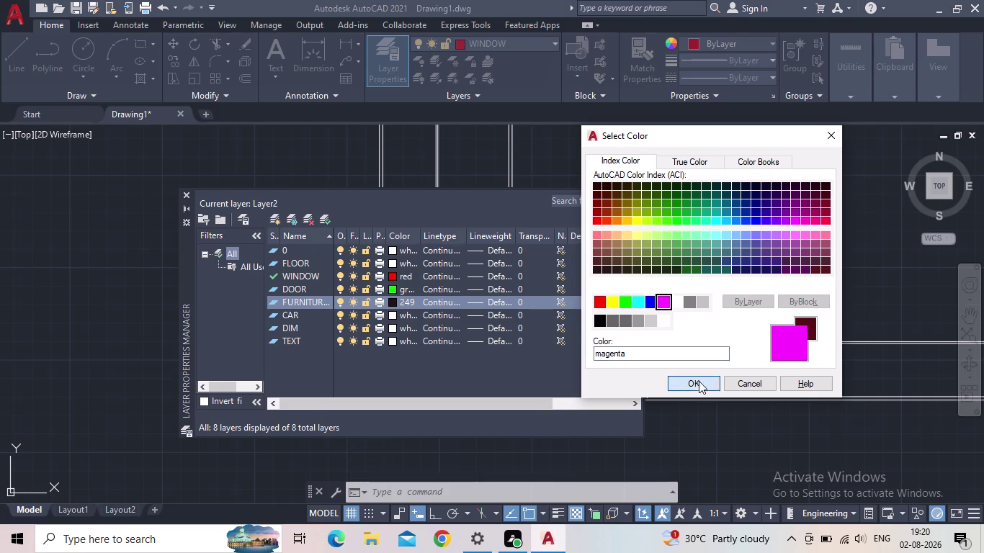
click(390, 315)
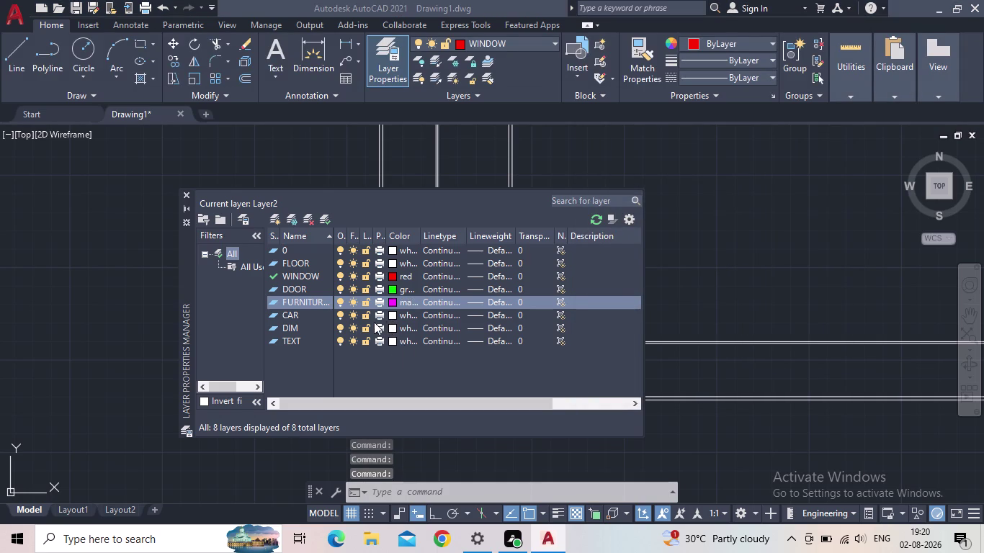
Give the CAR layer colour 20 and the DIM layer cyan.
click(604, 217)
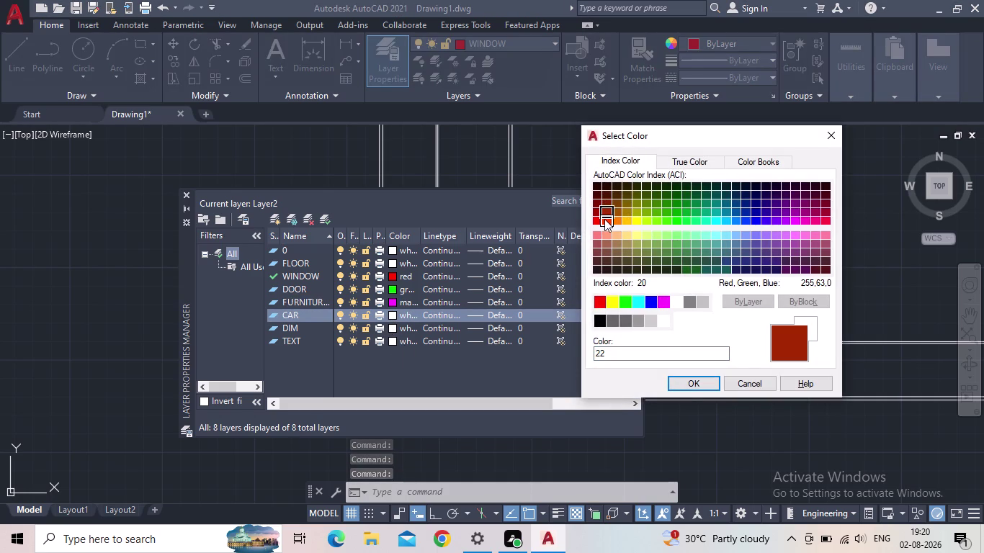
click(605, 219)
click(687, 386)
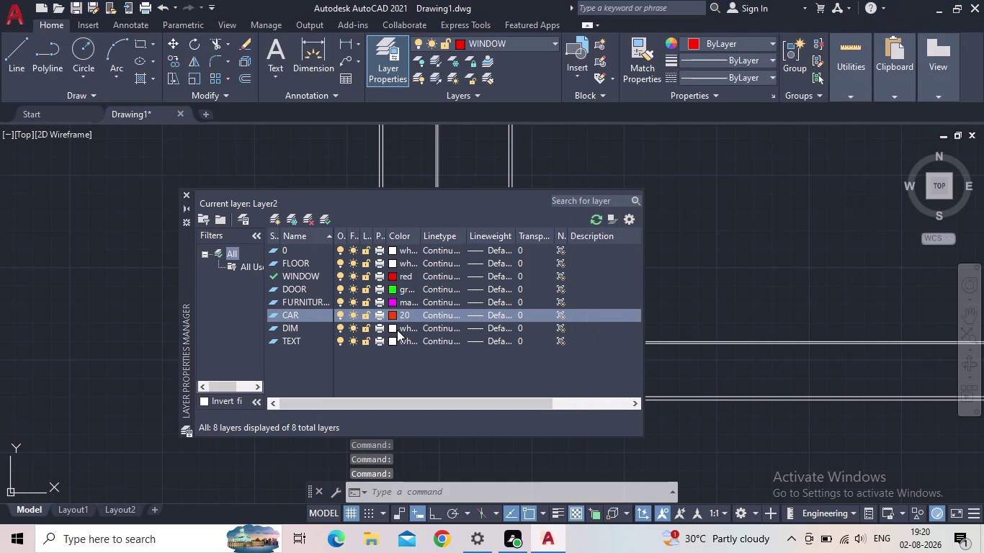
click(391, 329)
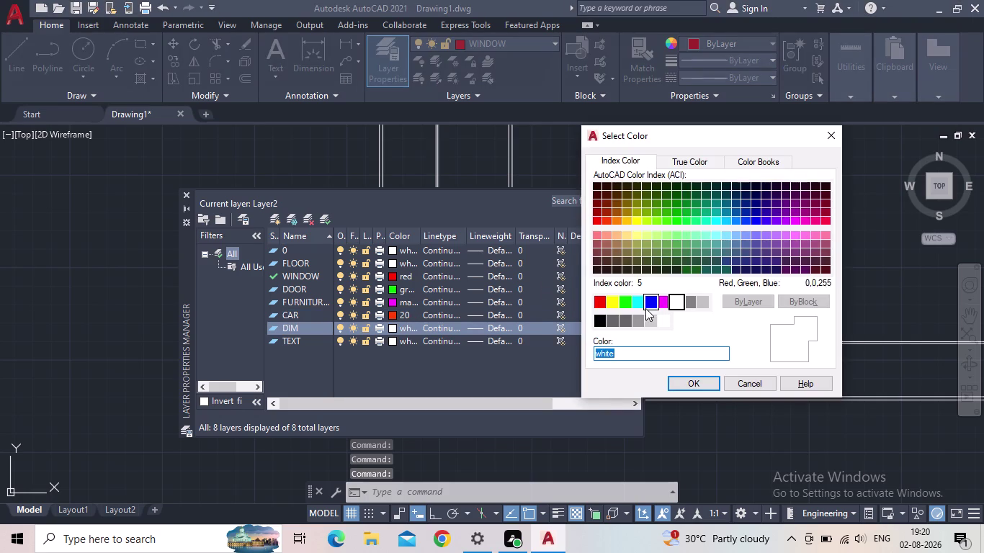
click(643, 305)
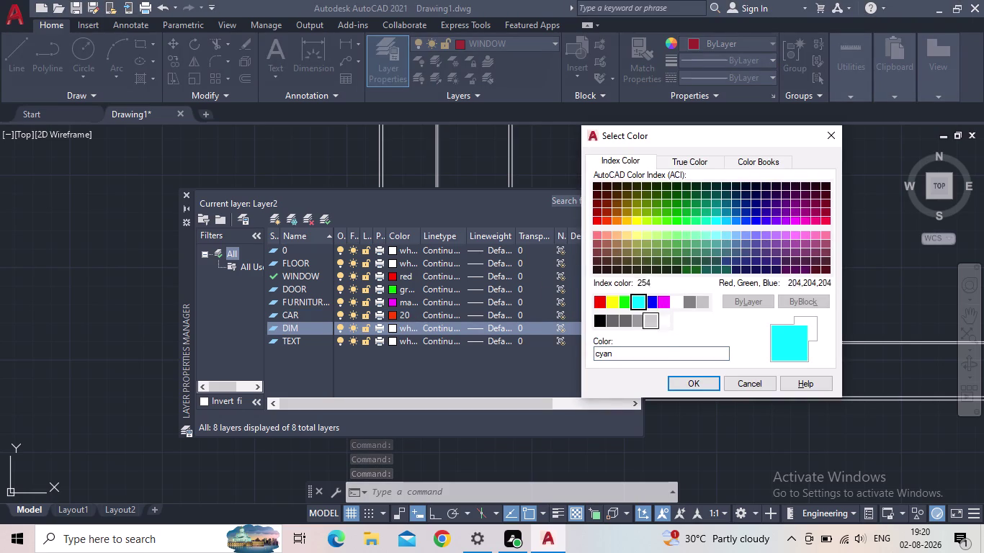
click(697, 380)
Give the TEXT layer colour 11, make FLOOR current, and close Layer Properties.
click(390, 342)
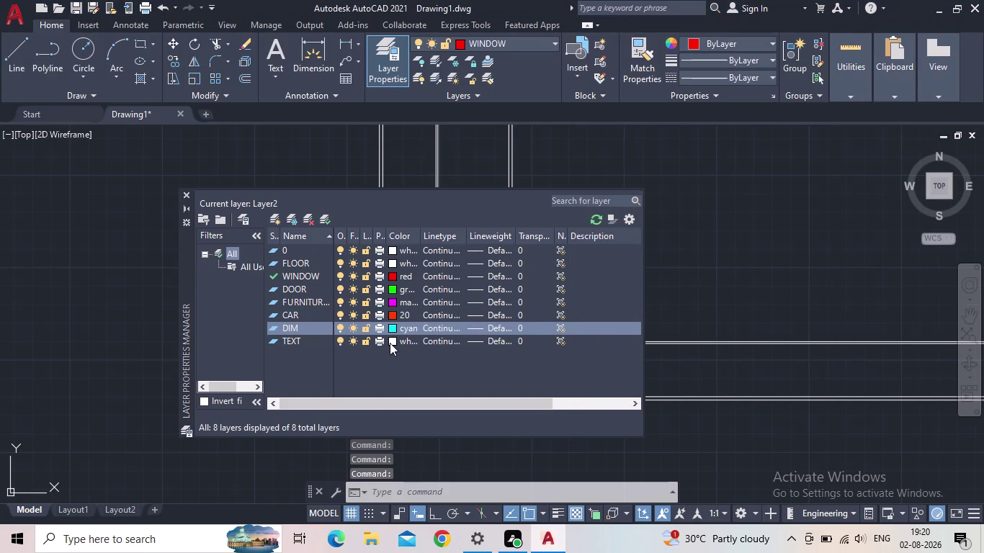
click(599, 235)
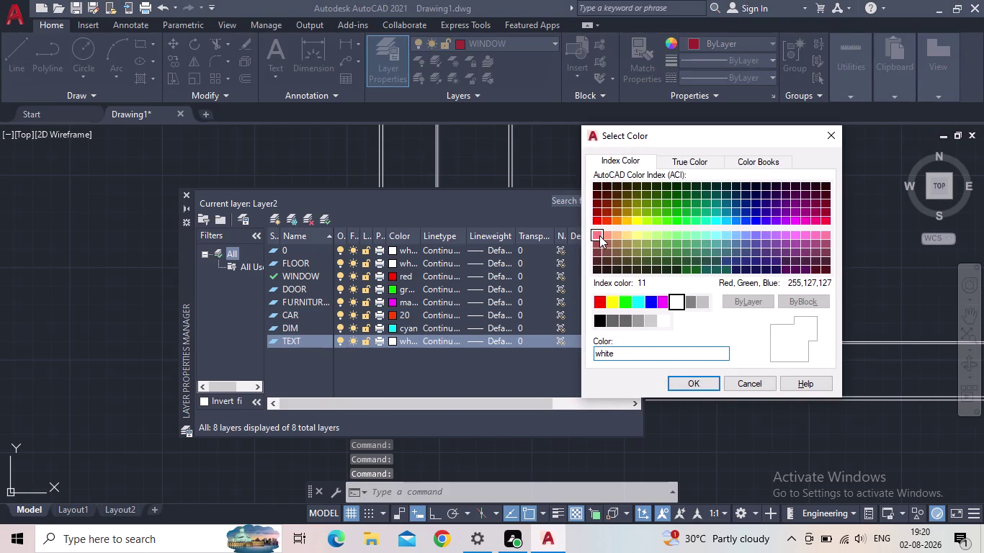
click(681, 382)
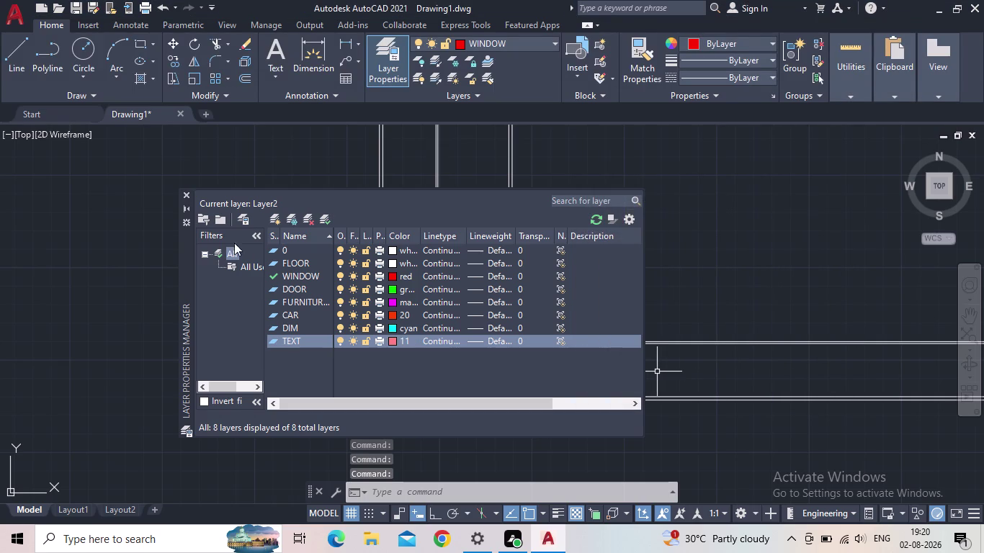
double_click(276, 263)
click(188, 195)
Window-select the corner wall lines, then clear the selection with Esc.
scroll(down, 3)
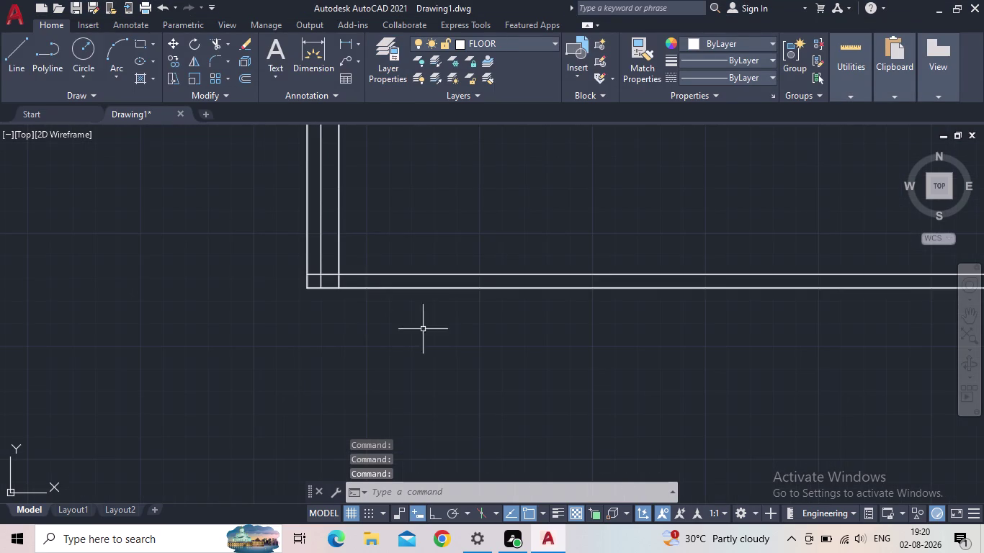
drag(458, 346, 439, 333)
click(216, 180)
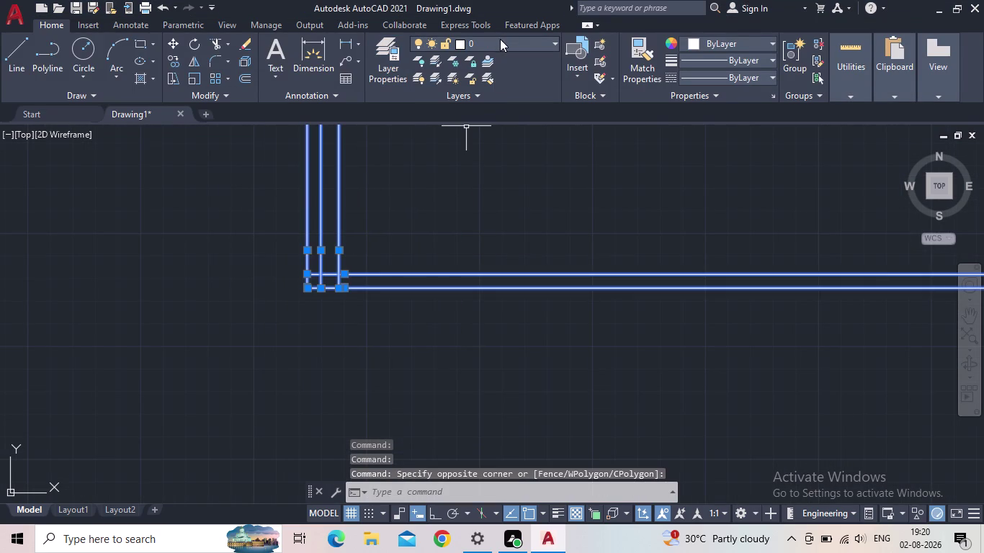
click(500, 39)
click(483, 126)
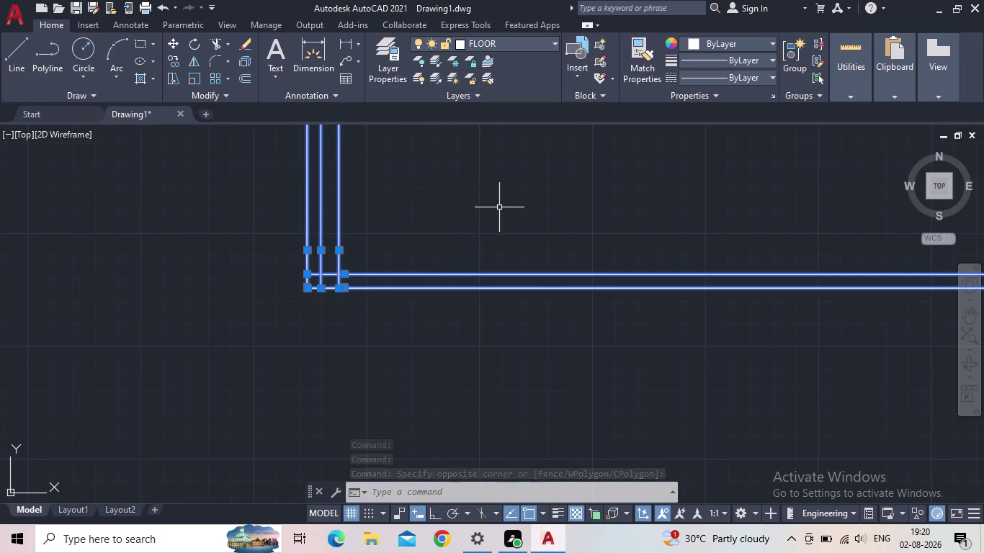
key(Escape)
Pan and zoom across the plan to view the interior walls and junctions.
middle_drag(430, 191, 422, 284)
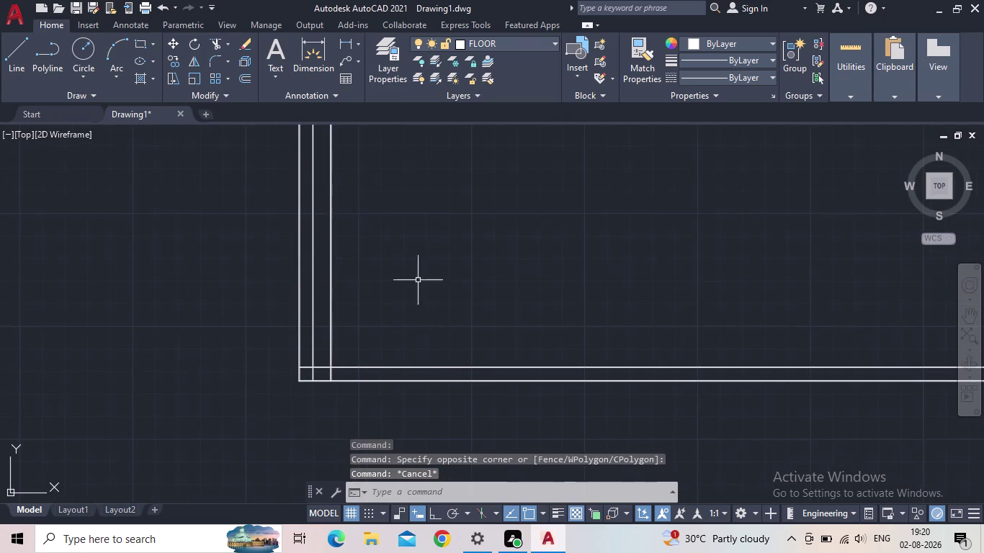
scroll(up, 3)
middle_drag(358, 334, 355, 271)
scroll(up, 3)
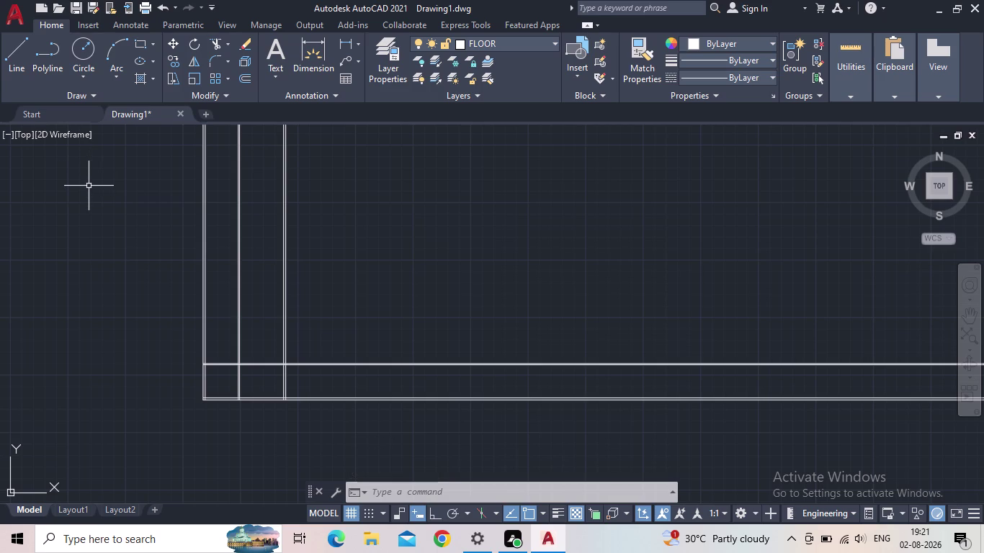
middle_drag(286, 271, 288, 304)
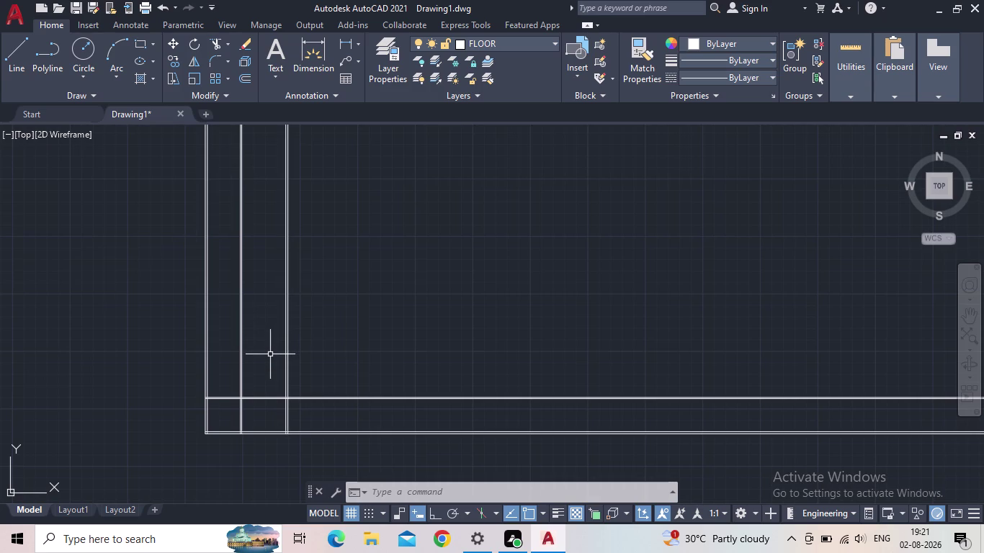
middle_drag(267, 357, 367, 340)
scroll(up, 3)
scroll(up, 3)
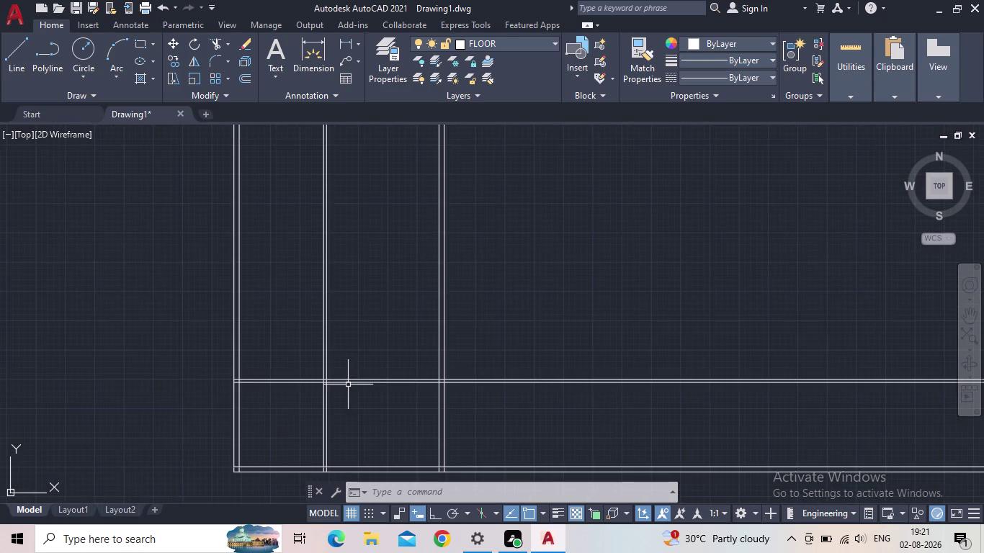
middle_drag(371, 331, 378, 333)
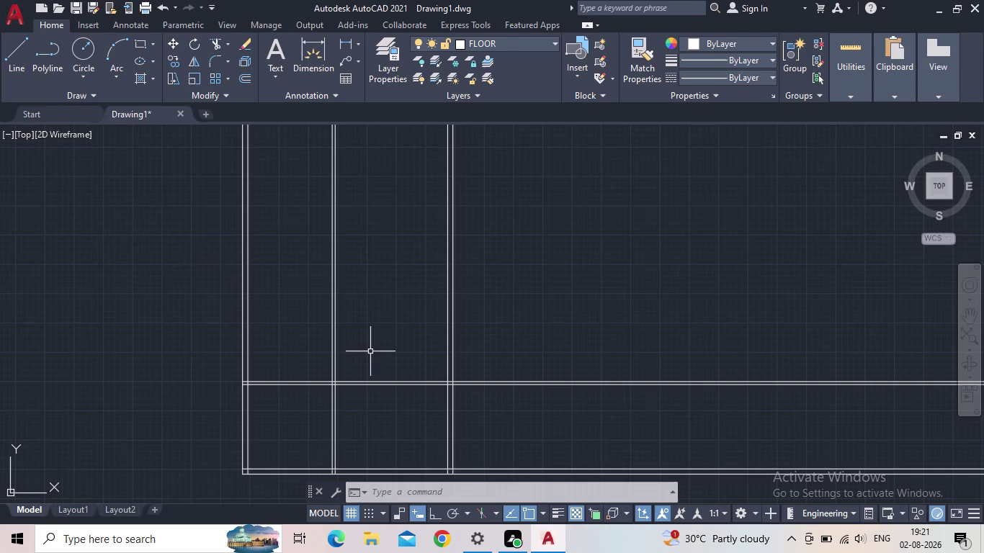
middle_drag(370, 352, 385, 318)
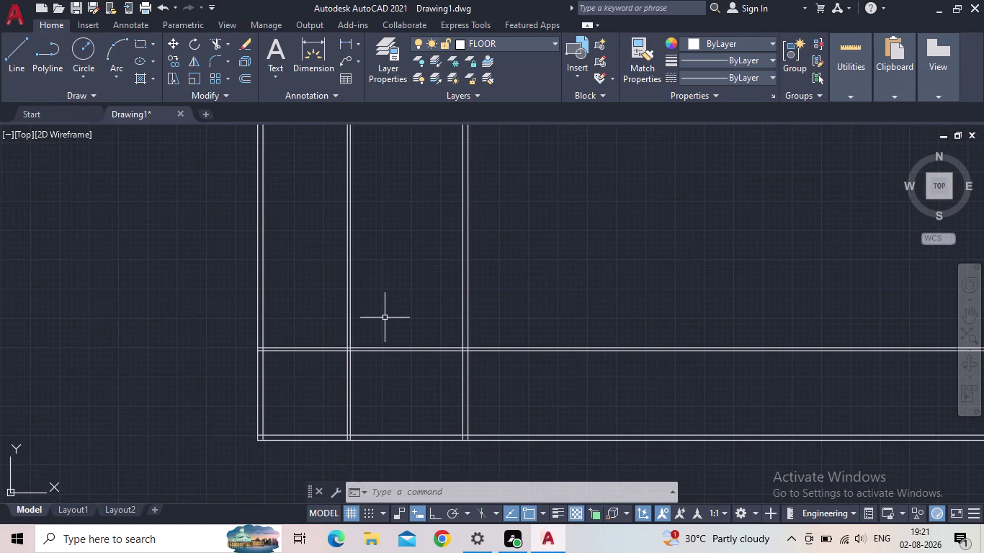
Start a linear dimension and pick its first point on a wall.
click(338, 41)
scroll(up, 3)
click(179, 246)
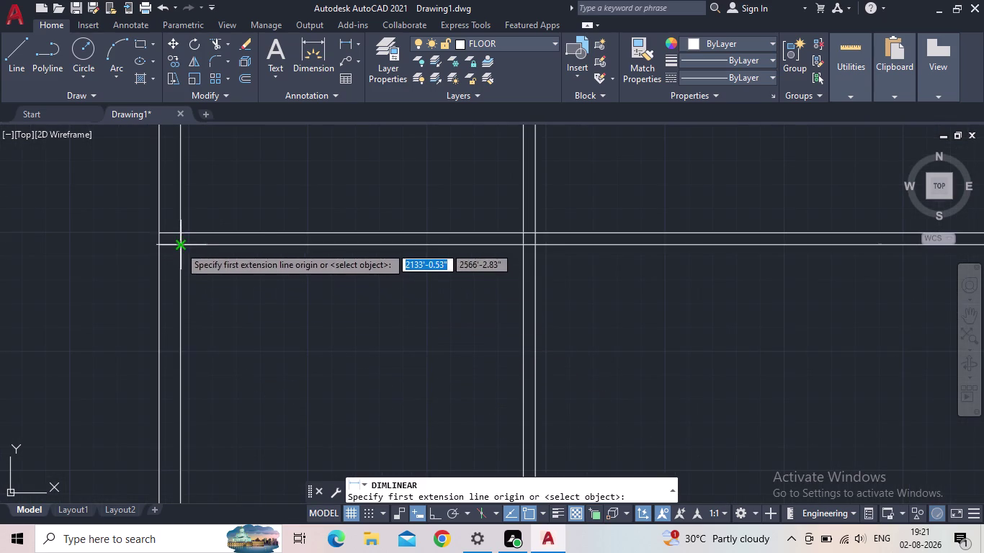
click(519, 245)
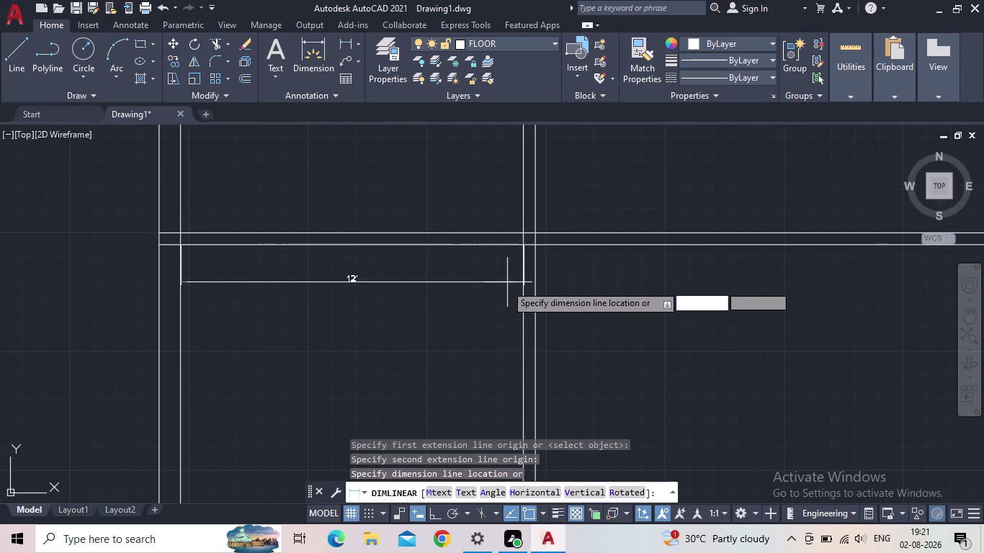
key(Escape)
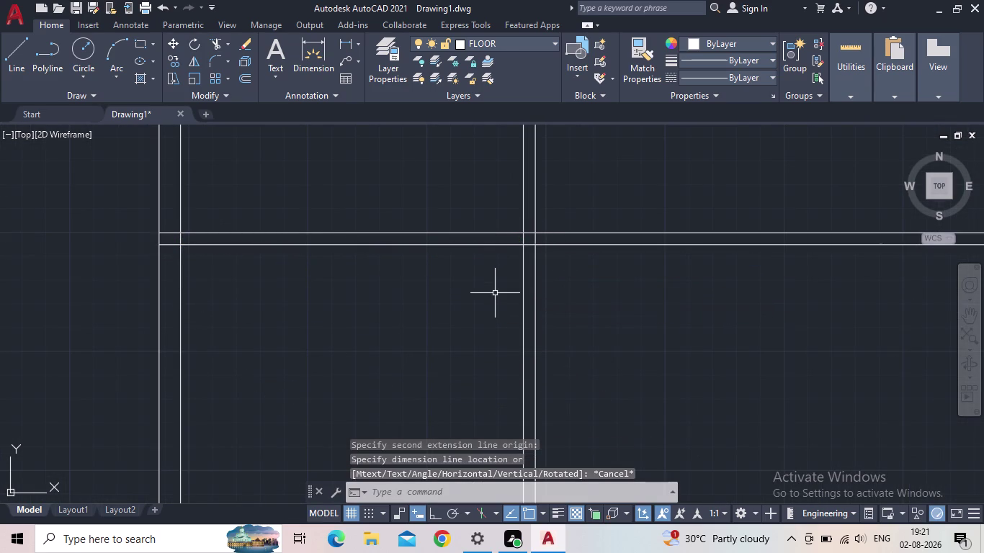
scroll(down, 3)
middle_drag(495, 294, 509, 315)
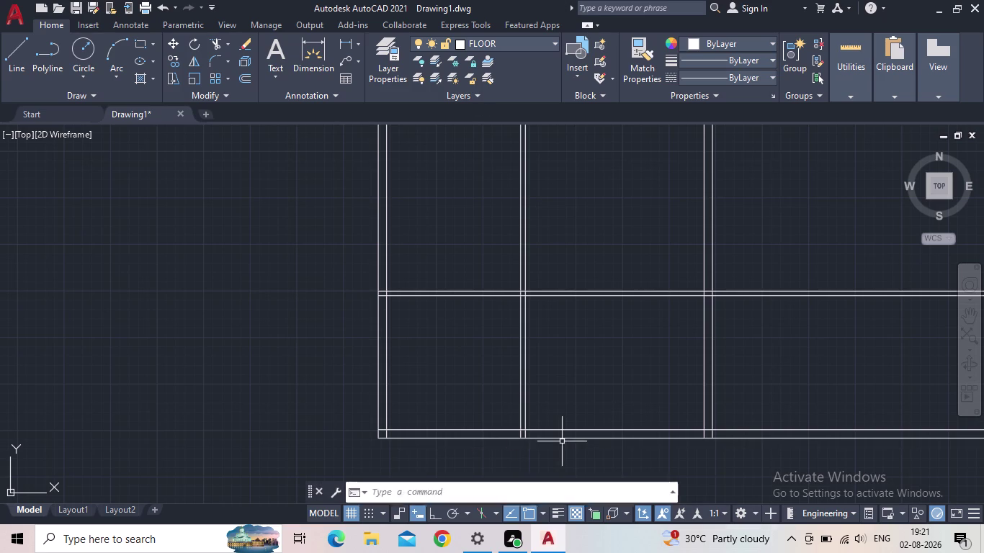
middle_drag(626, 386, 501, 388)
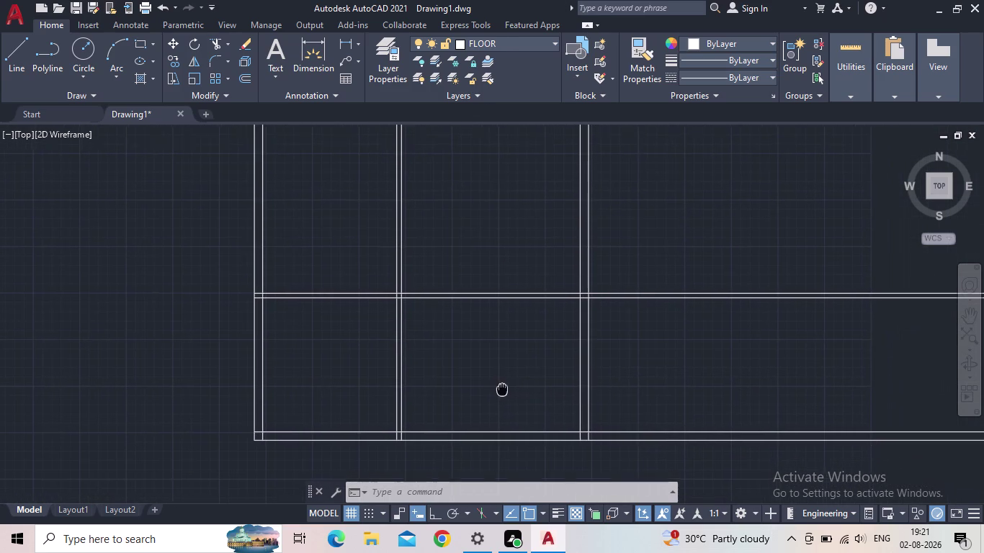
middle_drag(501, 388, 500, 388)
middle_drag(500, 388, 480, 399)
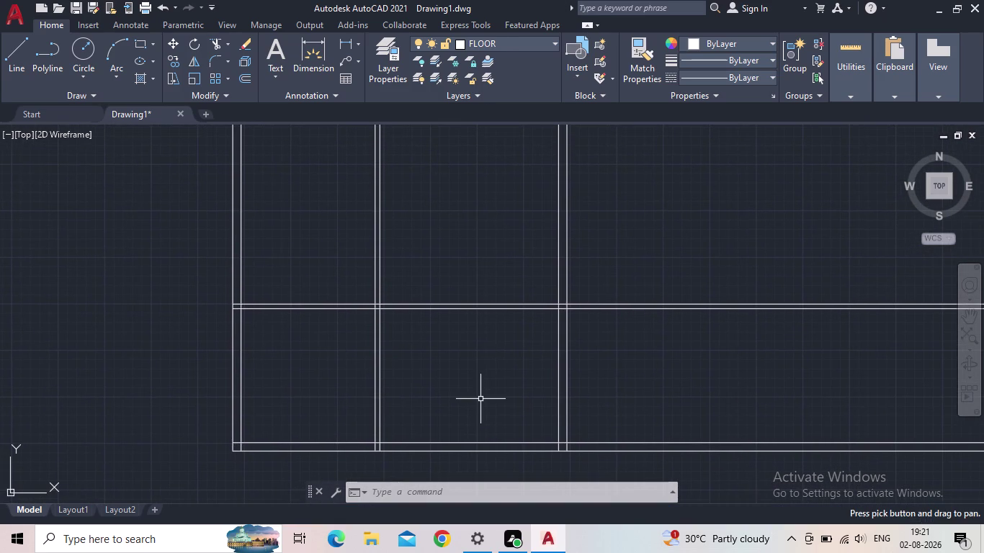
middle_click(481, 398)
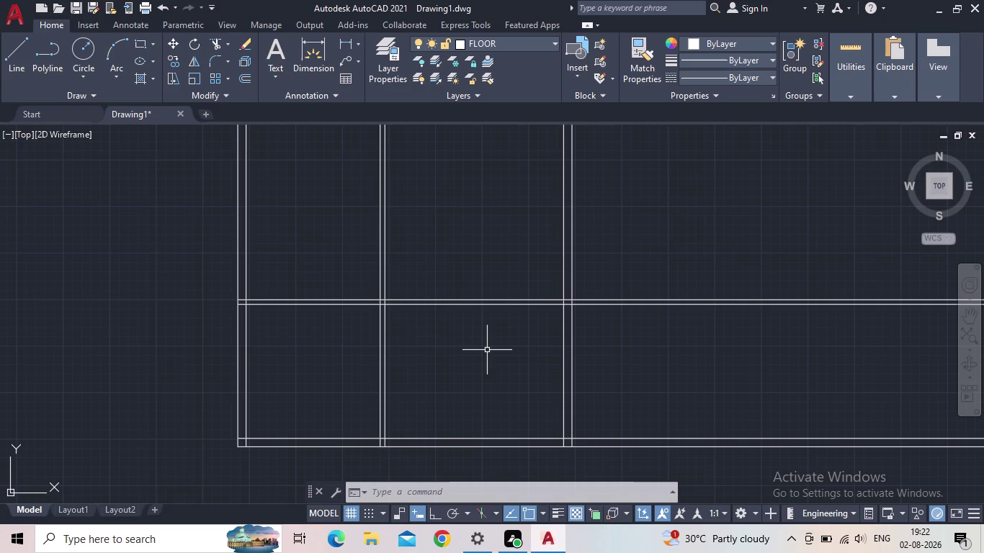
middle_drag(497, 354, 516, 406)
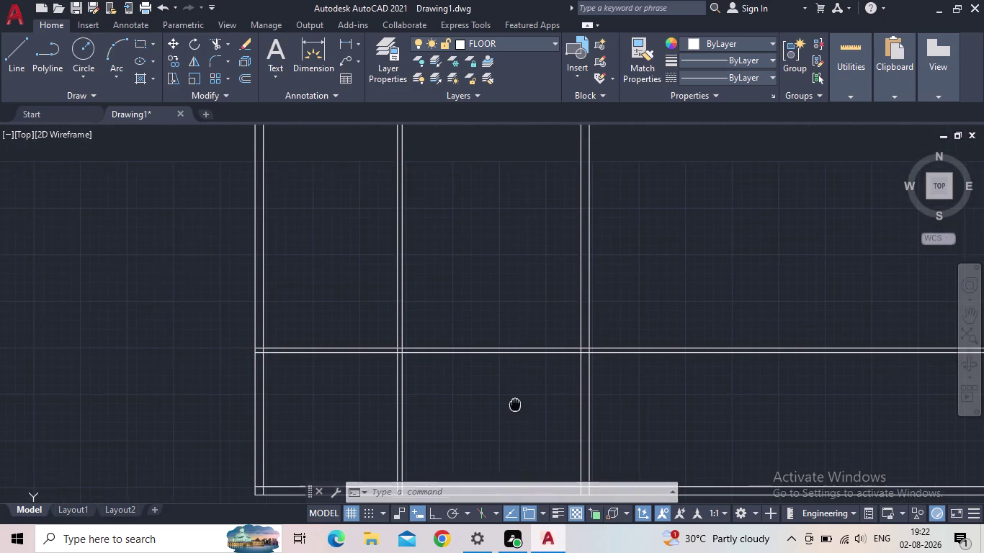
middle_drag(515, 406, 513, 404)
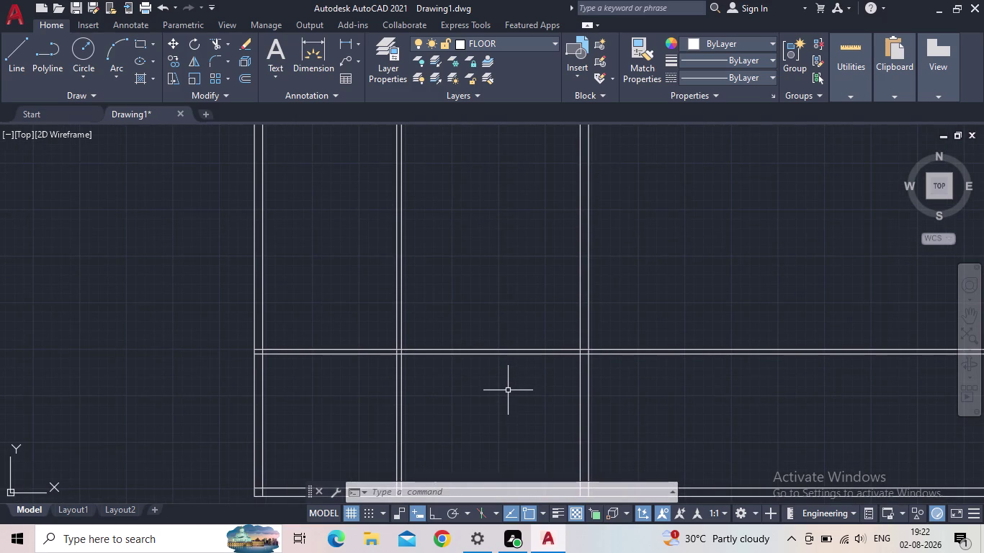
middle_drag(507, 391, 499, 391)
middle_drag(483, 396, 481, 406)
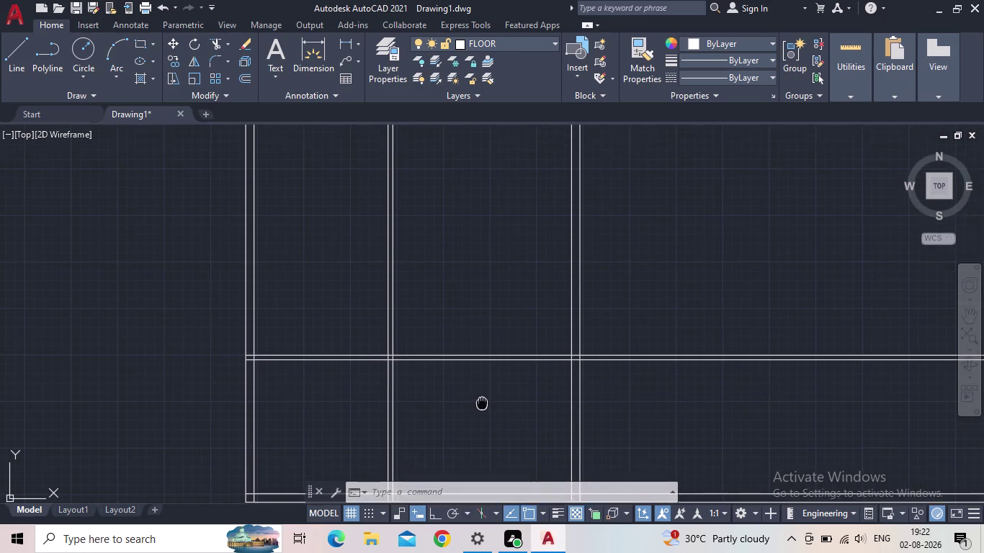
middle_drag(481, 406, 457, 427)
middle_drag(447, 414, 449, 414)
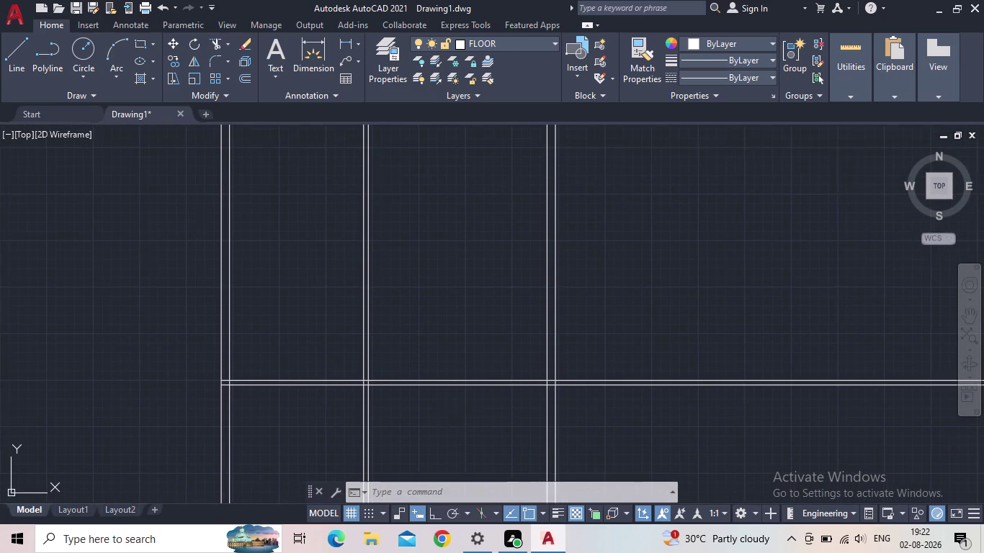
middle_drag(450, 414, 472, 414)
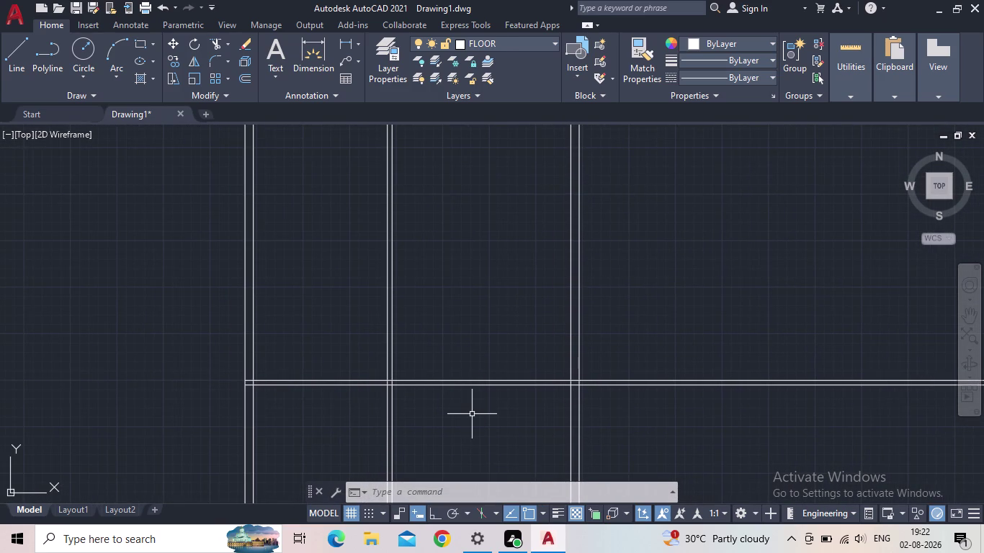
Offset the horizontal wall line 4' upward.
key(o)
key(Return)
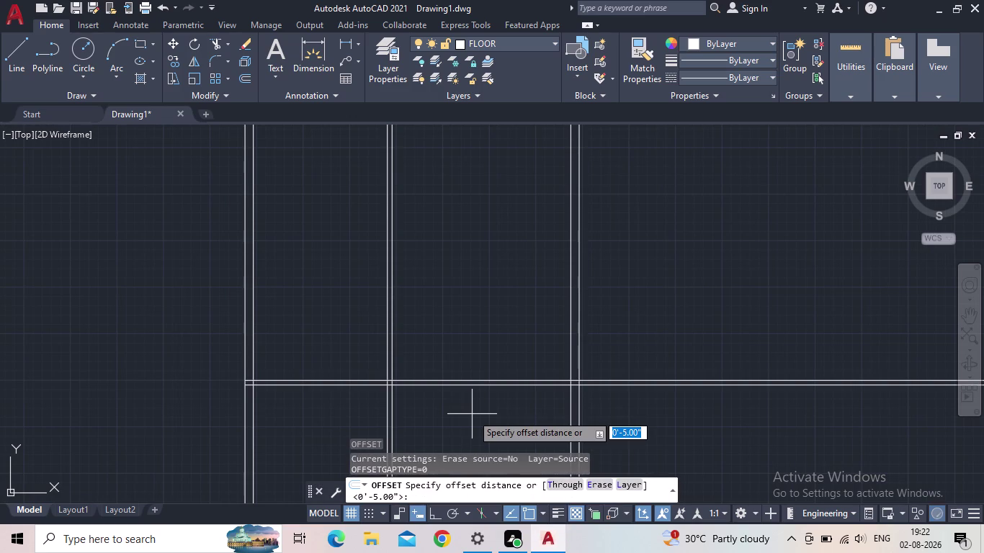
key(4)
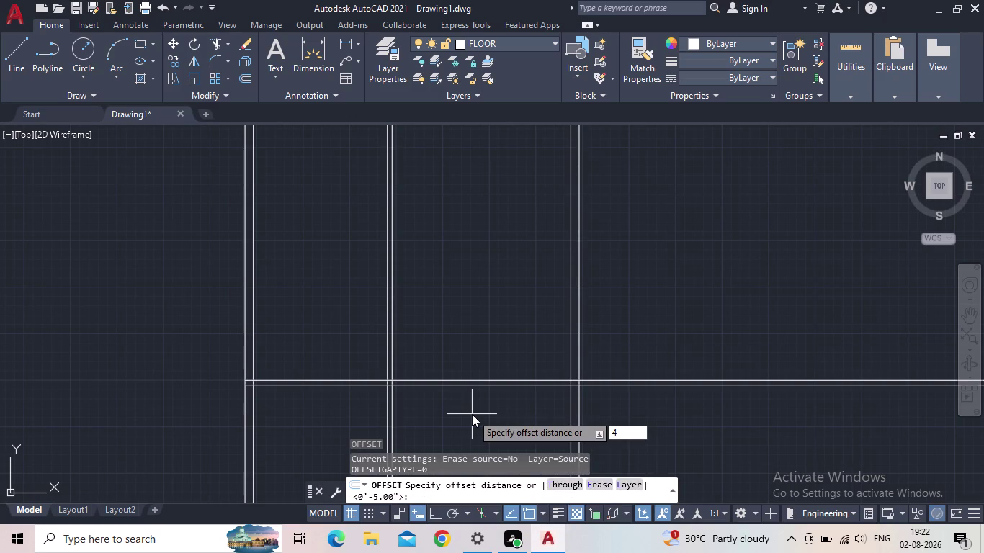
key(apostrophe)
key(Return)
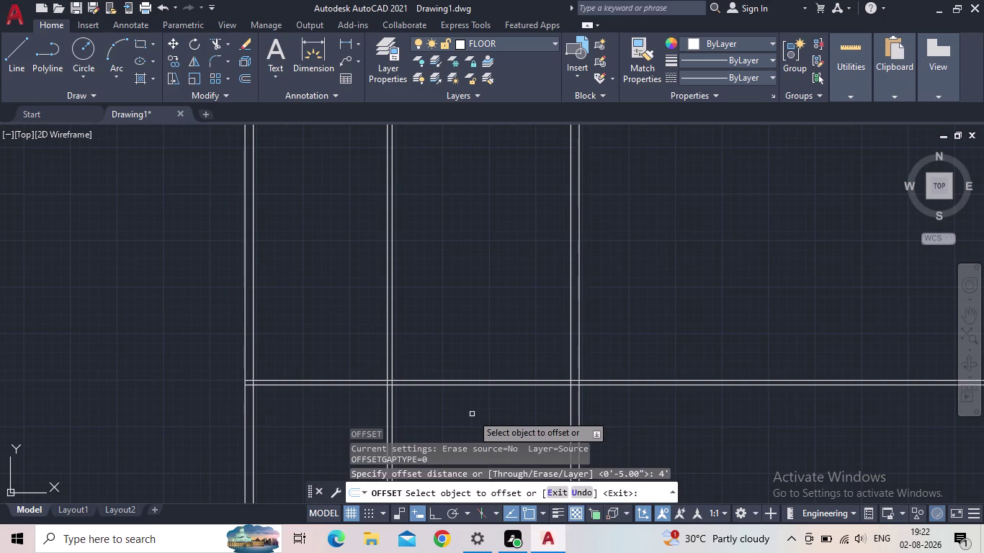
click(504, 380)
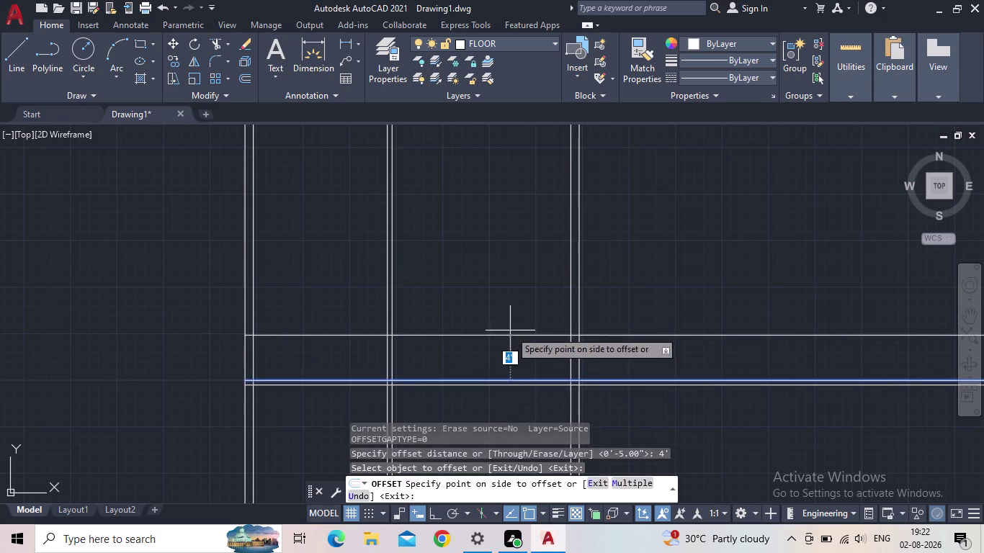
click(510, 330)
key(Escape)
Offset the new horizontal line by 5" to give that wall its second face.
middle_drag(499, 382, 458, 404)
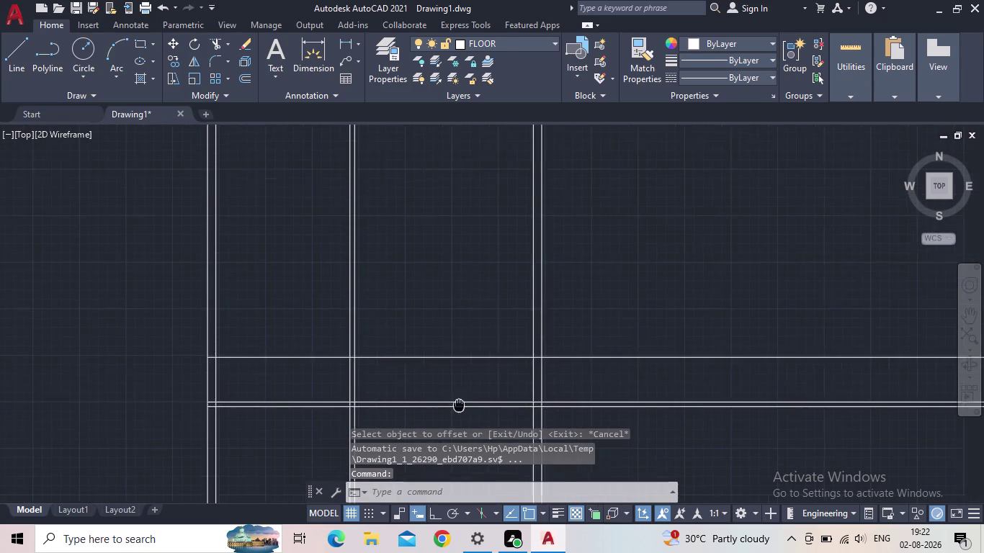
middle_drag(458, 404, 451, 405)
key(o)
key(Return)
text(5)
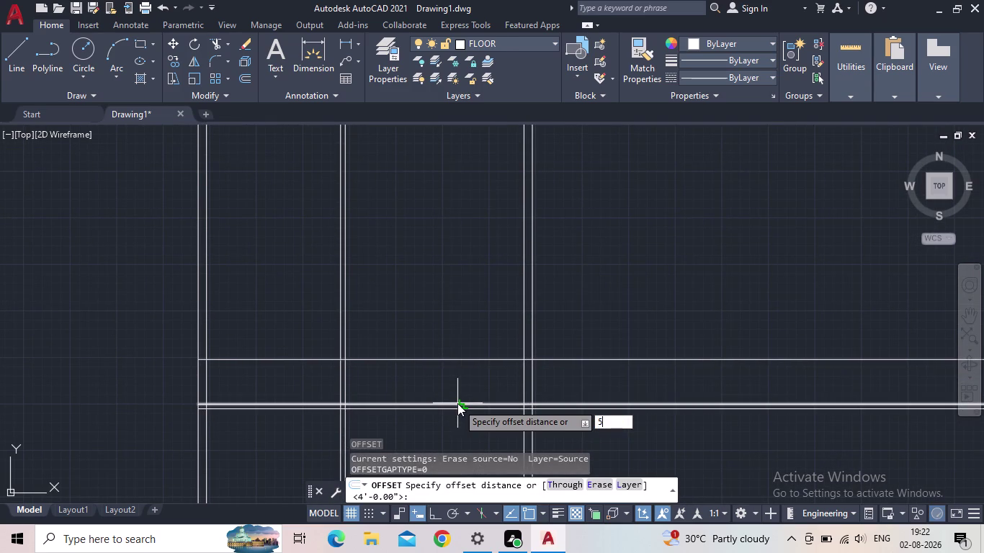
text(")
key(Return)
drag(478, 358, 478, 350)
click(479, 329)
key(Escape)
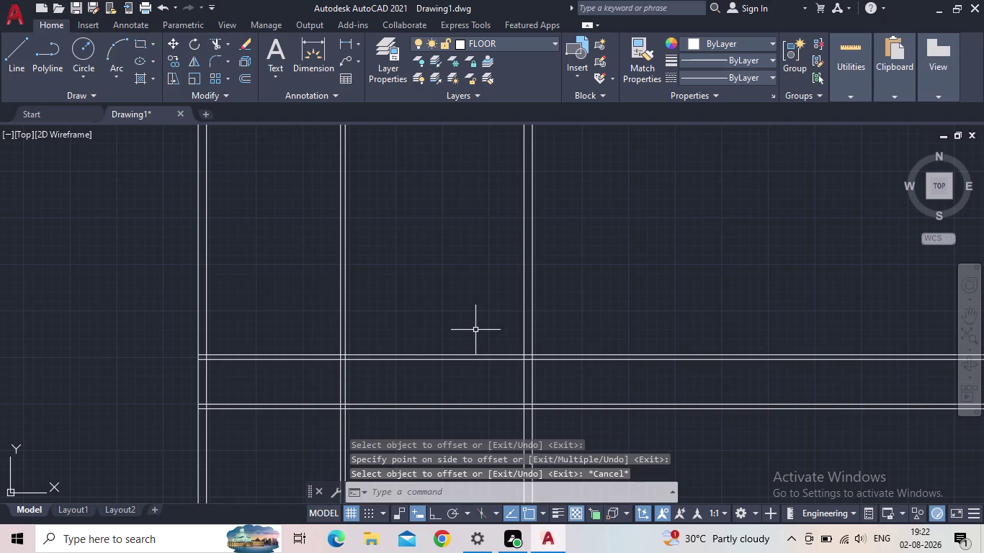
Offset the vertical wall line 8' to the left.
key(o)
key(Return)
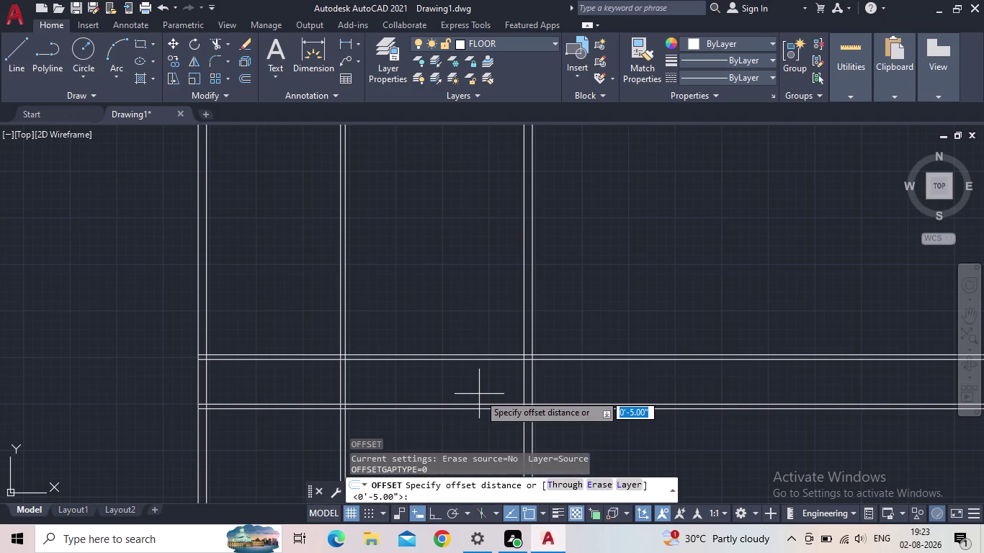
key(8)
key(apostrophe)
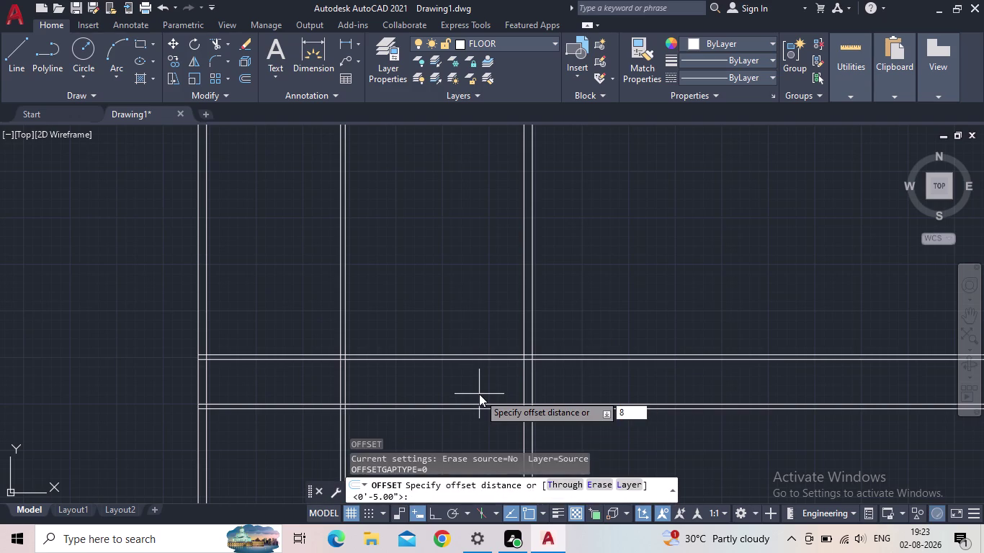
key(Return)
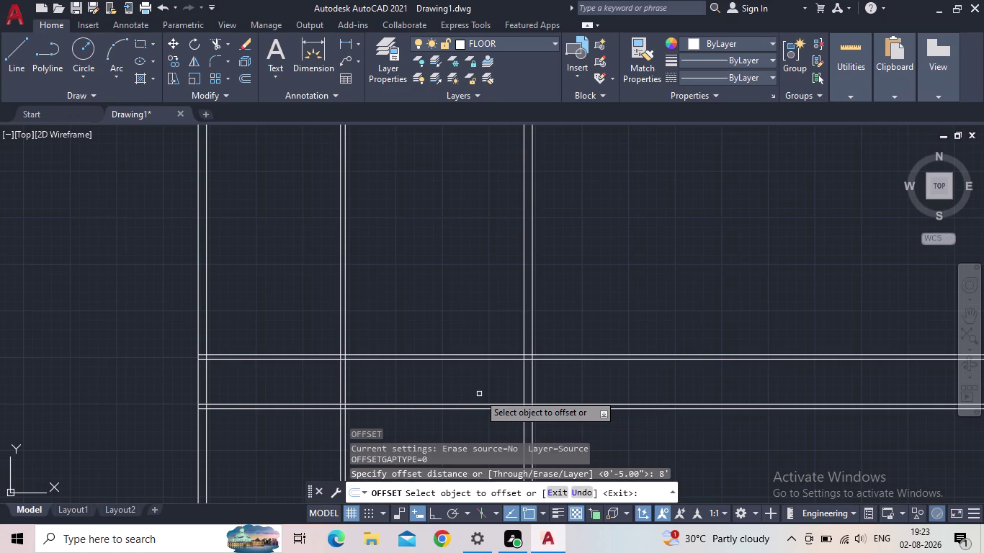
click(522, 386)
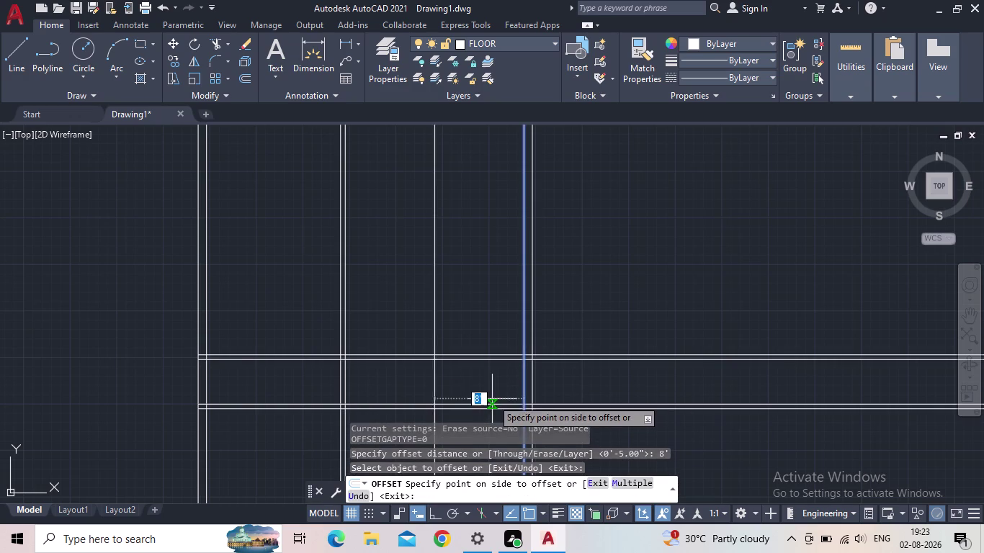
click(471, 394)
key(Escape)
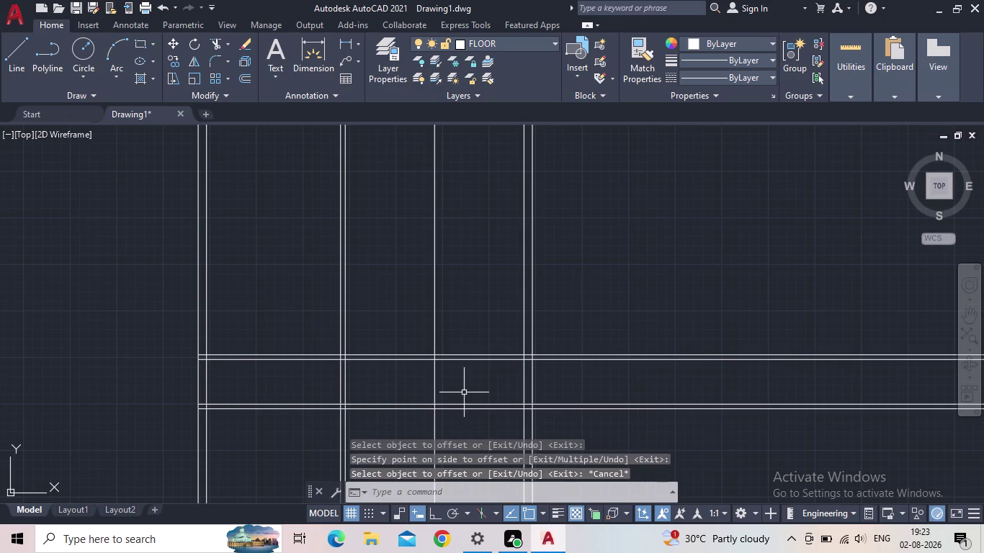
Offset the new vertical line by 5" to form the partition's second face.
key(o)
key(Return)
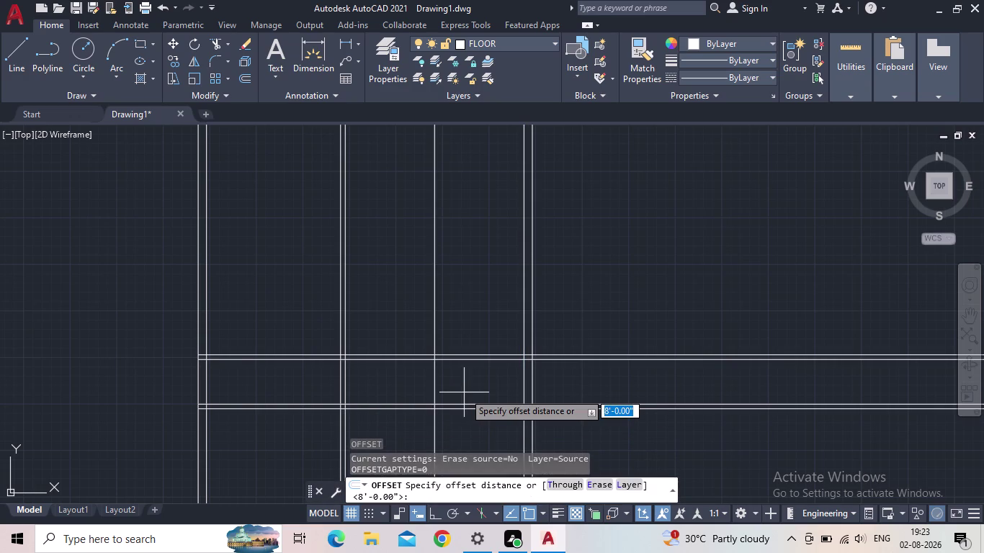
text(5)
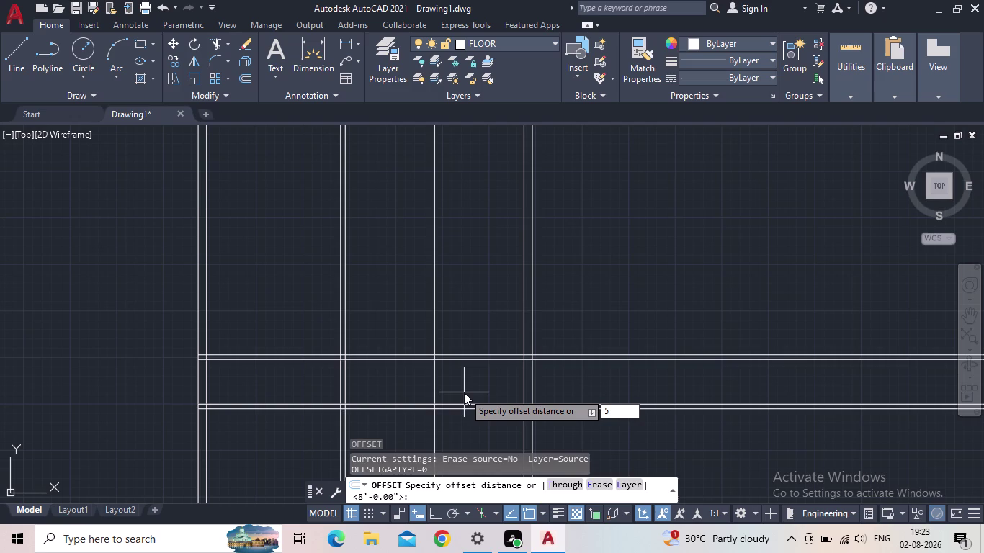
text(")
key(Return)
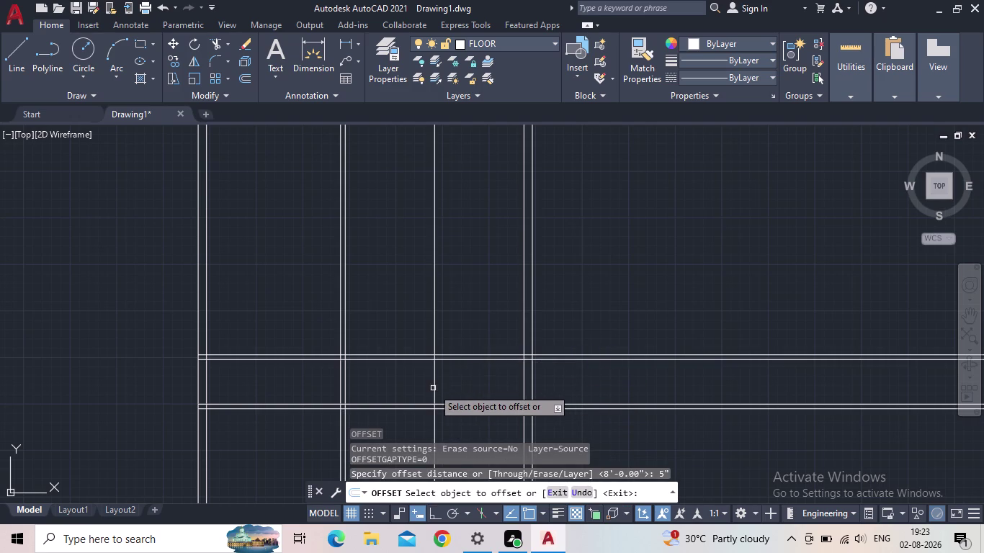
click(433, 388)
click(404, 393)
key(Escape)
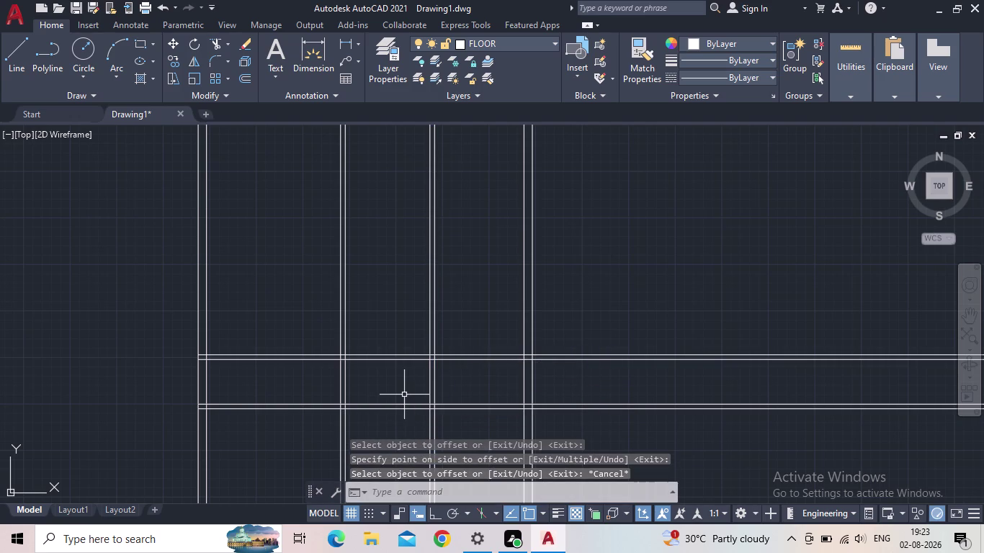
scroll(down, 3)
middle_drag(430, 408, 496, 373)
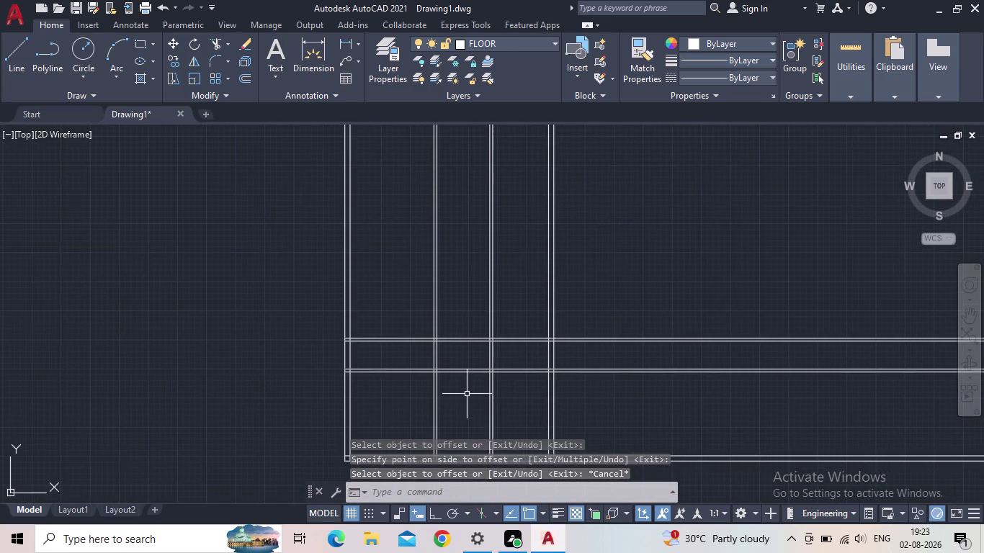
middle_drag(467, 394, 524, 355)
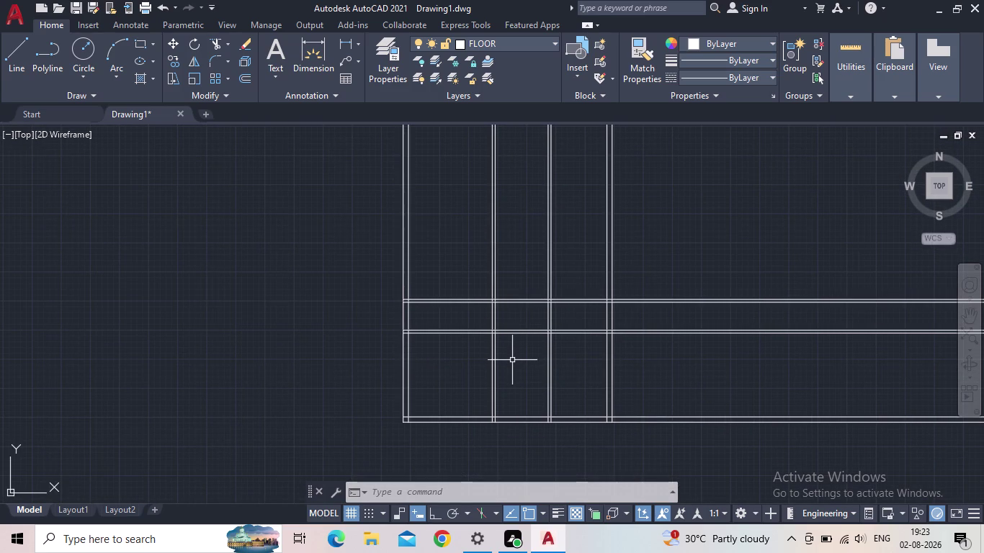
Trim the wall lines crossing the first horizontal wall junction.
key(t)
key(r)
key(Return)
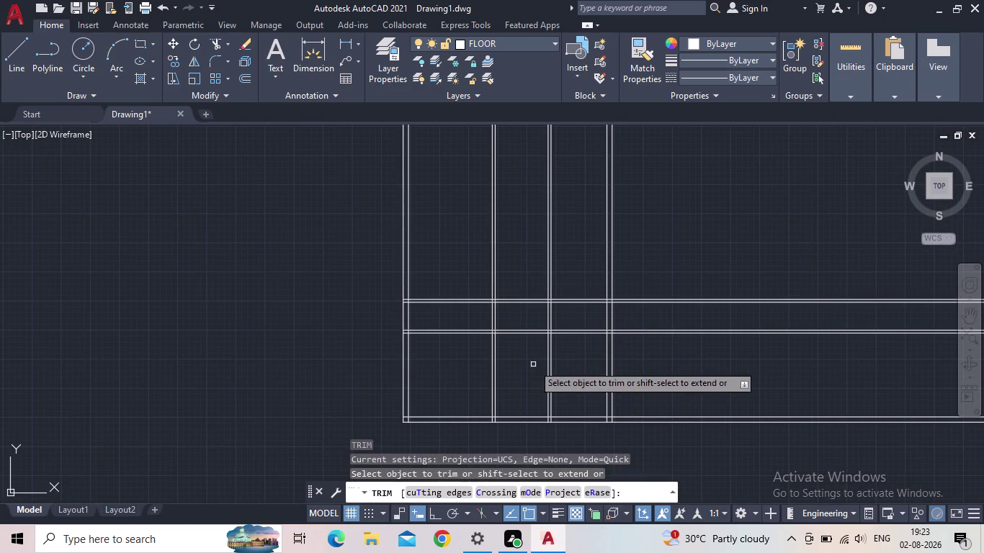
drag(569, 375, 561, 374)
click(538, 368)
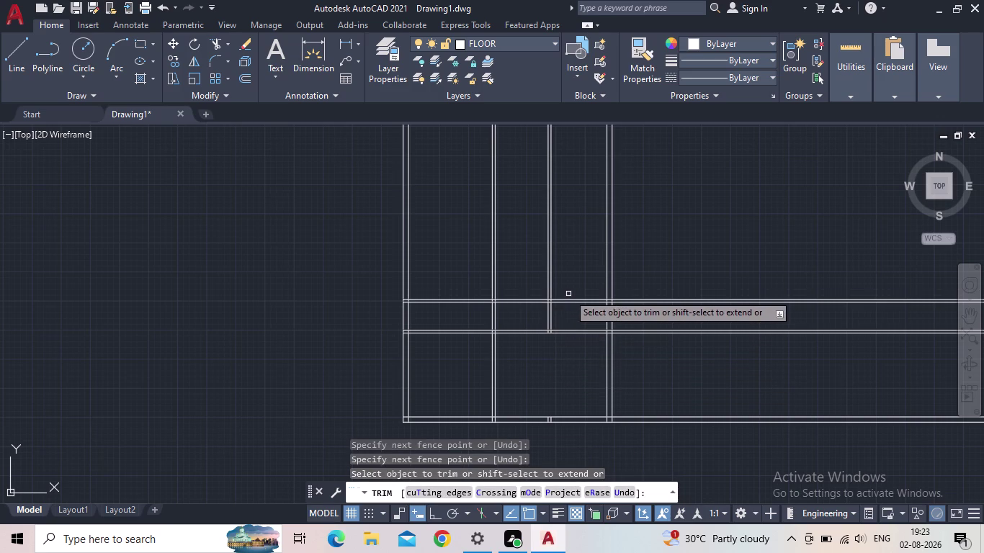
Fence-trim the overlapping lines at the next wall junction.
middle_drag(568, 277, 576, 343)
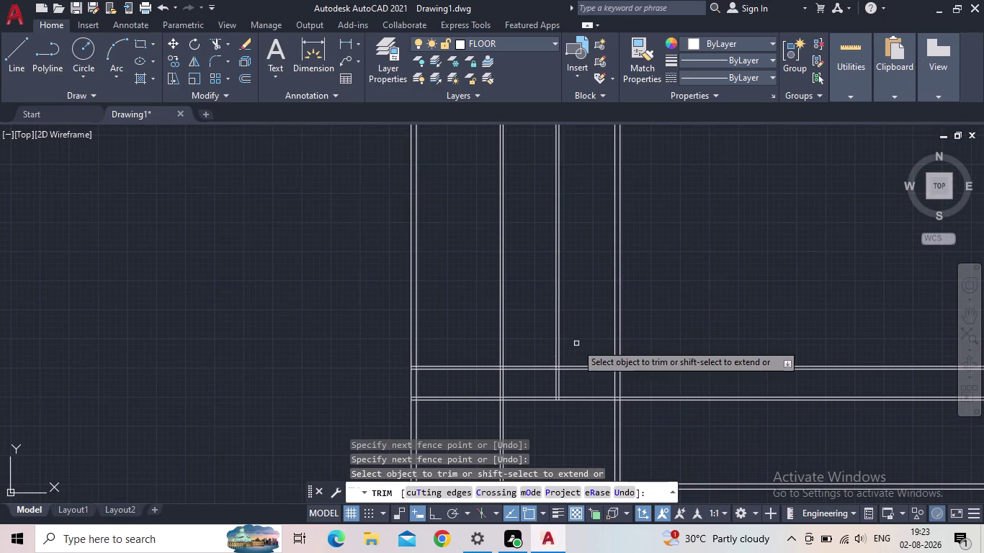
scroll(down, 3)
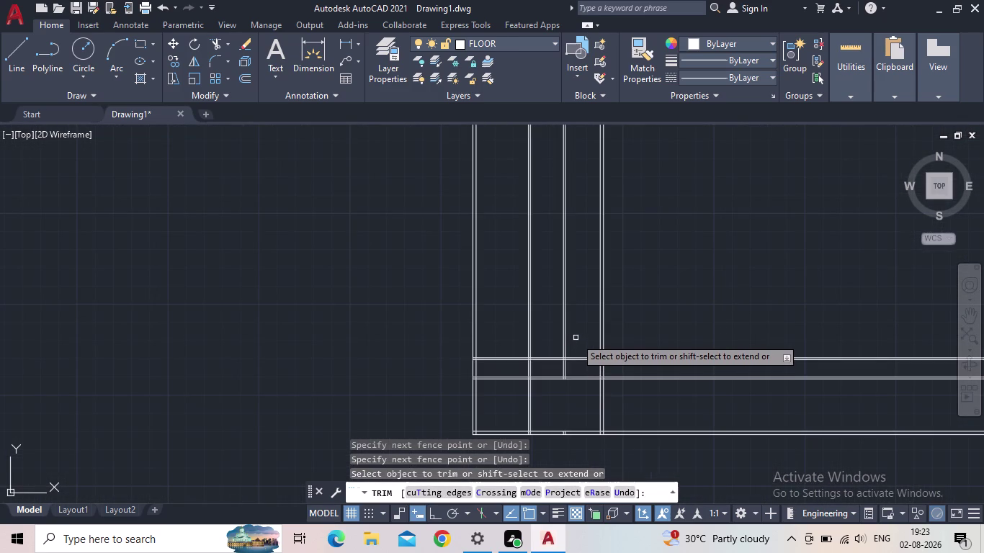
scroll(up, 3)
click(575, 337)
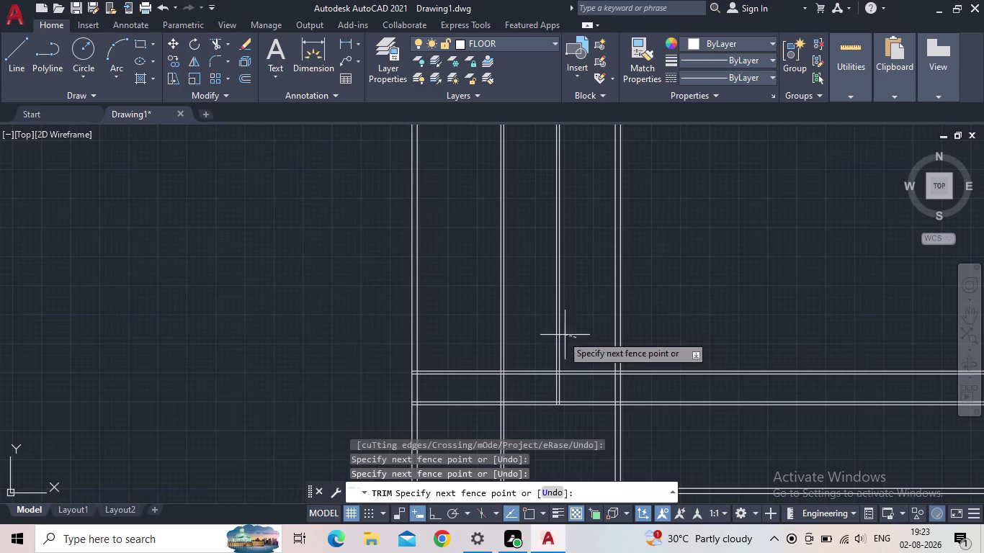
click(547, 334)
scroll(down, 3)
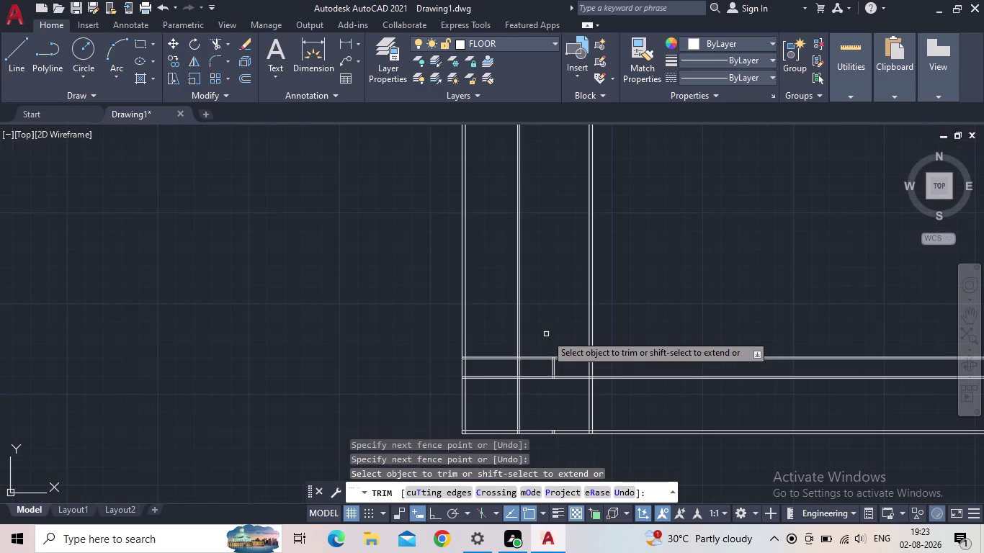
scroll(down, 3)
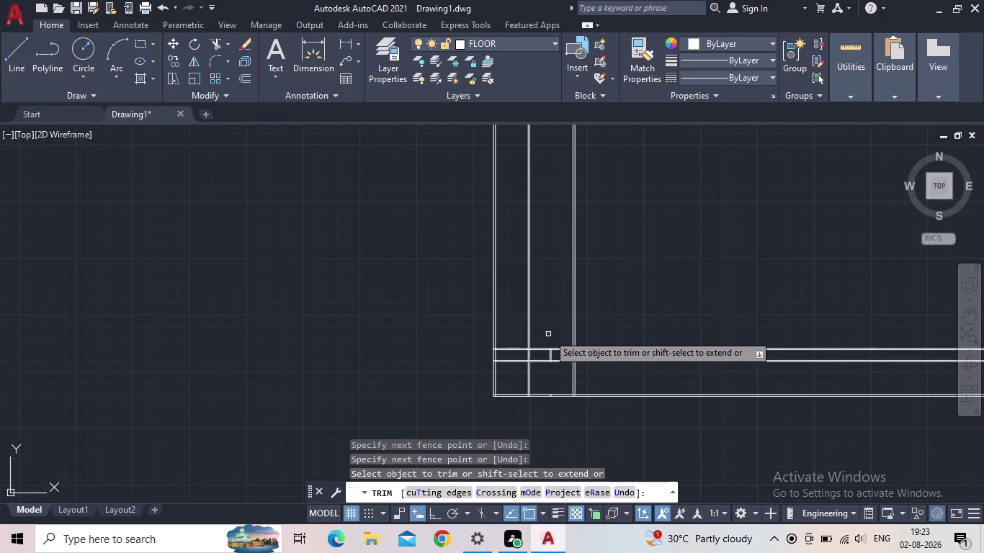
scroll(up, 3)
scroll(up, 3)
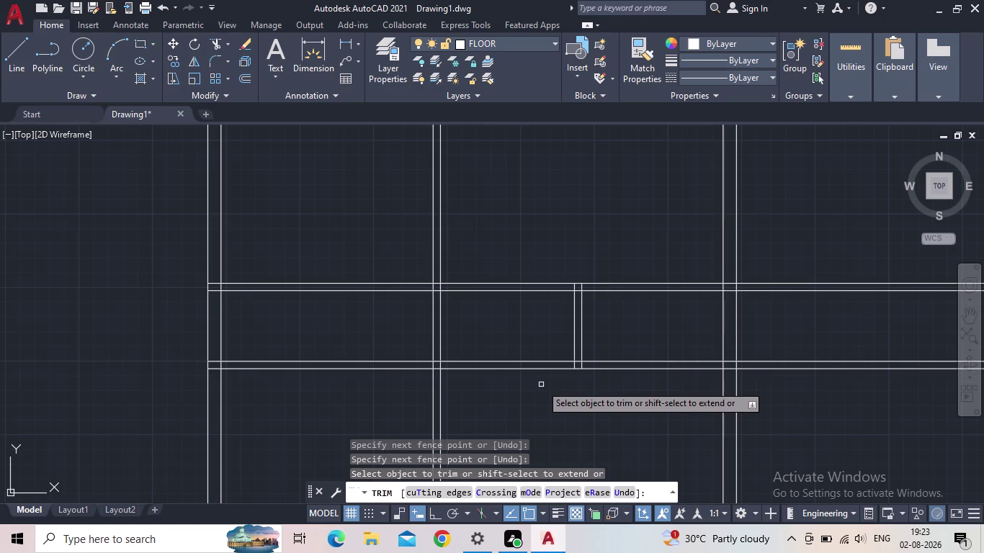
Fence-trim the lines across the horizontal wall, then end trimming.
click(540, 385)
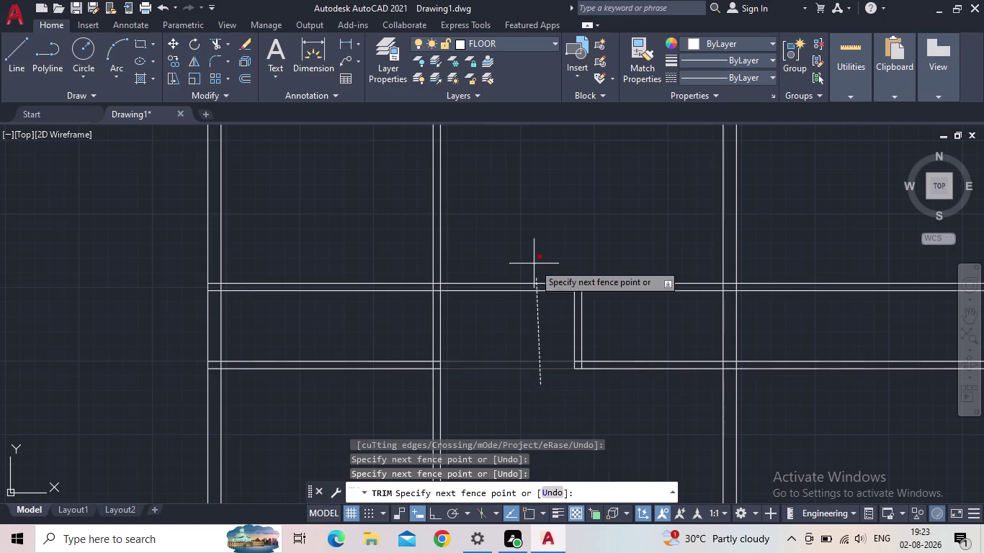
click(522, 231)
scroll(down, 3)
middle_drag(502, 339, 516, 373)
scroll(down, 3)
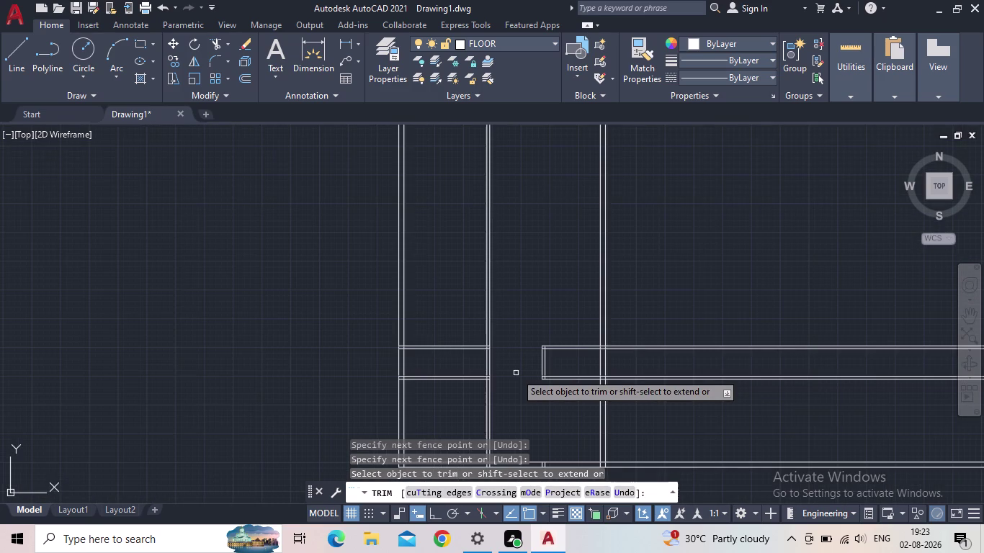
key(Escape)
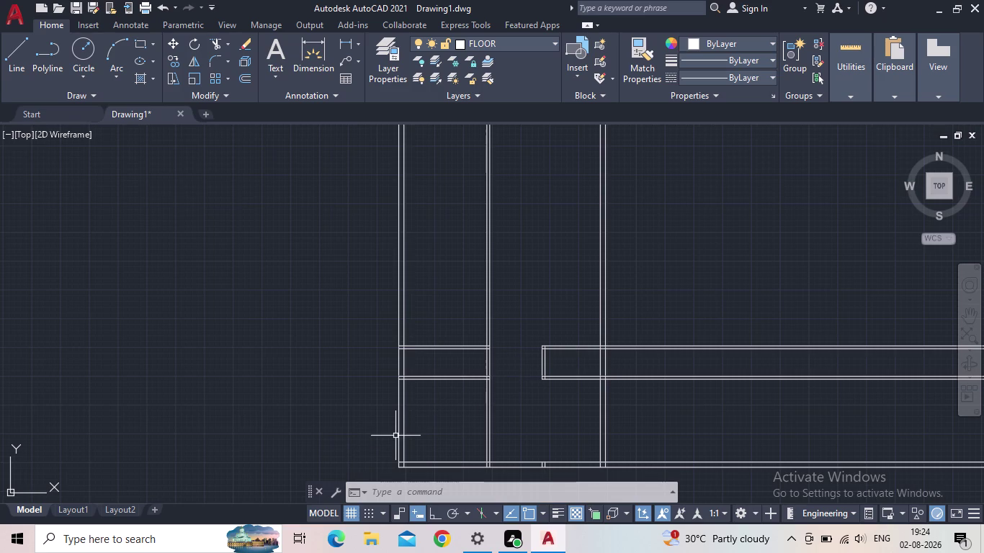
middle_drag(625, 365, 473, 338)
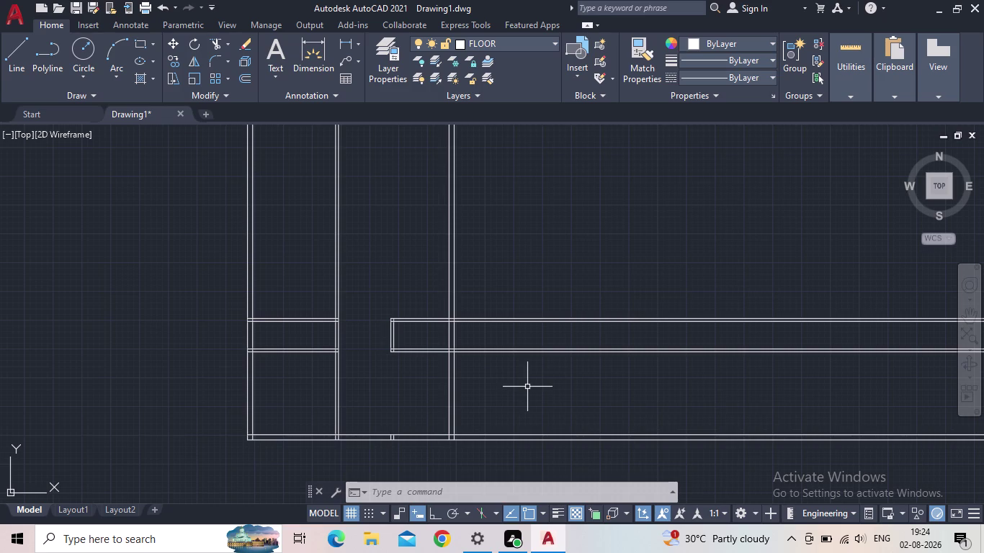
Trim the horizontal wall lines back to the right vertical interior wall with a fence.
text(TR)
key(Return)
drag(576, 422, 531, 303)
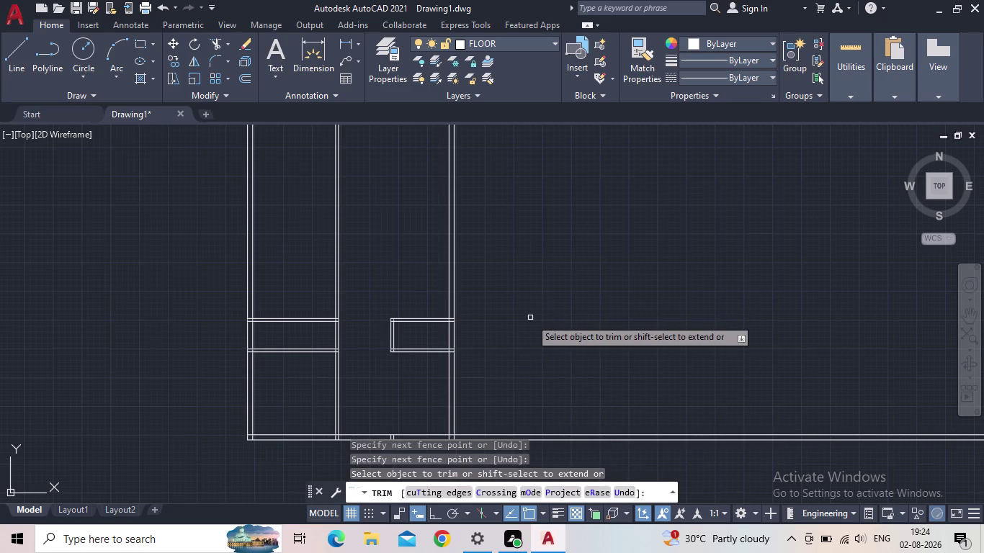
key(Escape)
middle_drag(506, 351, 494, 389)
scroll(up, 3)
middle_click(409, 372)
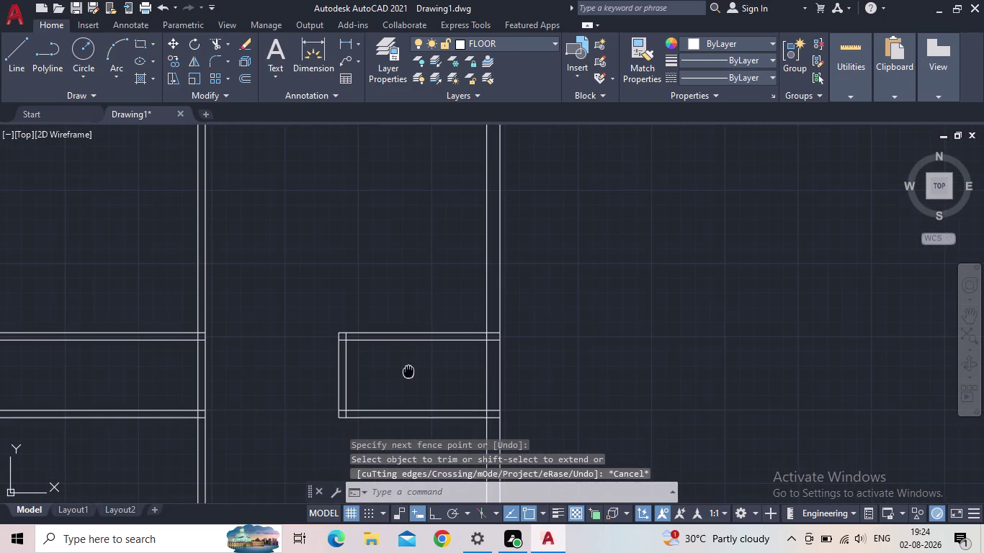
Offset the horizontal wall line 10' upward to create a new partition line.
key(o)
key(Return)
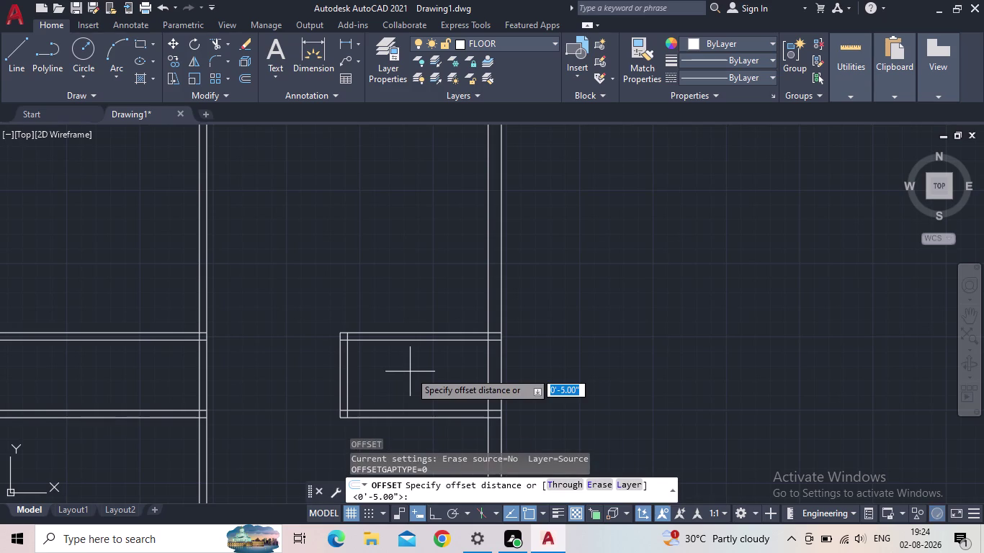
text(10')
key(Return)
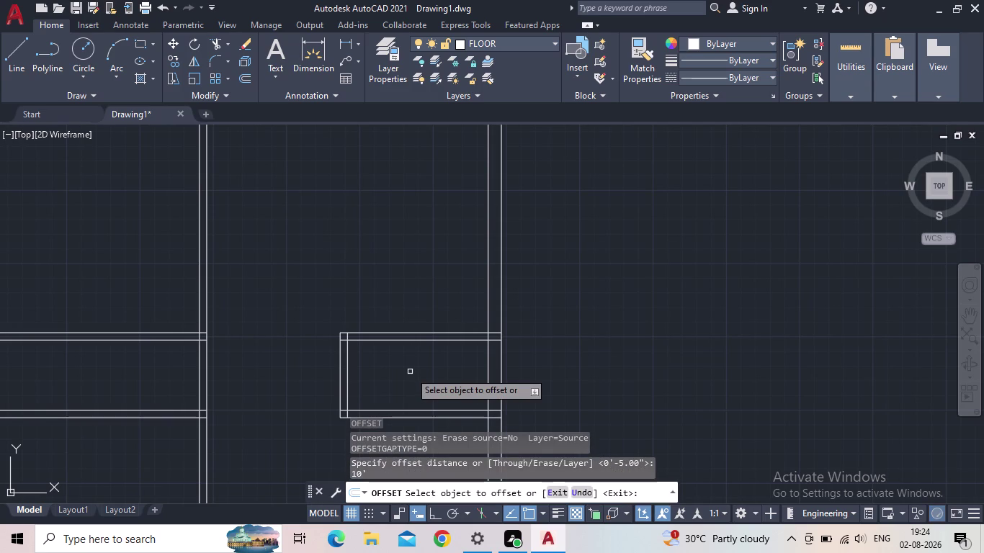
click(406, 331)
click(422, 194)
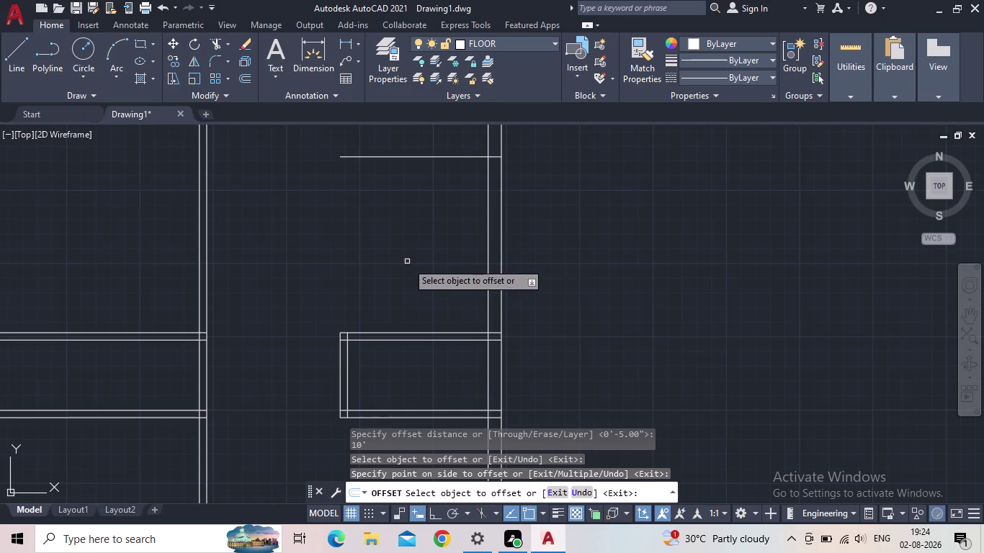
key(Escape)
Offset the short upper wall line 5" to form a double-line wall stub.
key(o)
key(Return)
text(5)
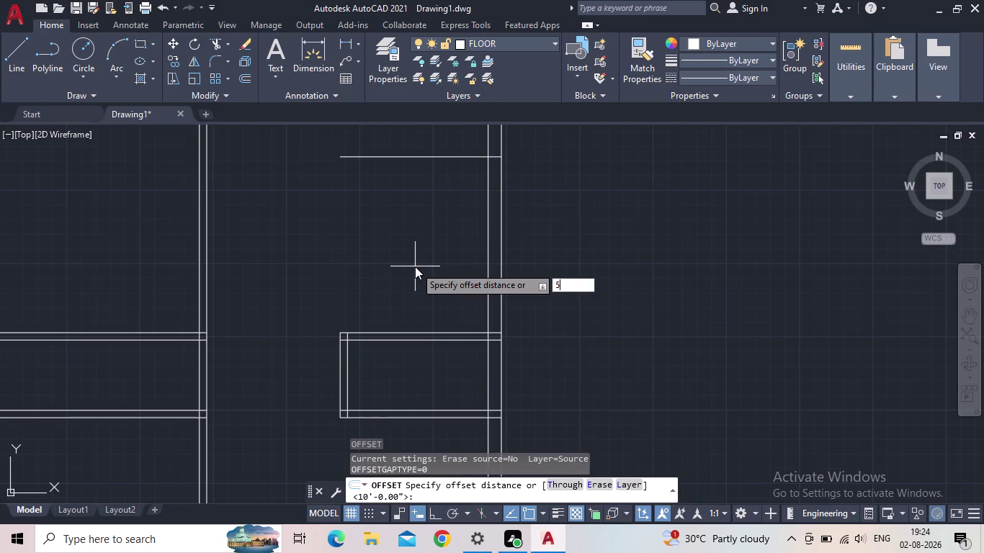
text(")
key(Return)
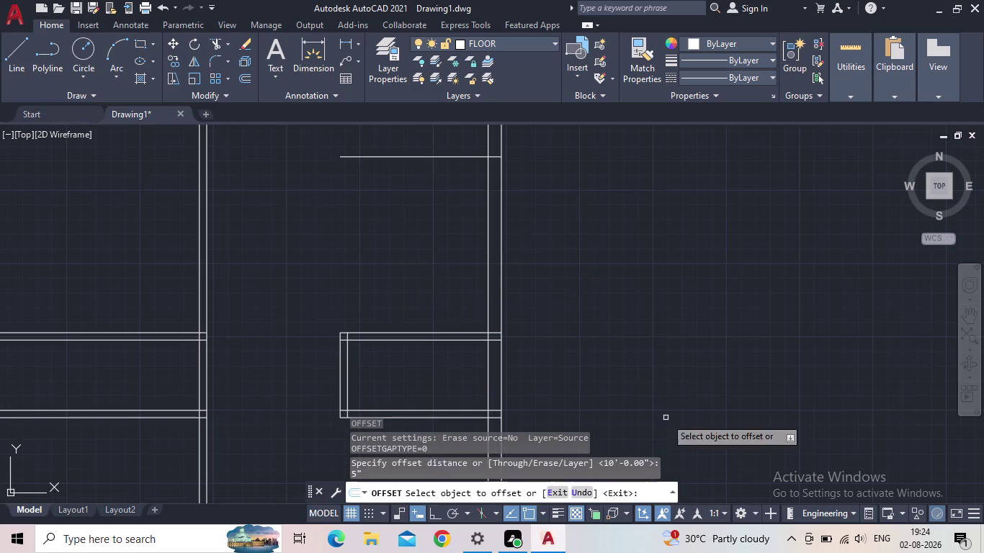
click(386, 157)
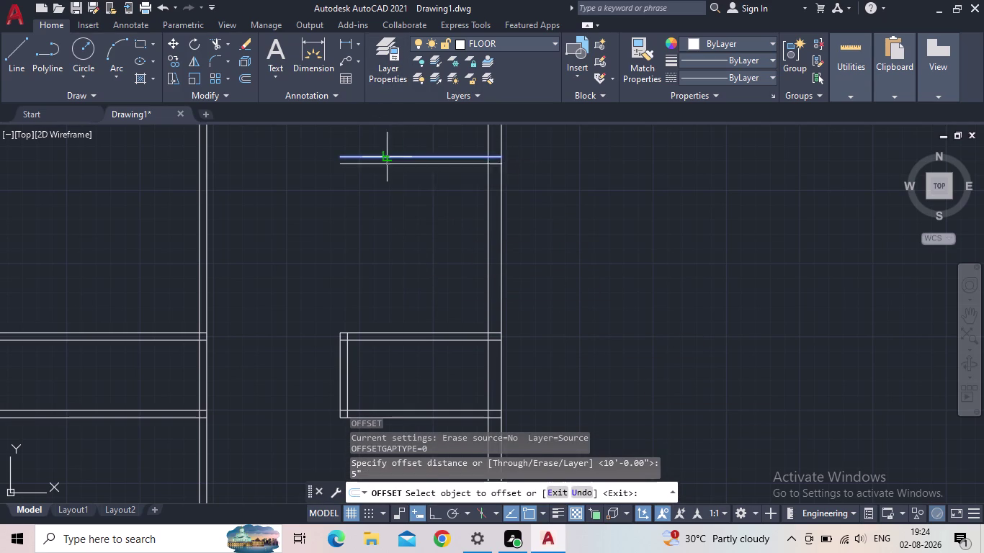
click(386, 133)
key(Escape)
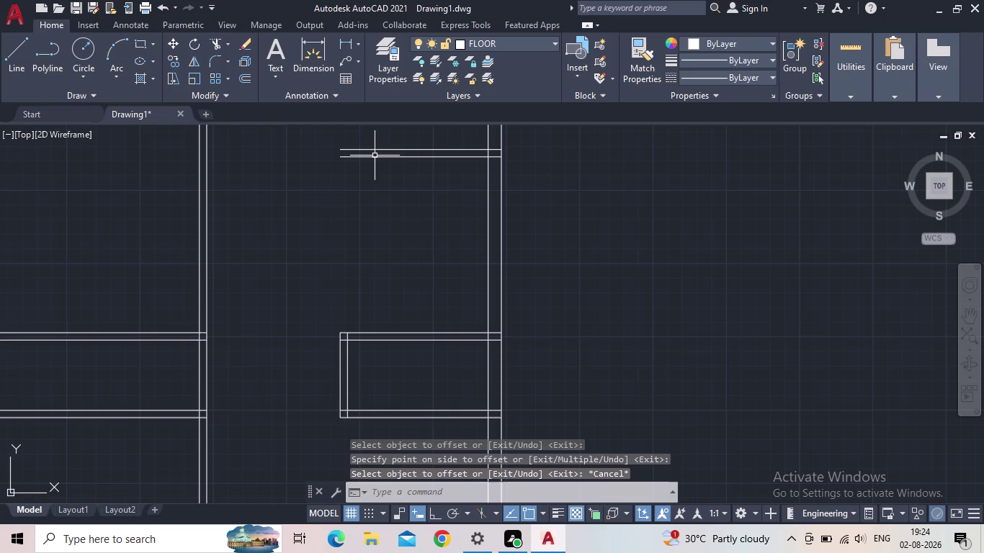
middle_click(374, 155)
scroll(down, 3)
middle_drag(368, 236, 384, 294)
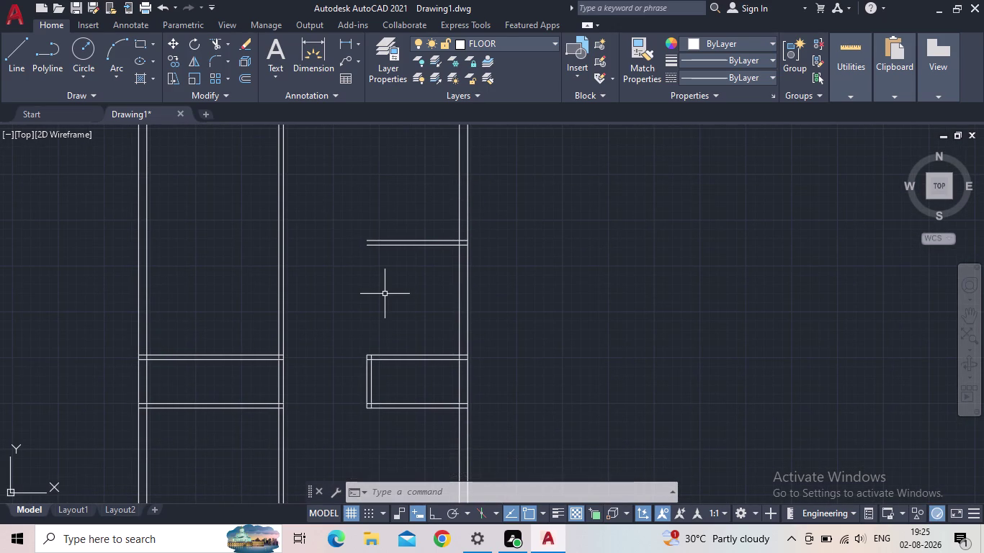
Extend both upper partition lines to the left wall with EX.
text(EX)
key(Return)
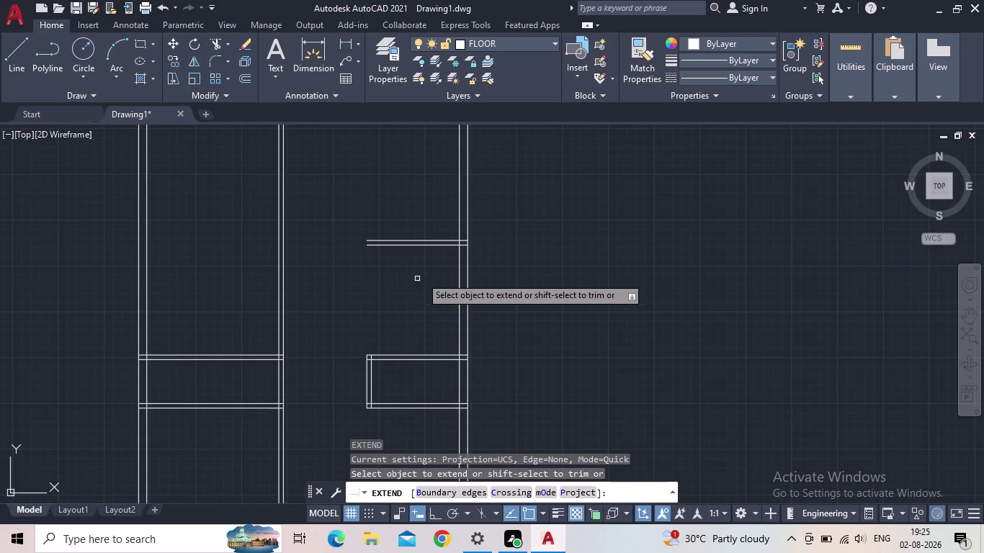
click(370, 245)
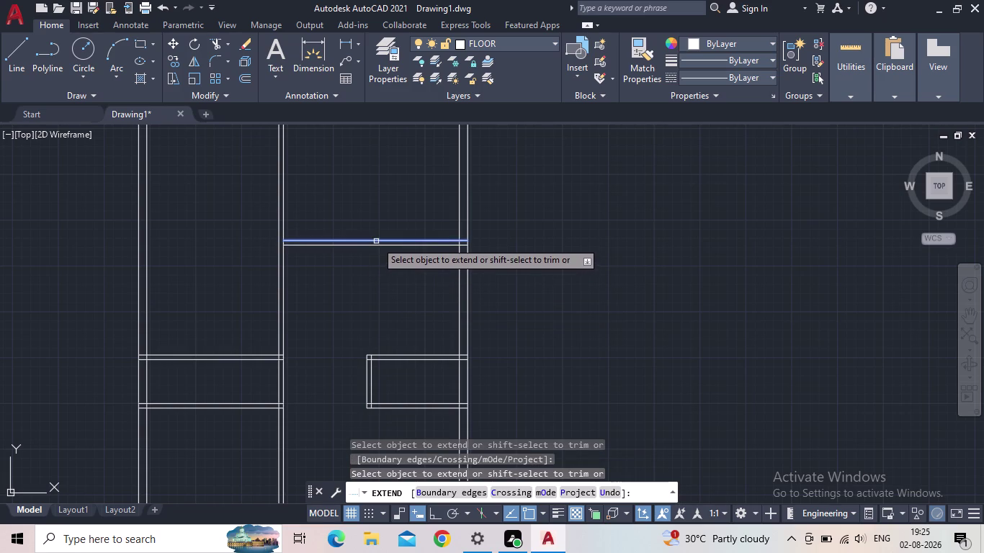
click(376, 241)
key(Escape)
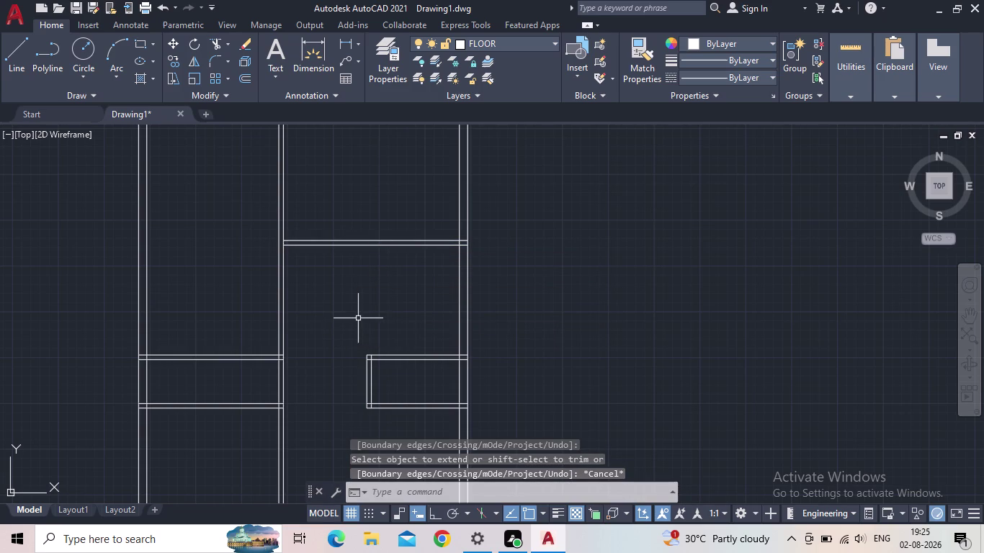
scroll(down, 3)
middle_click(358, 318)
Offset the inner right wall line 8' to the left as a new wall line.
key(o)
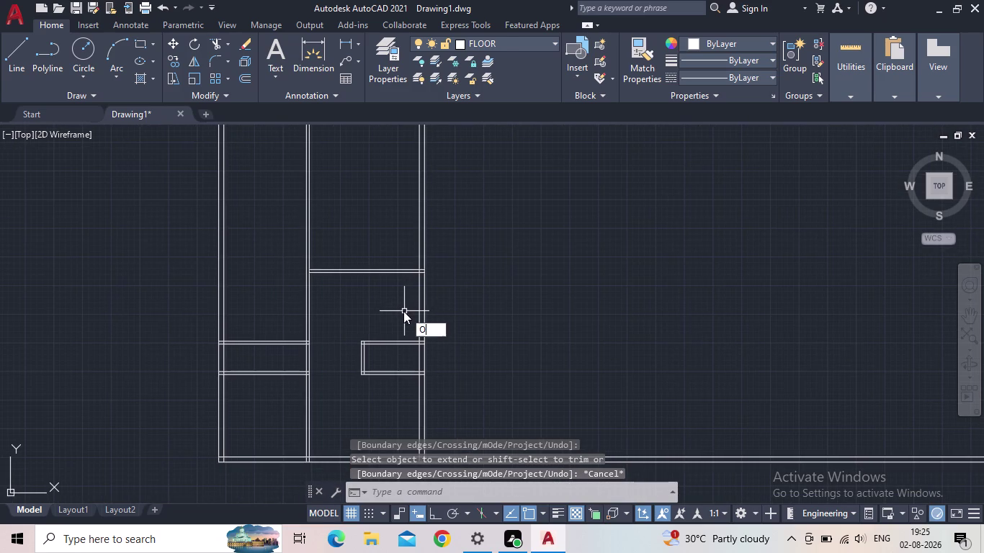
key(Return)
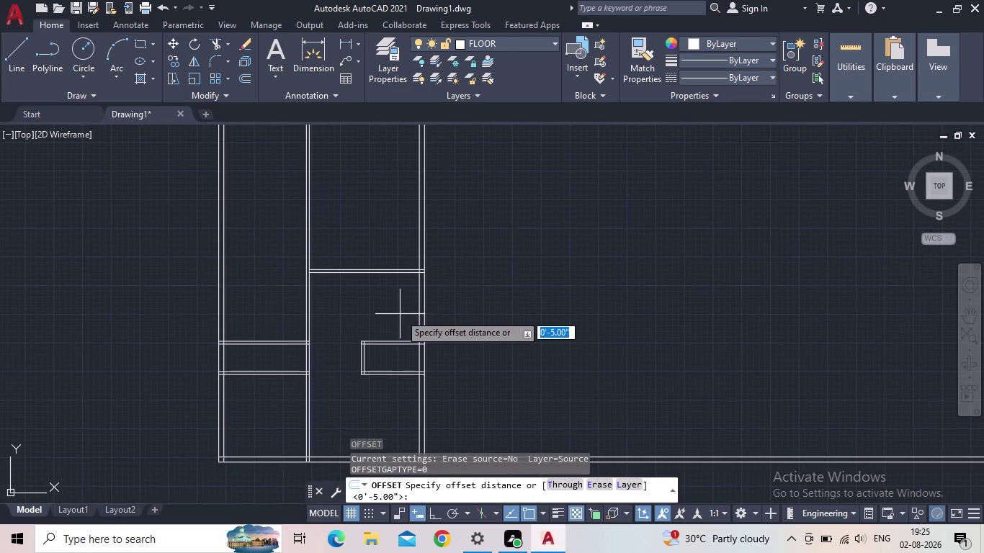
key(8)
key(apostrophe)
key(Return)
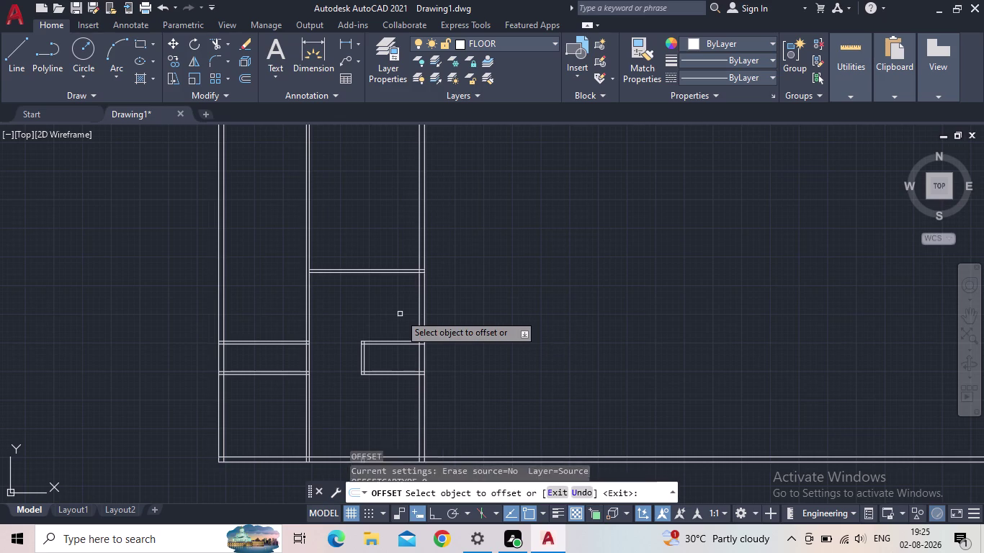
click(421, 320)
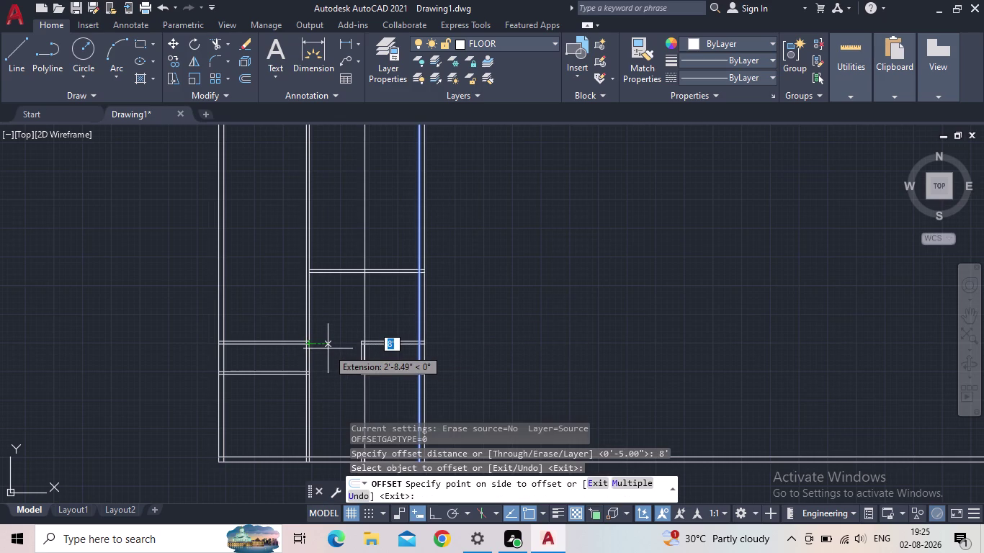
click(327, 349)
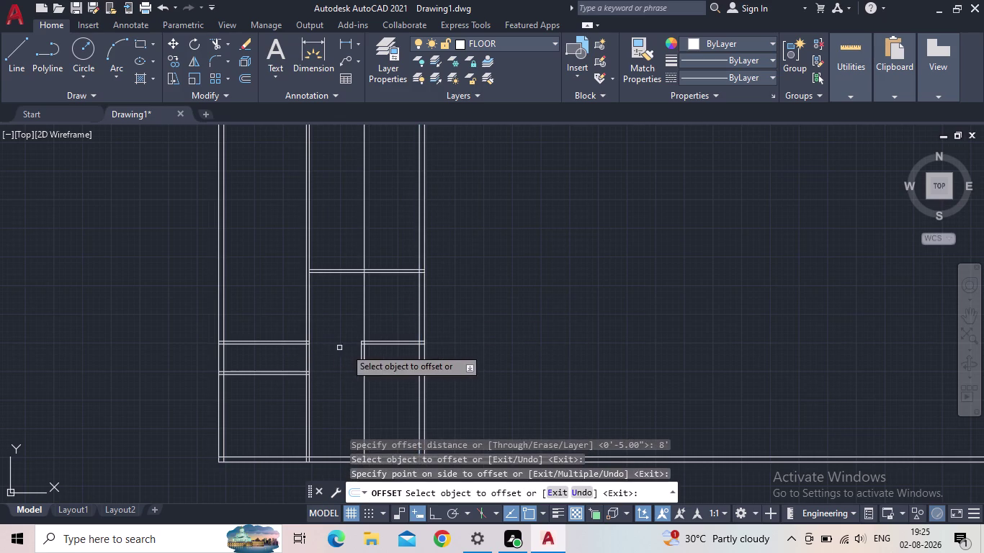
key(Escape)
key(o)
key(Return)
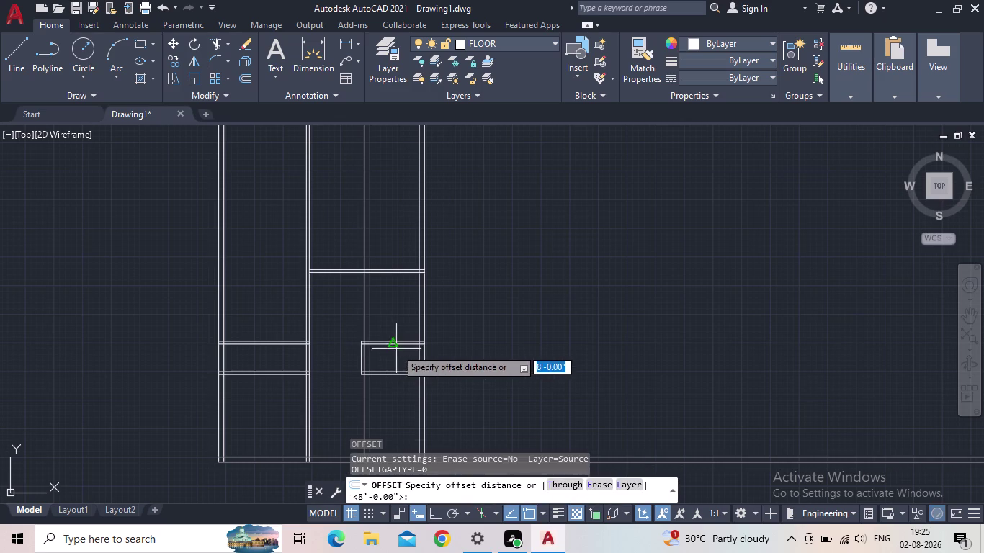
scroll(up, 3)
scroll(up, 3)
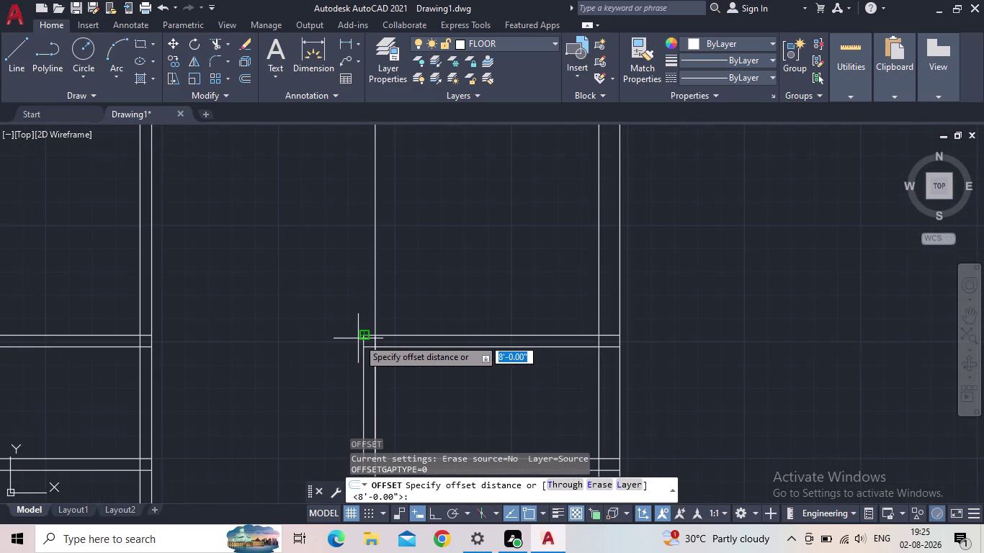
key(Escape)
Offset the new 8' wall line 5" to complete the vertical double-line partition.
key(e)
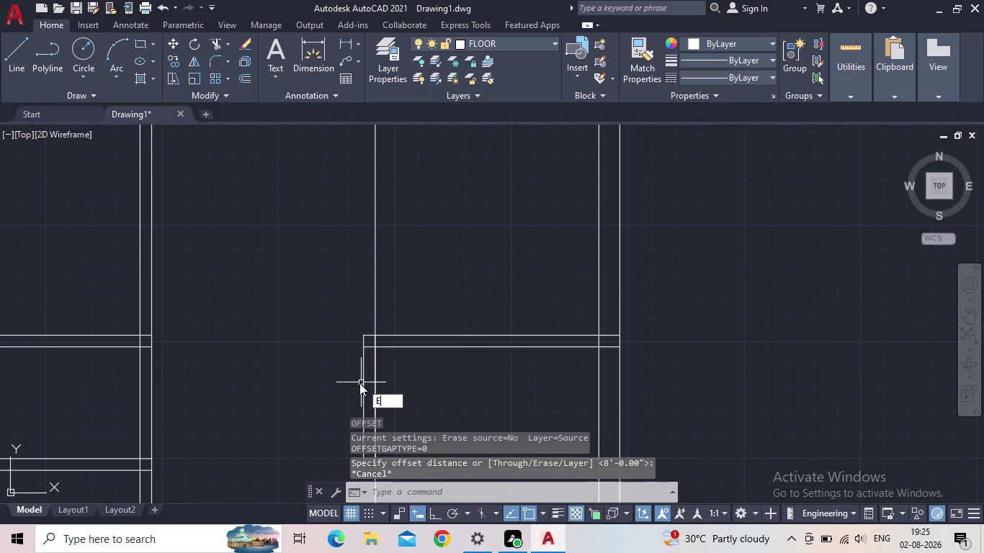
key(x)
key(space)
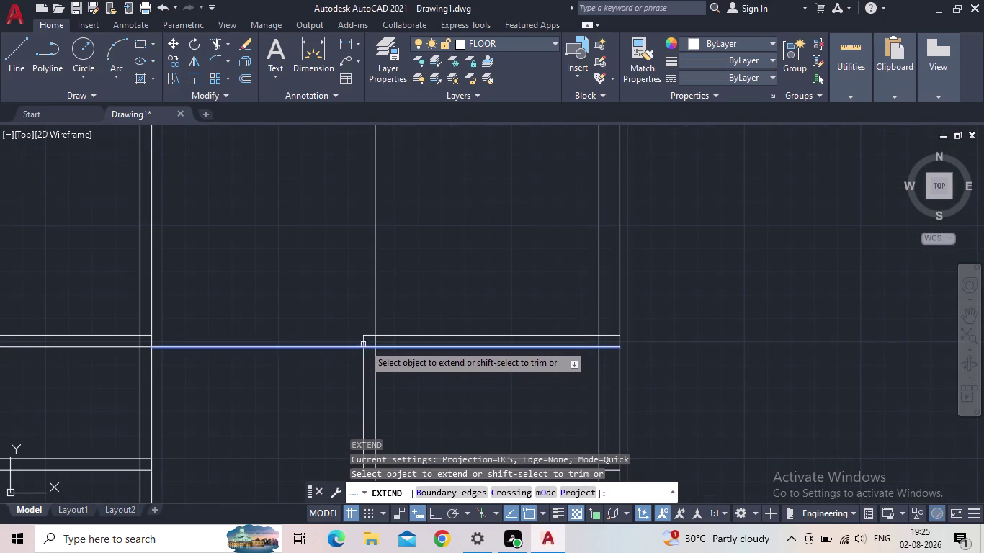
key(Escape)
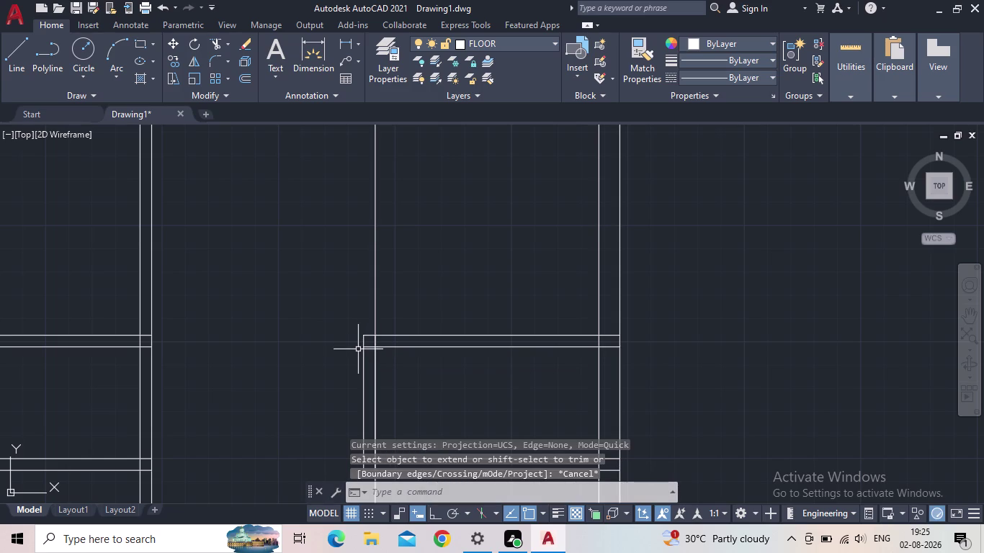
key(o)
key(Return)
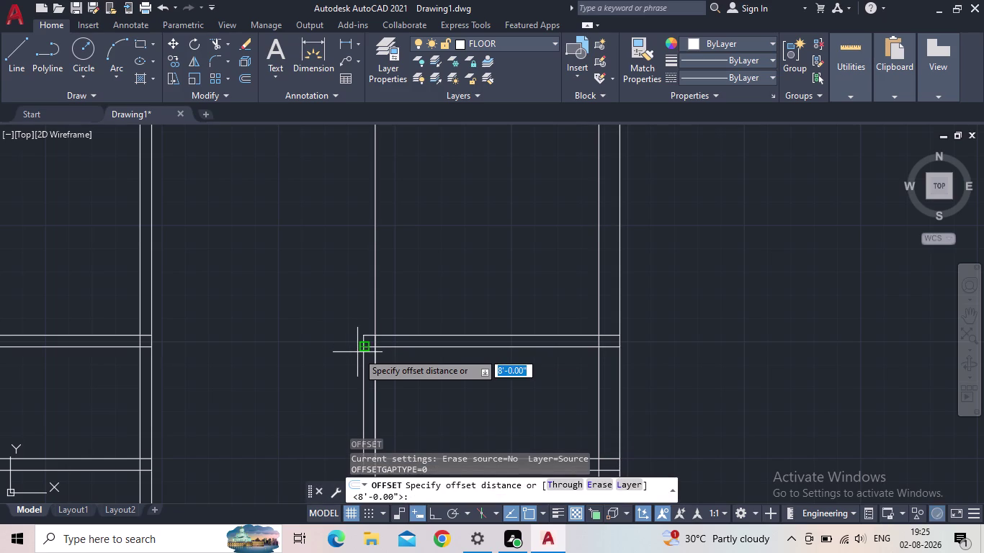
text(5")
key(Return)
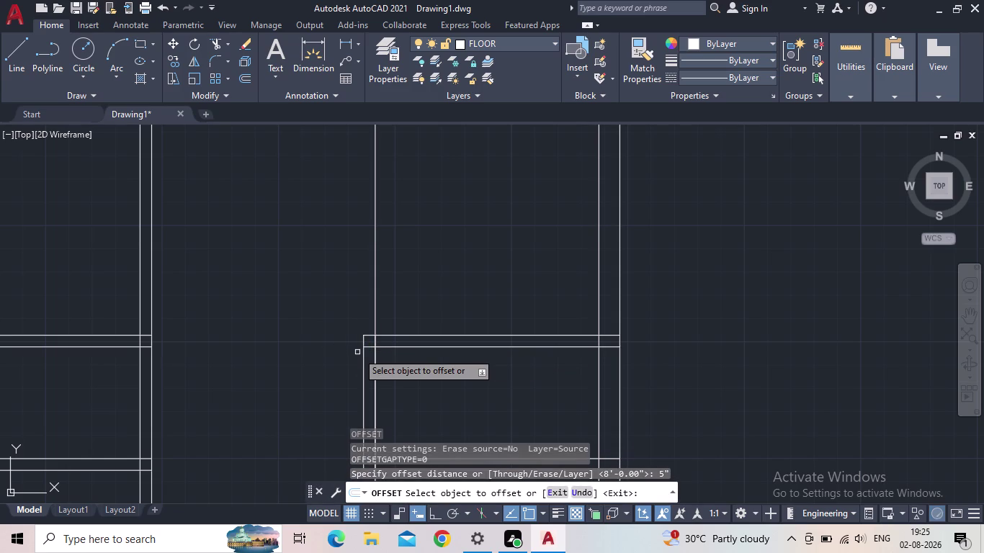
scroll(down, 3)
middle_drag(500, 281, 503, 342)
scroll(up, 3)
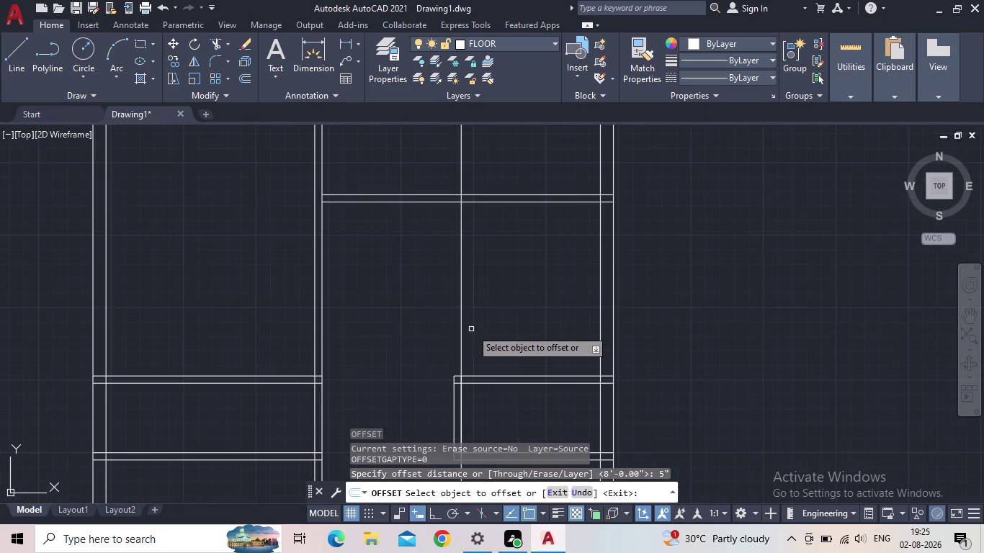
drag(459, 328, 449, 331)
drag(427, 335, 402, 341)
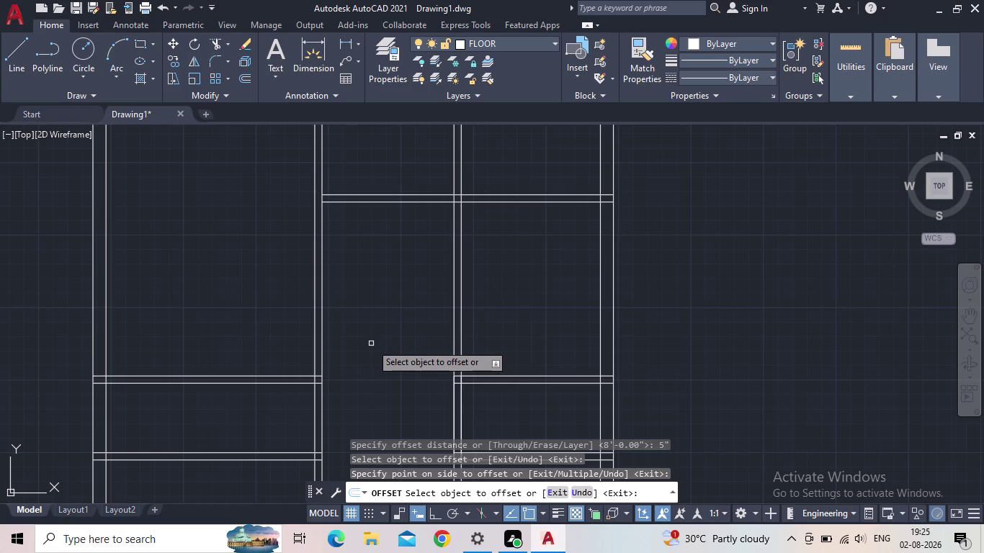
key(Escape)
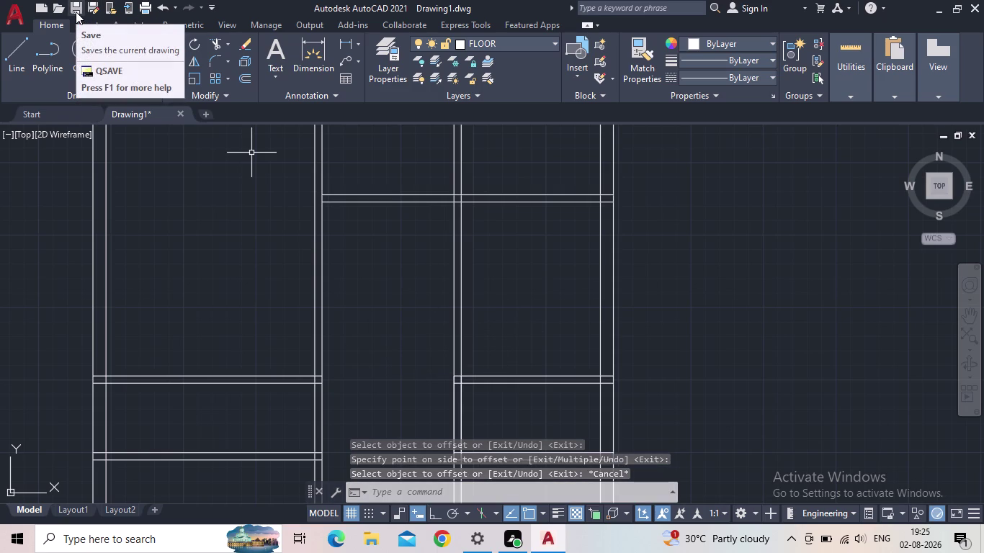
Save the drawing as '3BHK FLOOR PLAN 11' in the INTENSHIP CAD DESK folder.
click(76, 11)
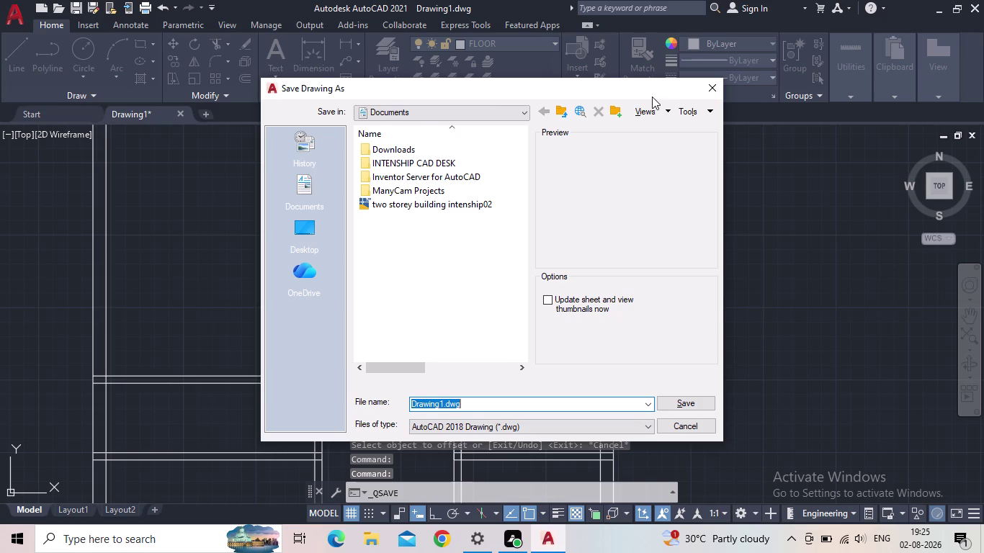
click(702, 88)
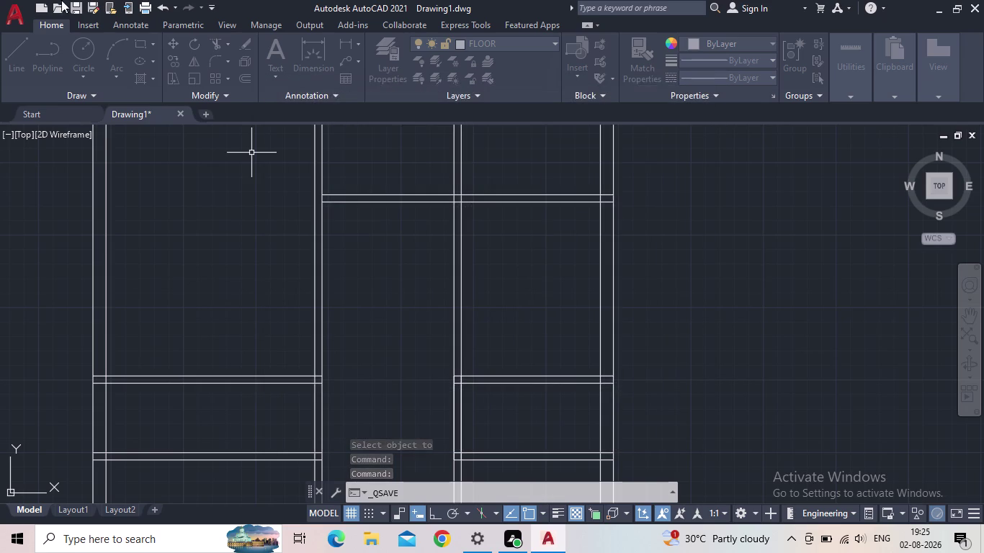
click(12, 13)
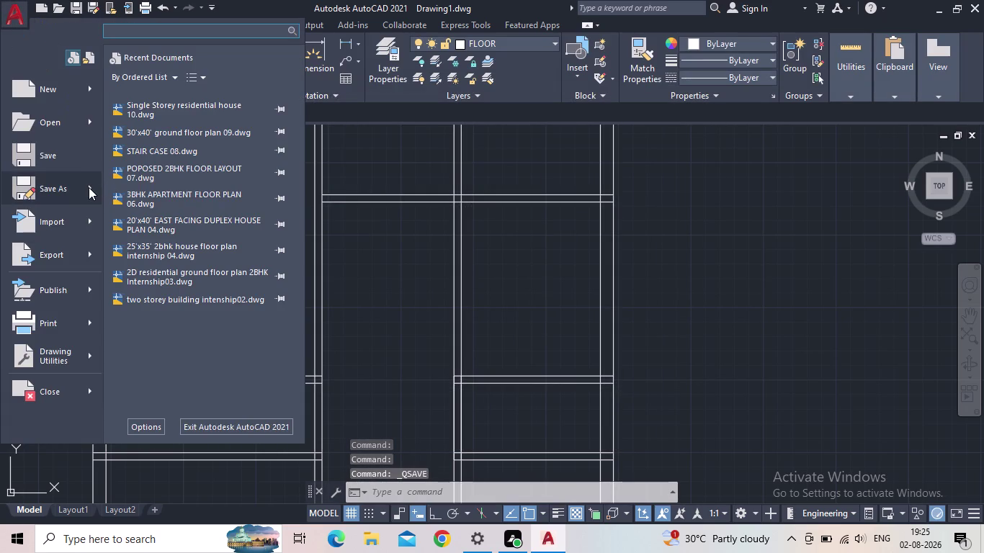
click(193, 91)
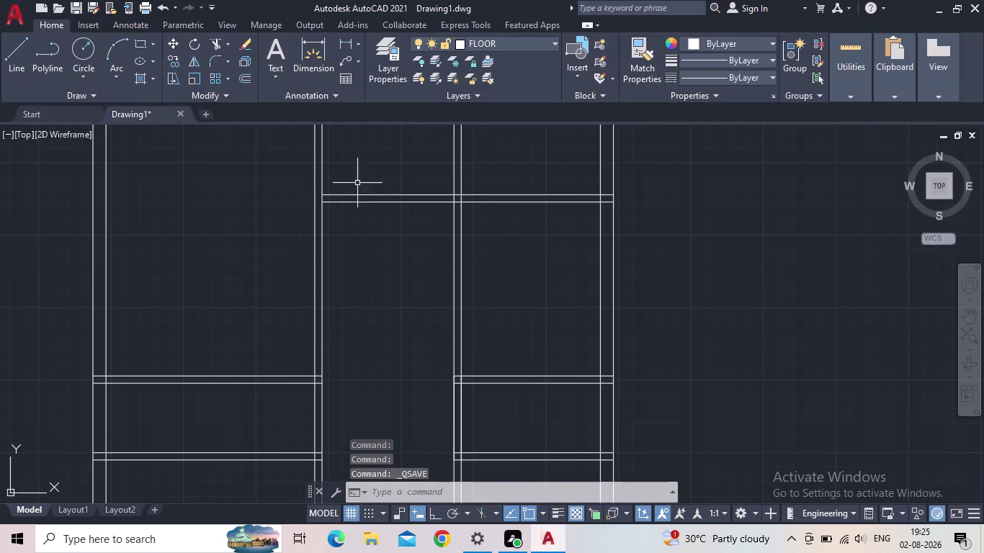
double_click(418, 163)
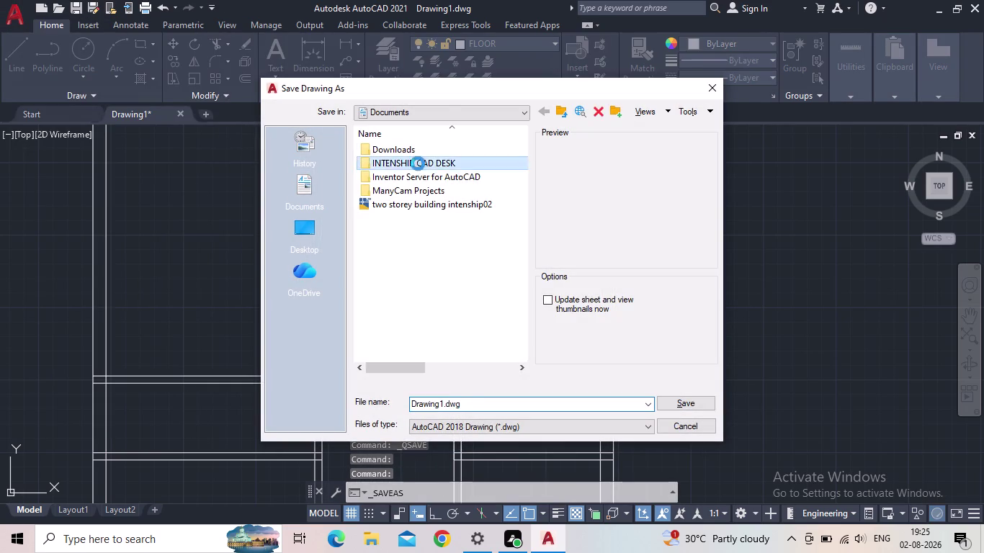
click(478, 404)
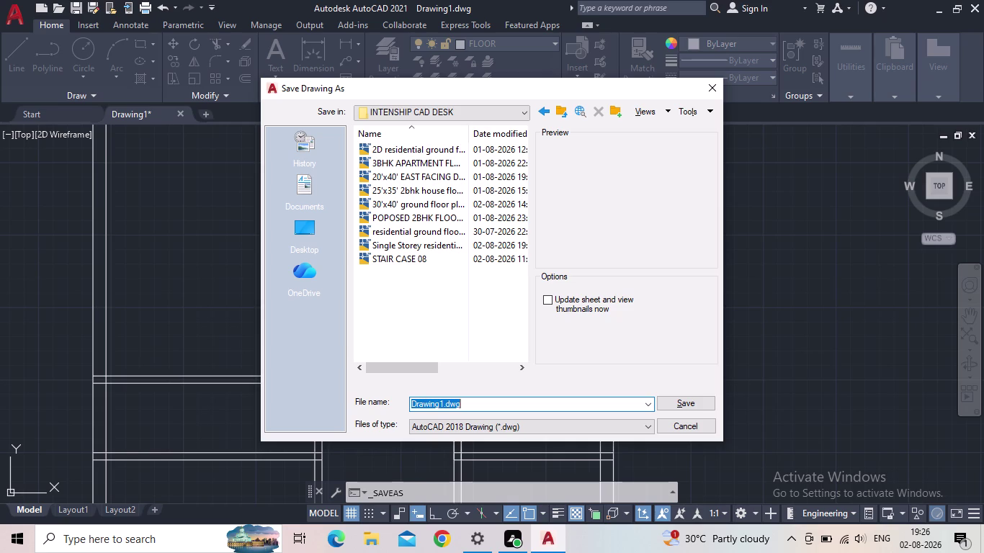
key(3)
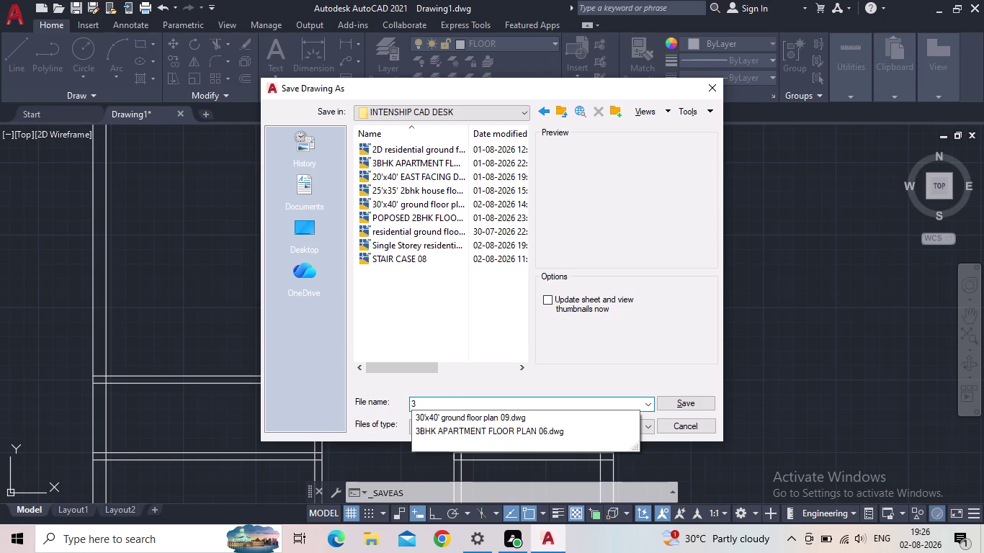
text(BHK)
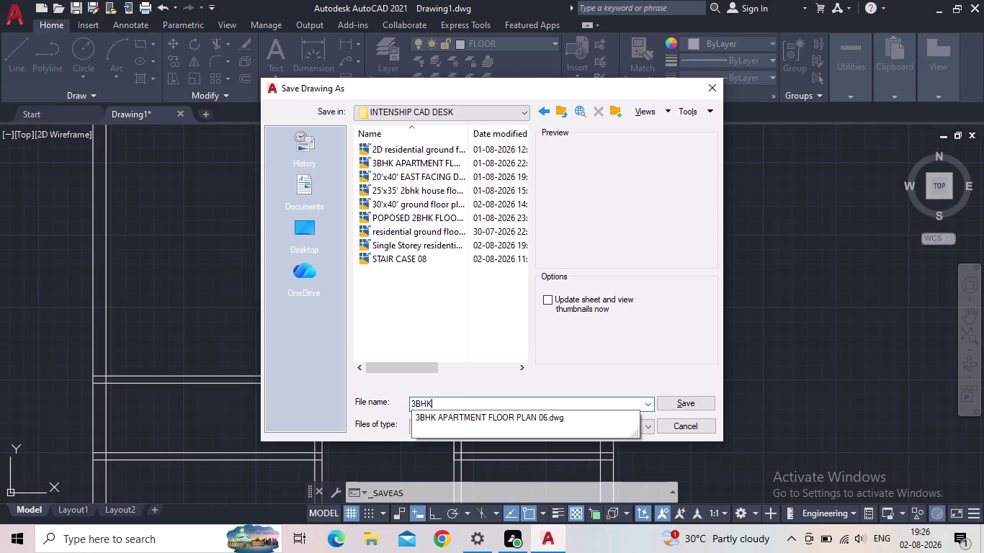
key(space)
text(F)
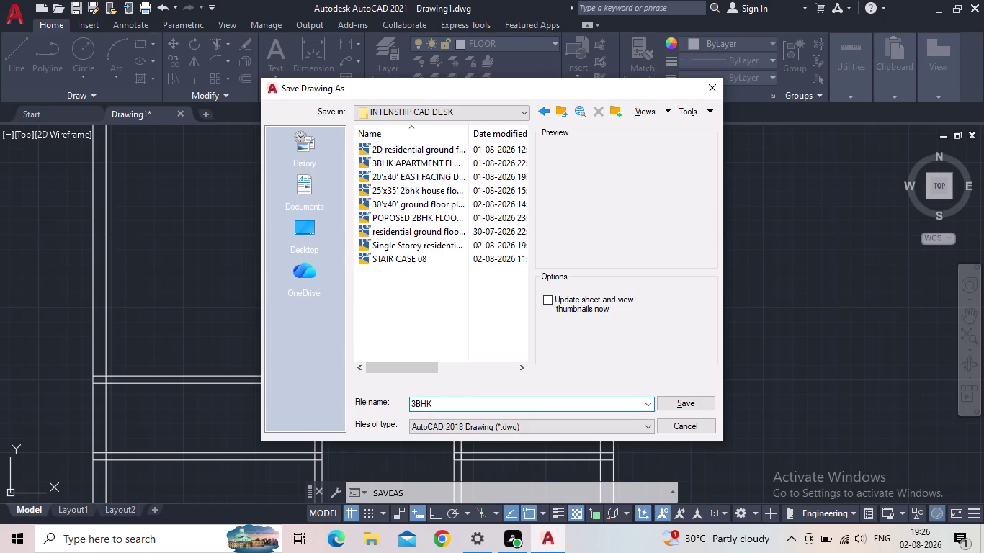
text(LOOR PLA)
text(N)
key(space)
text(11)
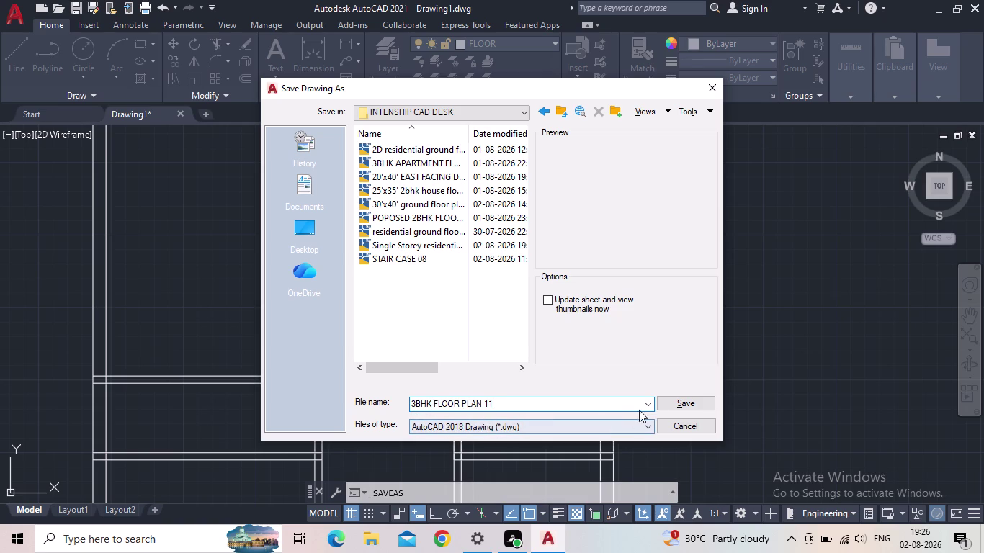
click(669, 400)
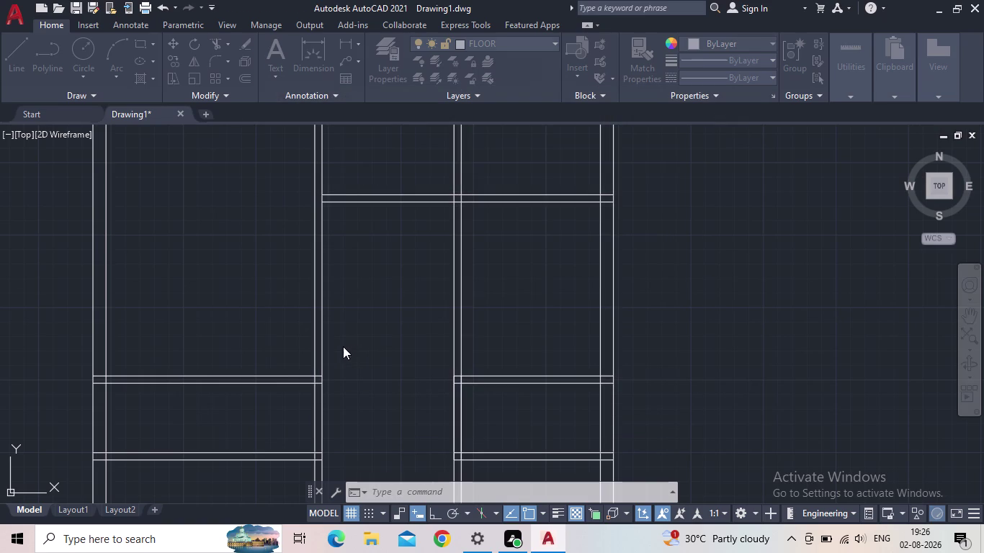
Cancel the trim command and pan to center the unfinished upper cross wall.
scroll(down, 3)
middle_drag(376, 331, 425, 305)
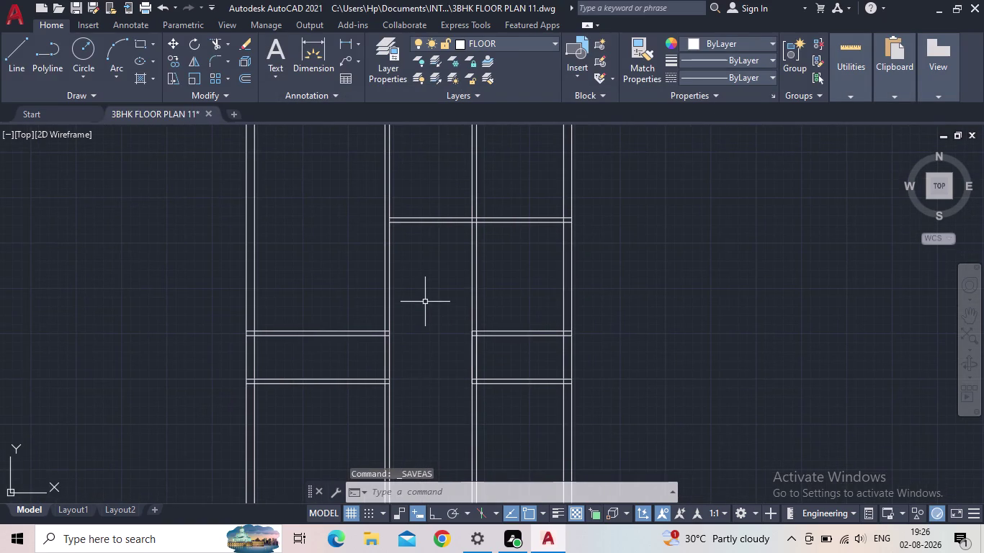
scroll(up, 3)
middle_drag(426, 300, 400, 364)
text(TR)
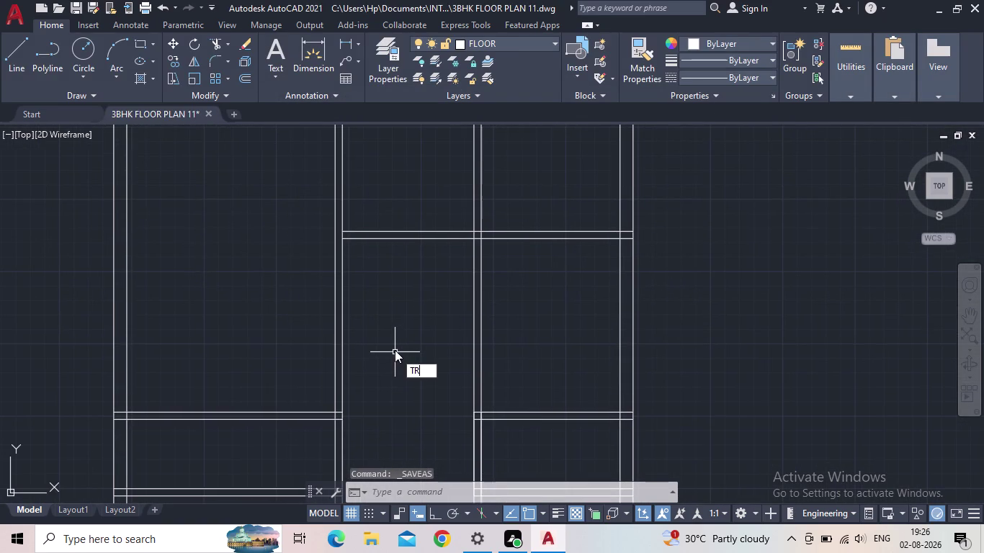
key(Escape)
scroll(down, 3)
middle_drag(399, 360, 412, 390)
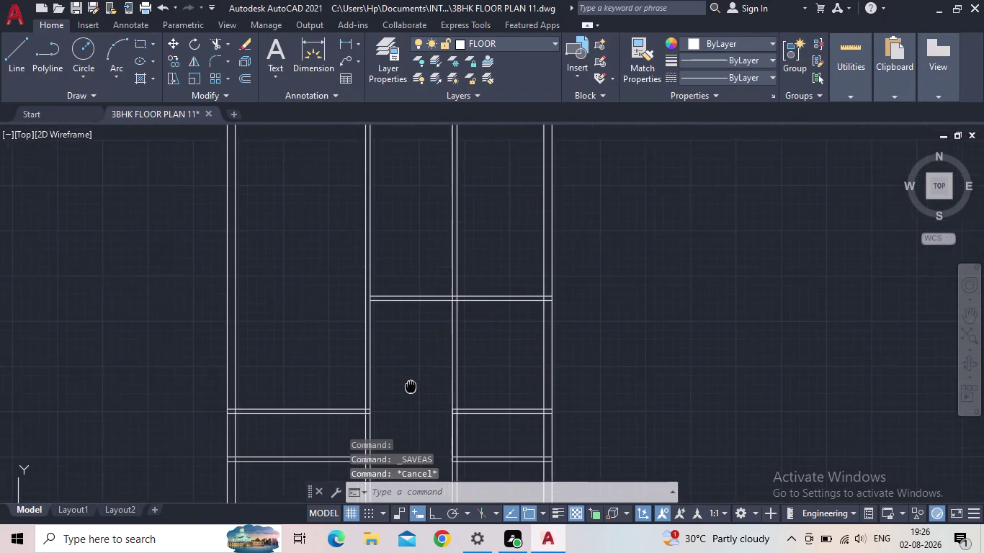
middle_drag(412, 391, 417, 400)
scroll(down, 3)
middle_drag(409, 382, 405, 380)
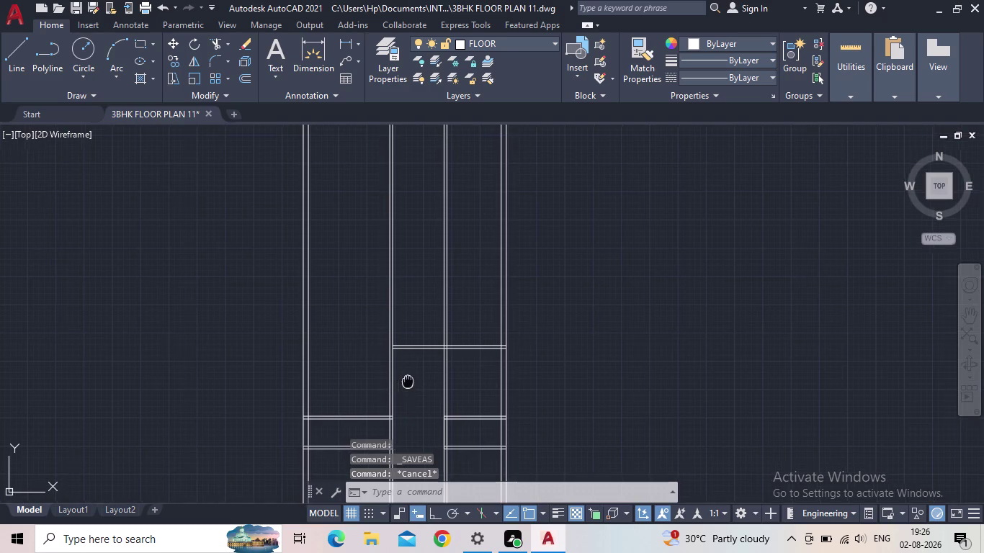
middle_drag(405, 379, 389, 353)
Extend the upper cross-wall lines leftward to the outer wall with a fence.
key(e)
key(x)
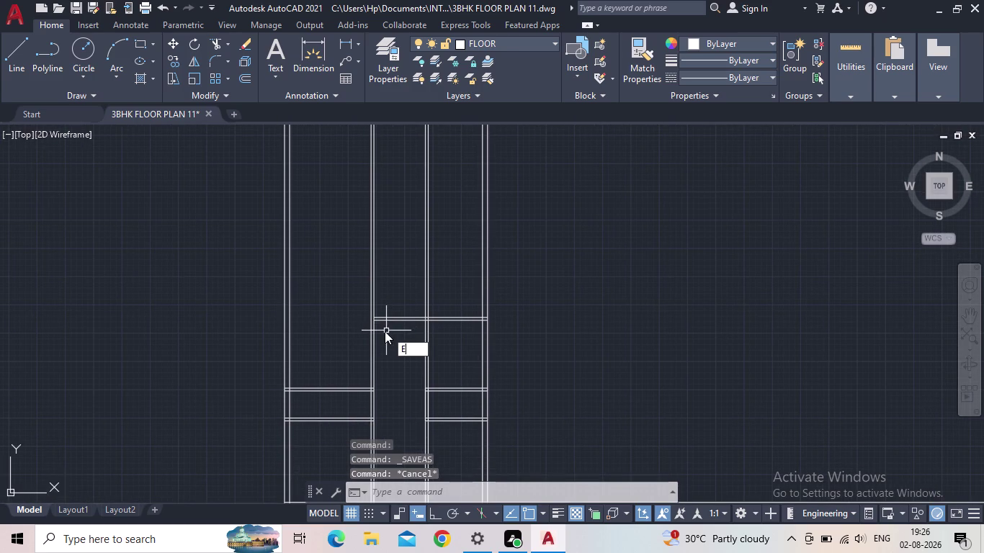
key(space)
click(396, 321)
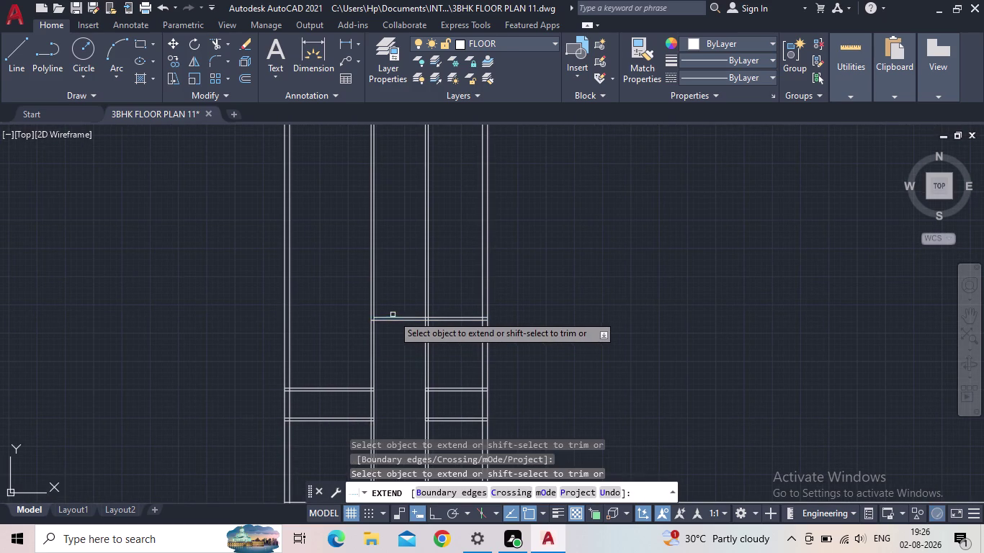
click(393, 315)
click(389, 319)
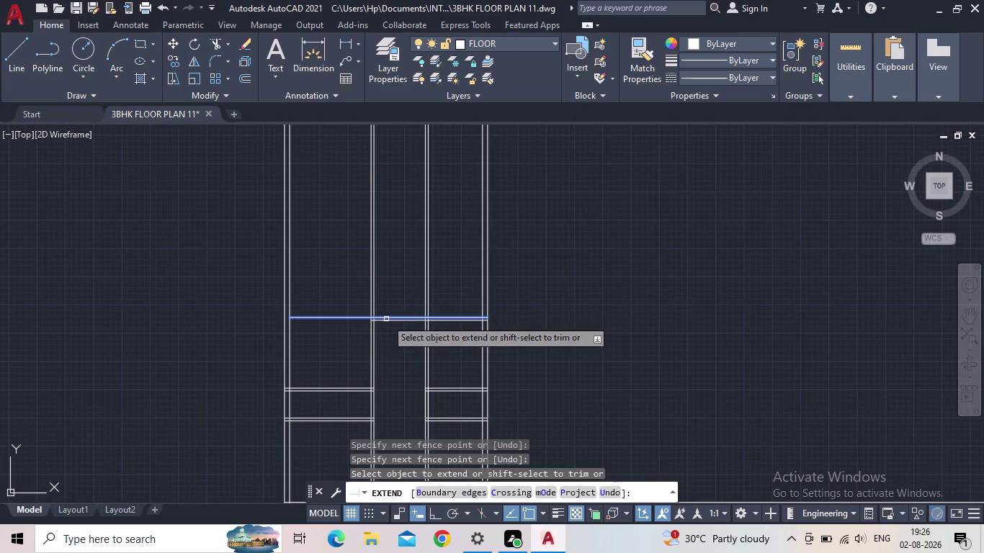
click(386, 319)
click(384, 320)
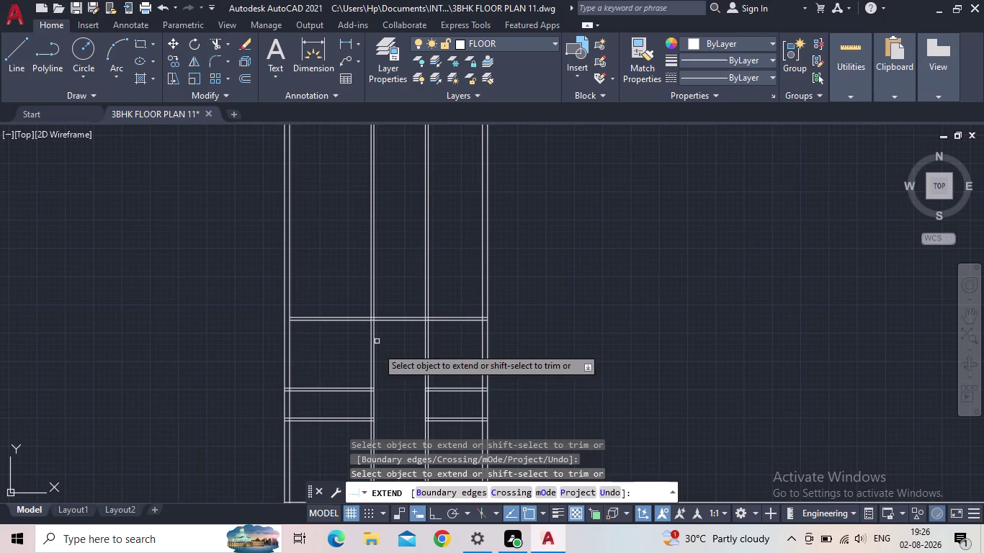
key(Escape)
Pan around the plan to check the extended wall and the room junctions.
scroll(down, 3)
middle_drag(384, 384, 378, 391)
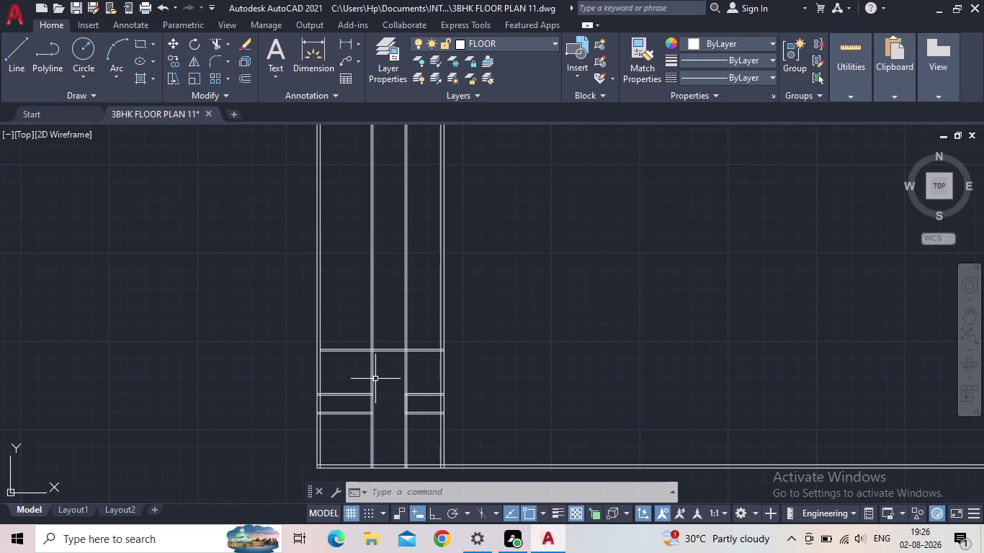
middle_drag(384, 400, 398, 448)
scroll(up, 3)
middle_drag(404, 435, 434, 339)
scroll(up, 3)
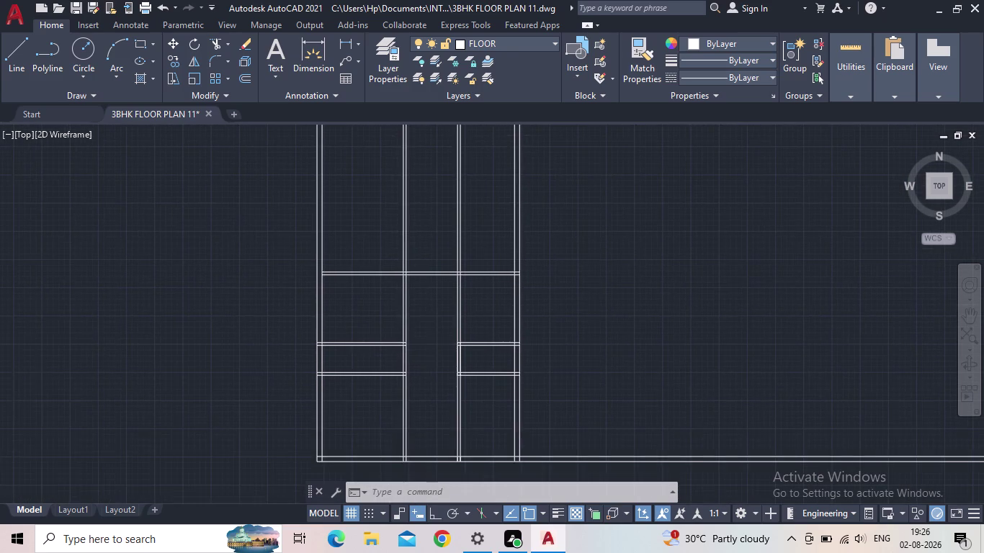
middle_drag(429, 348, 423, 368)
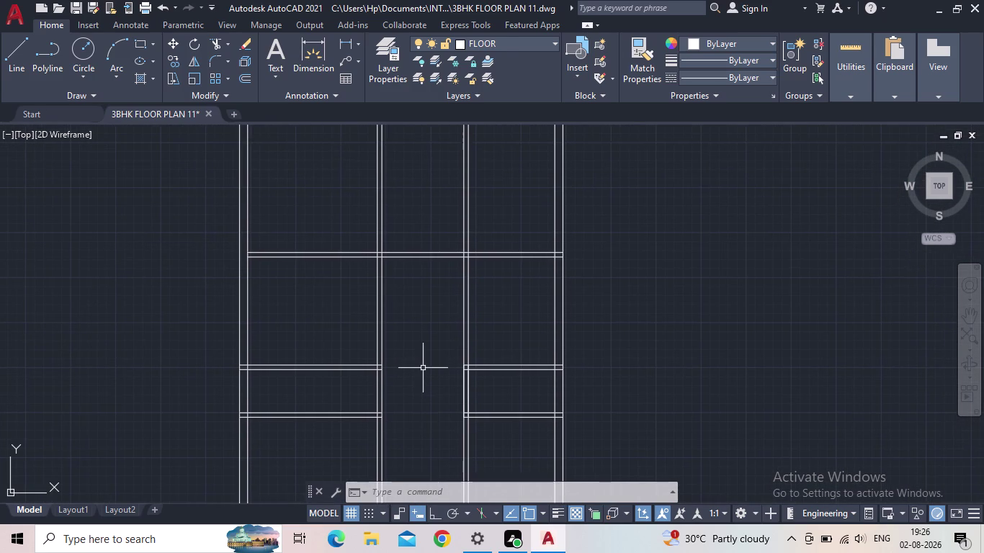
middle_drag(423, 367, 410, 354)
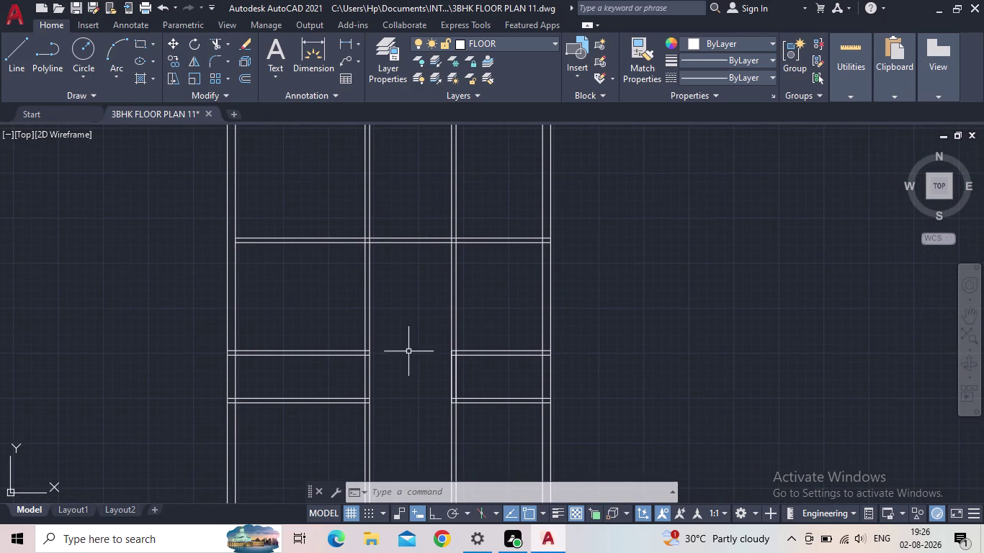
middle_drag(483, 323, 474, 338)
scroll(down, 3)
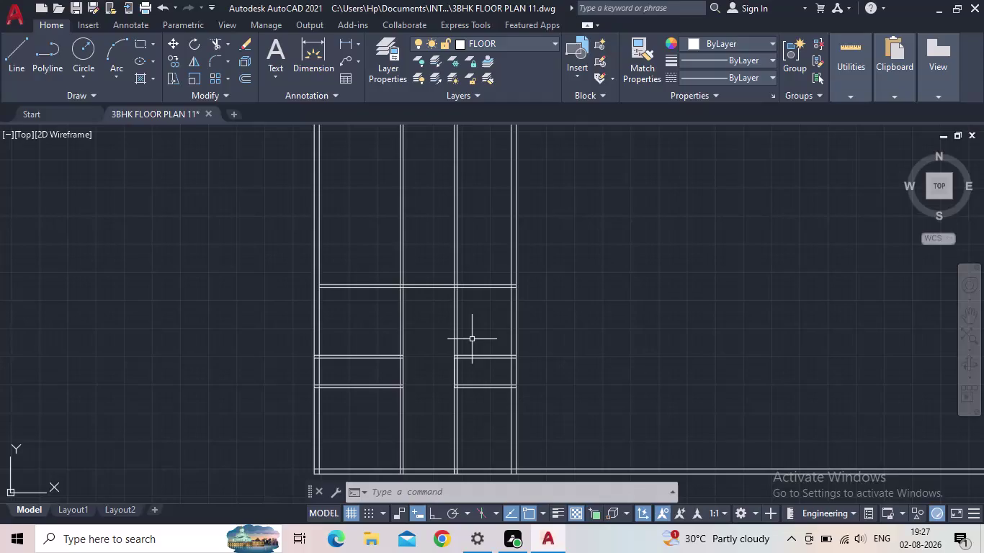
middle_drag(493, 347, 428, 356)
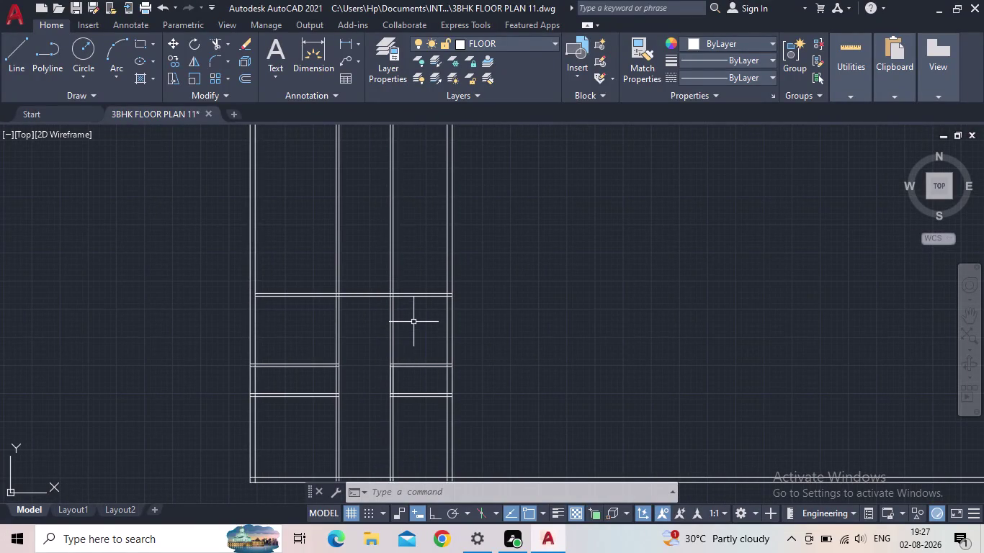
Offset the cross-wall line 11' upward to place the new top wall line.
key(o)
key(Return)
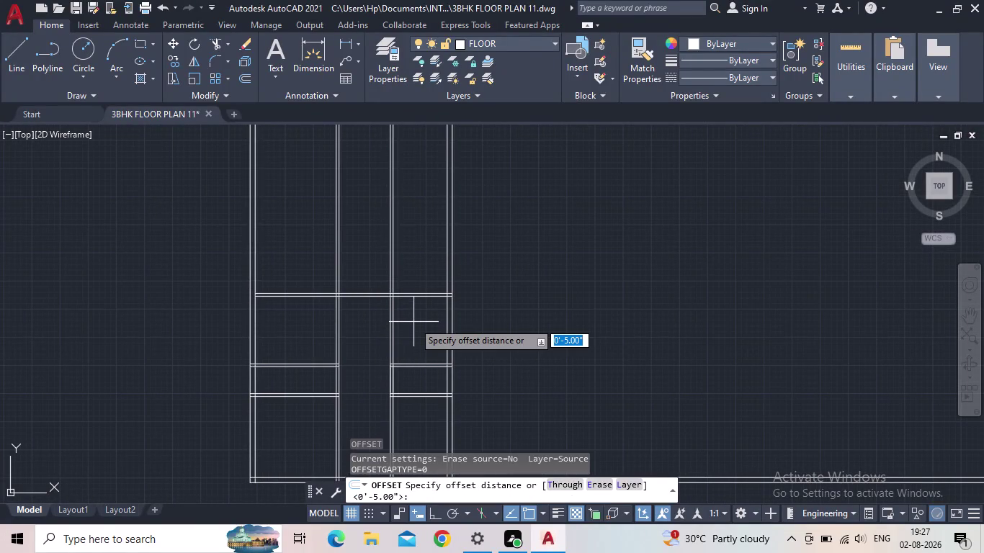
text(11')
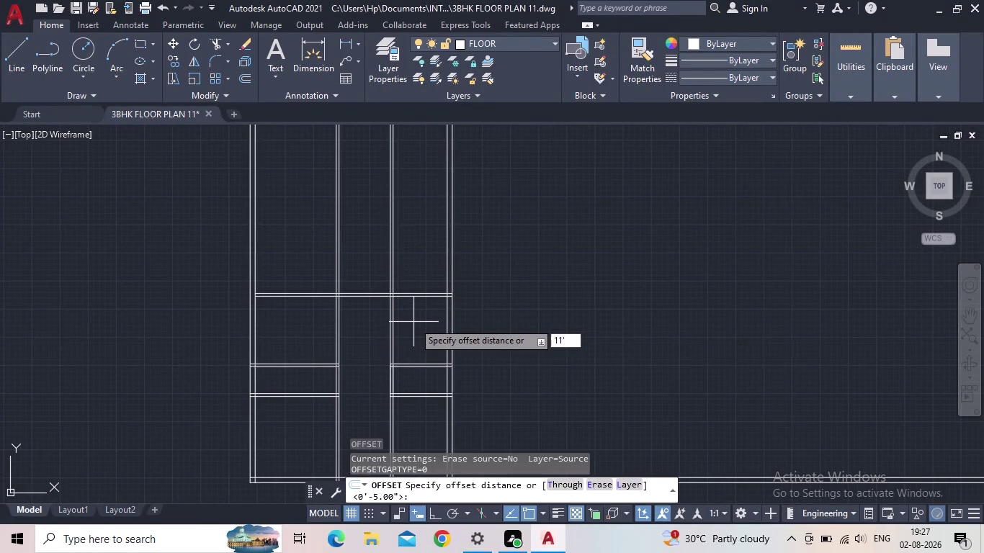
key(Return)
scroll(up, 3)
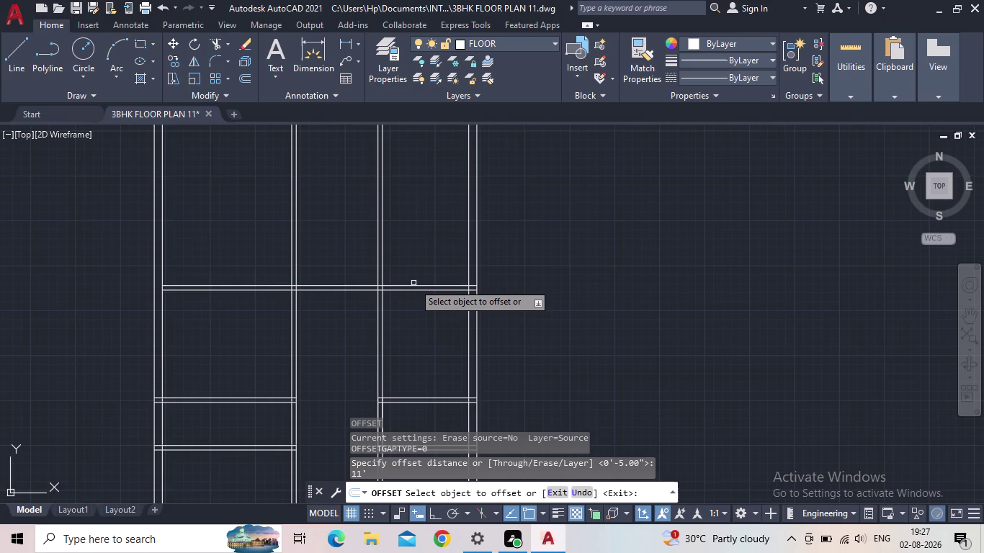
click(409, 285)
click(423, 195)
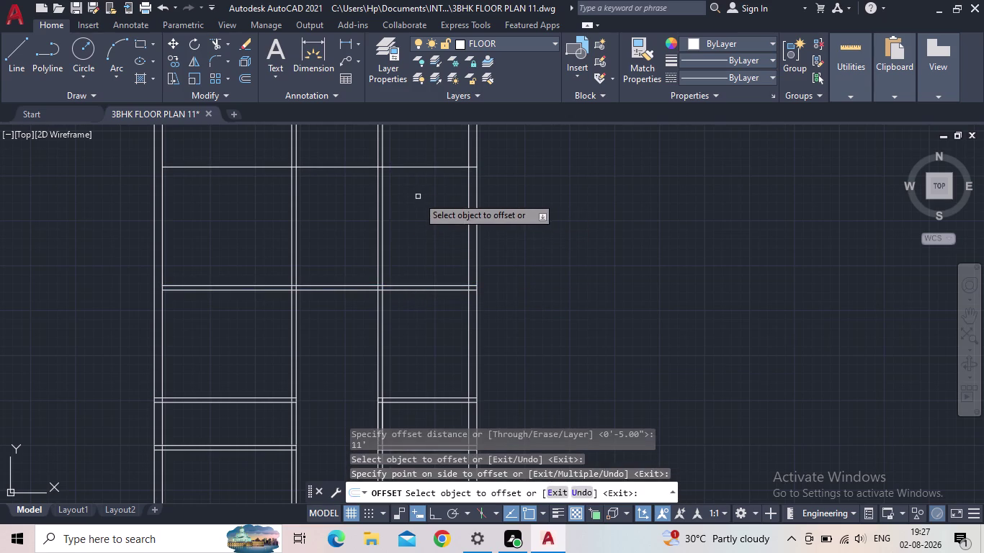
key(Escape)
Offset the new top line 9" upward to make it a double-line wall.
key(o)
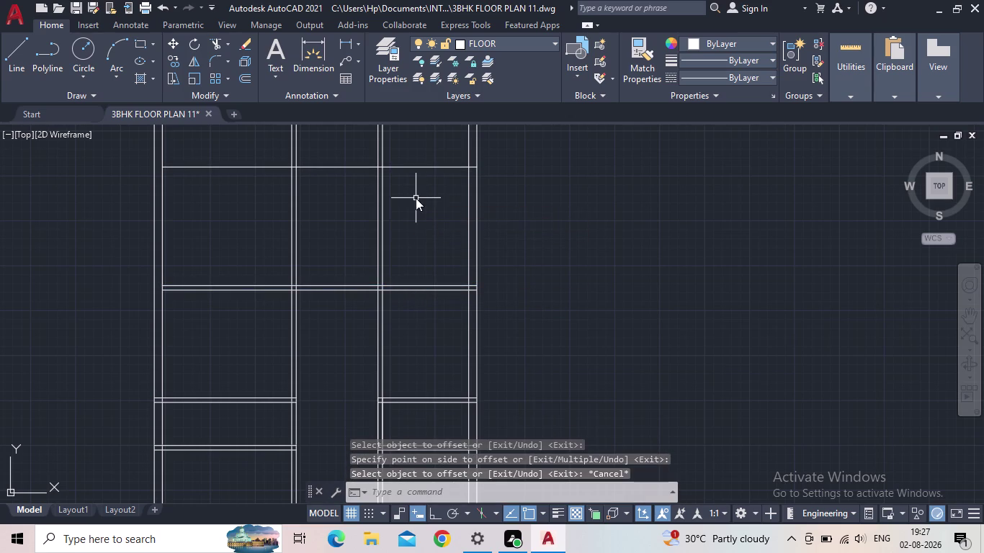
key(Return)
key(9)
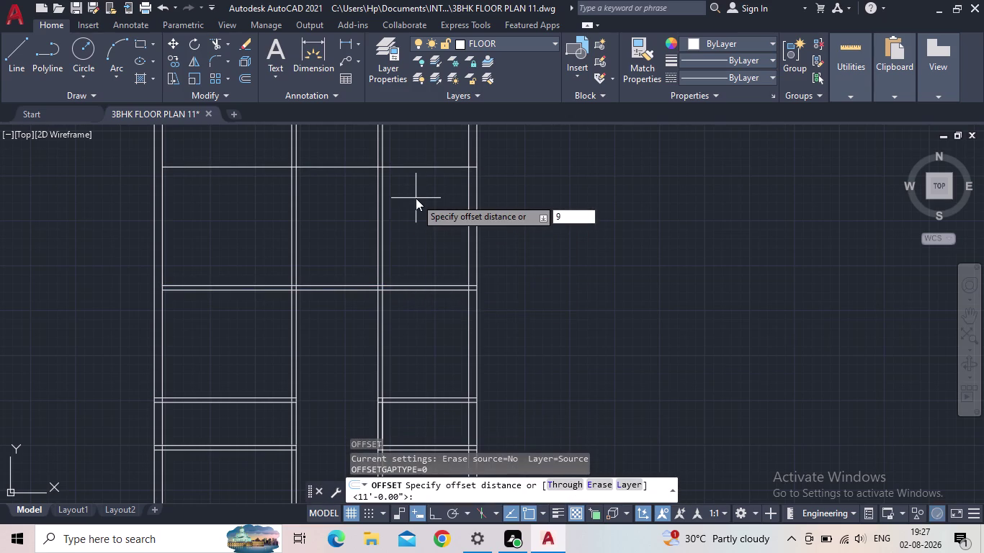
key(shift+quotedbl)
key(Return)
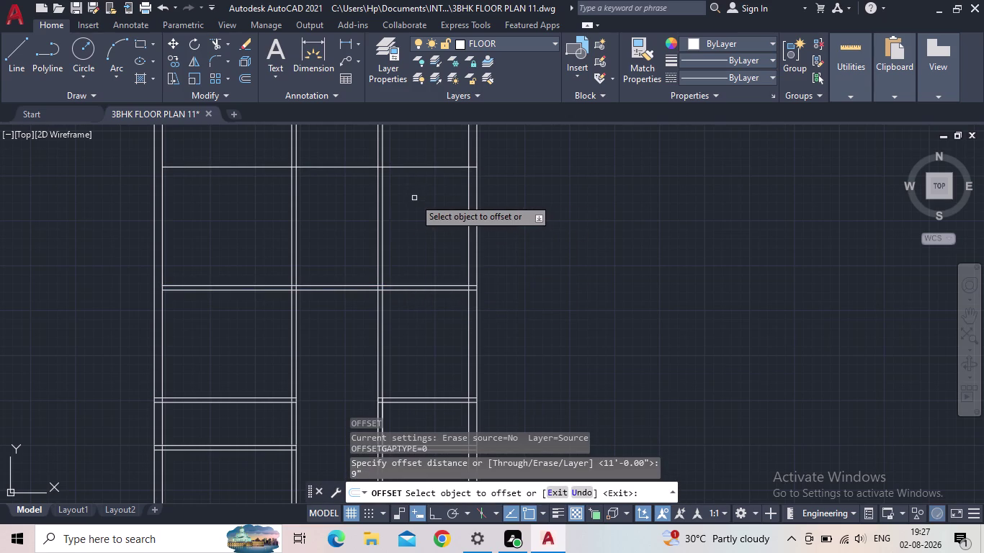
click(420, 167)
click(422, 152)
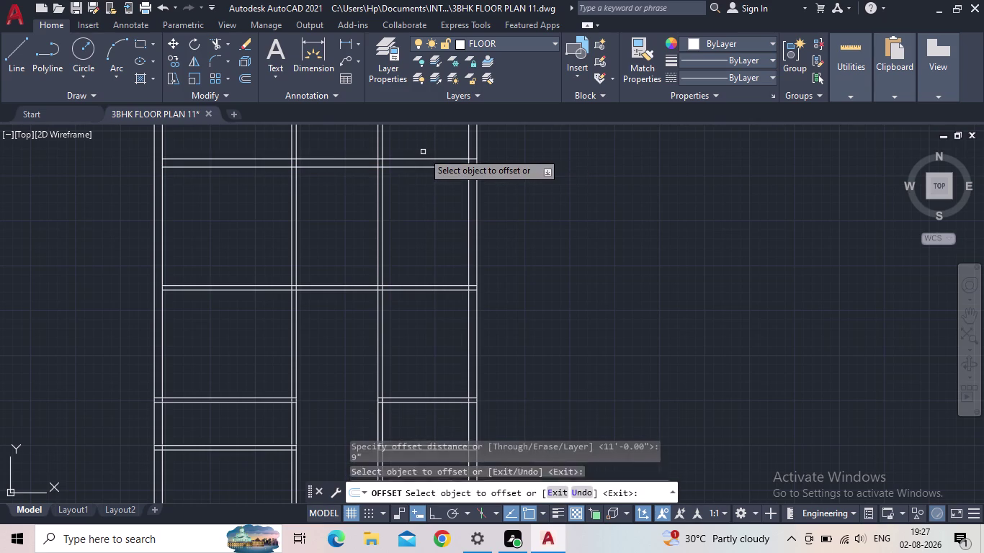
key(Escape)
middle_drag(420, 180, 504, 192)
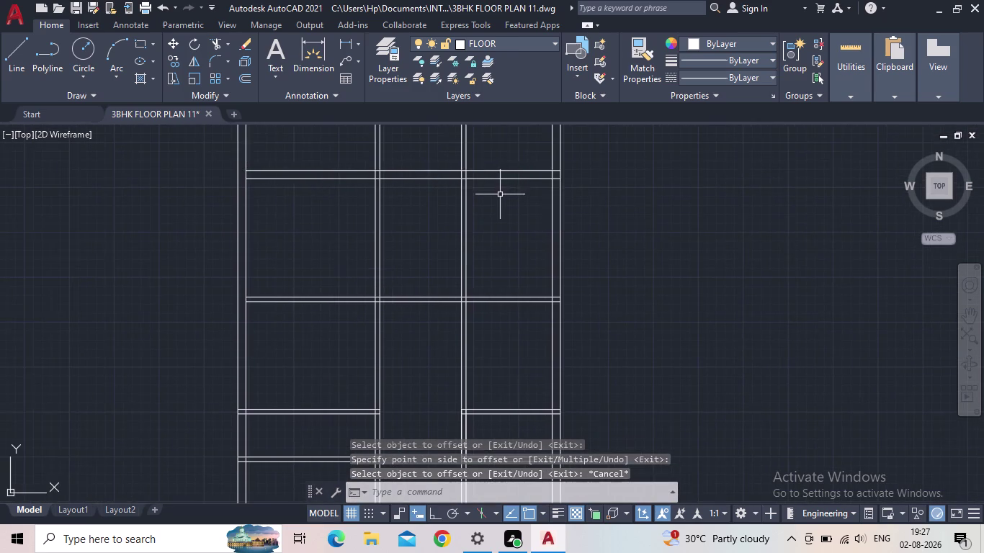
scroll(down, 3)
middle_drag(496, 201, 451, 239)
Trim the vertical wall ends above the 9" top wall using two fence drags.
key(t)
key(r)
key(space)
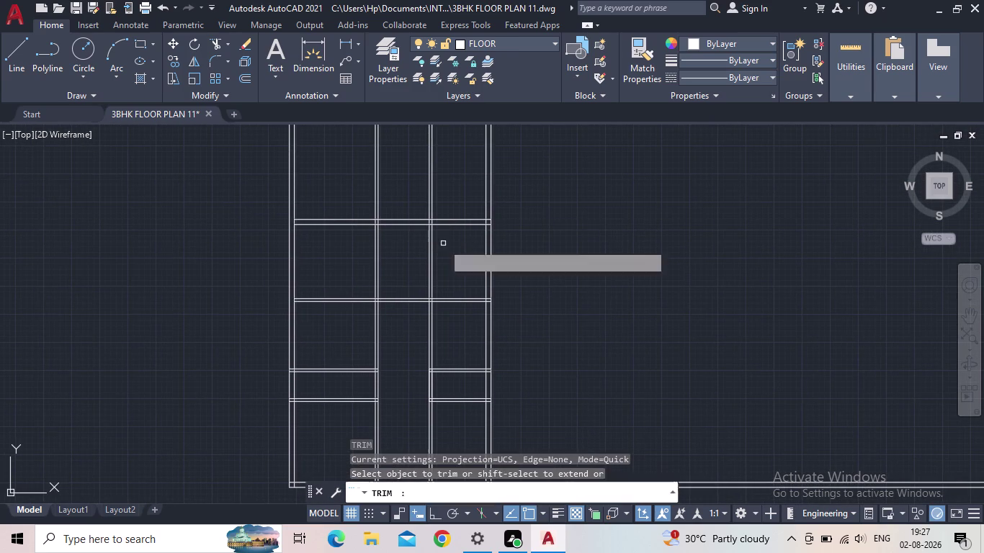
drag(538, 197, 221, 196)
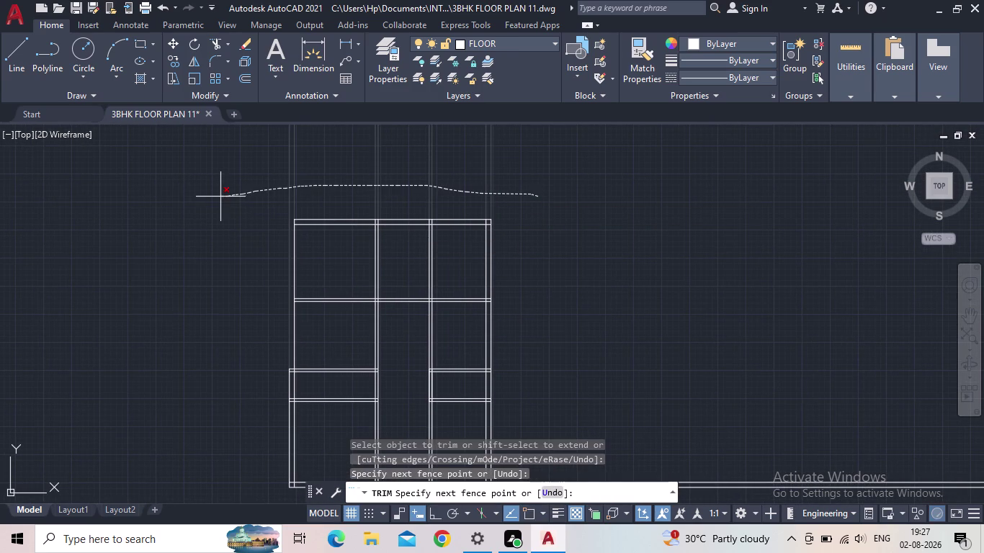
drag(220, 197, 557, 186)
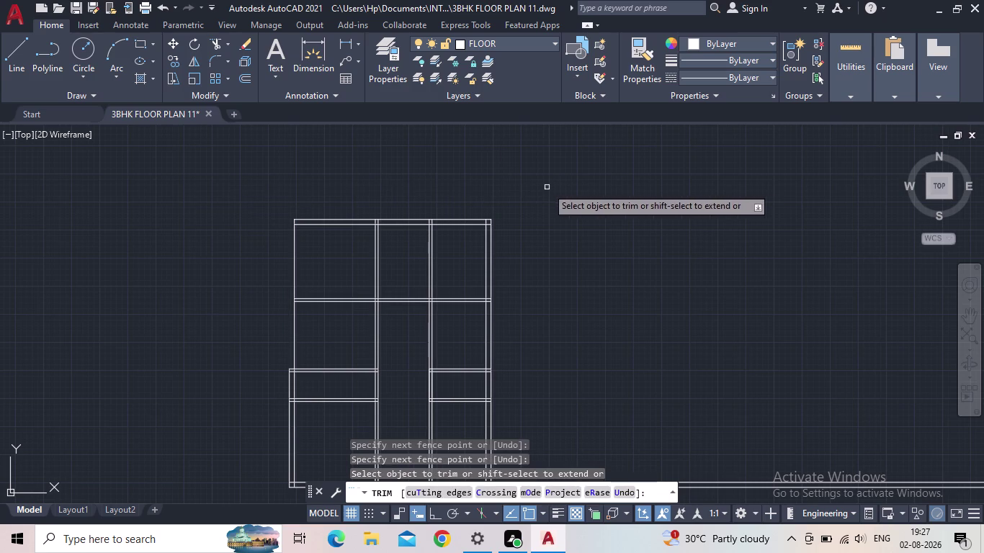
key(Escape)
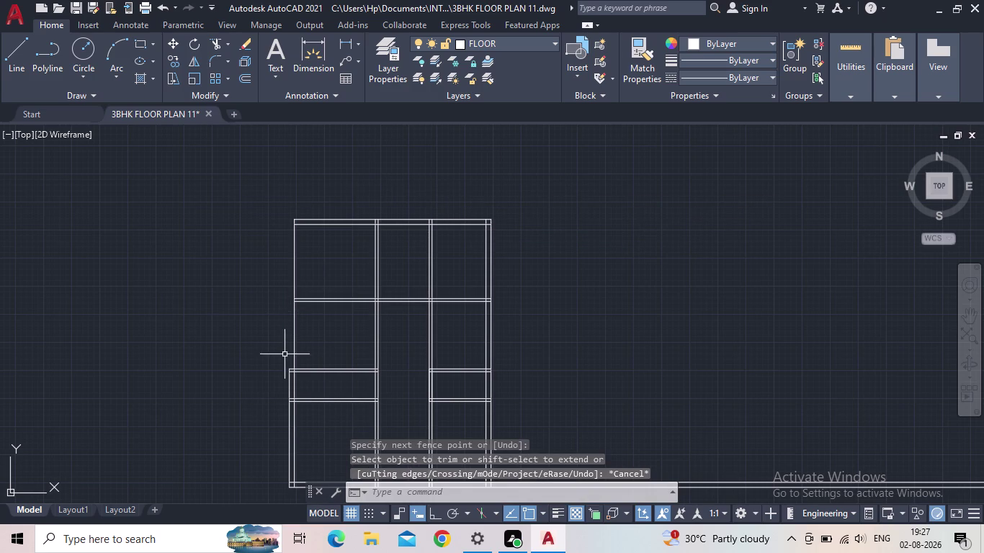
text(EX)
key(space)
key(Escape)
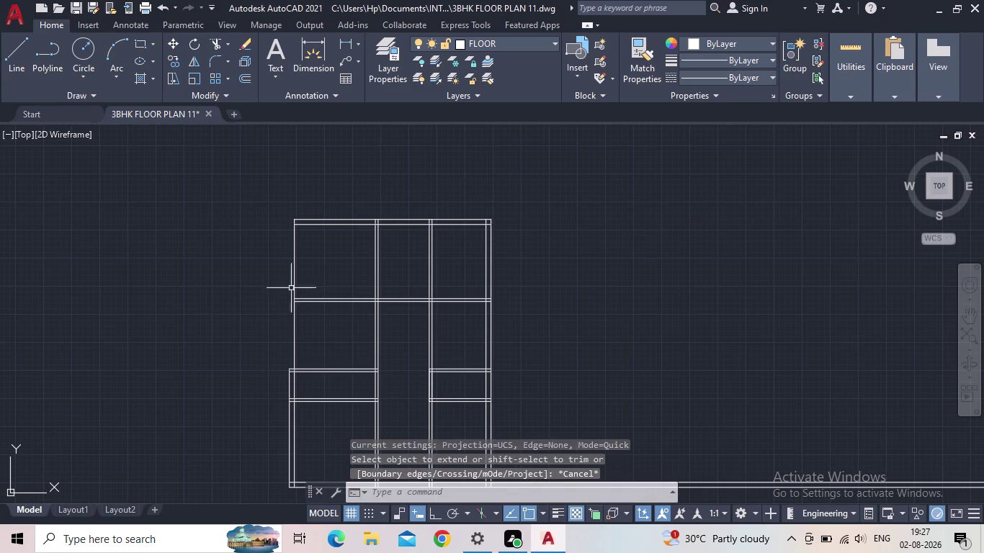
middle_drag(273, 280, 303, 185)
scroll(up, 3)
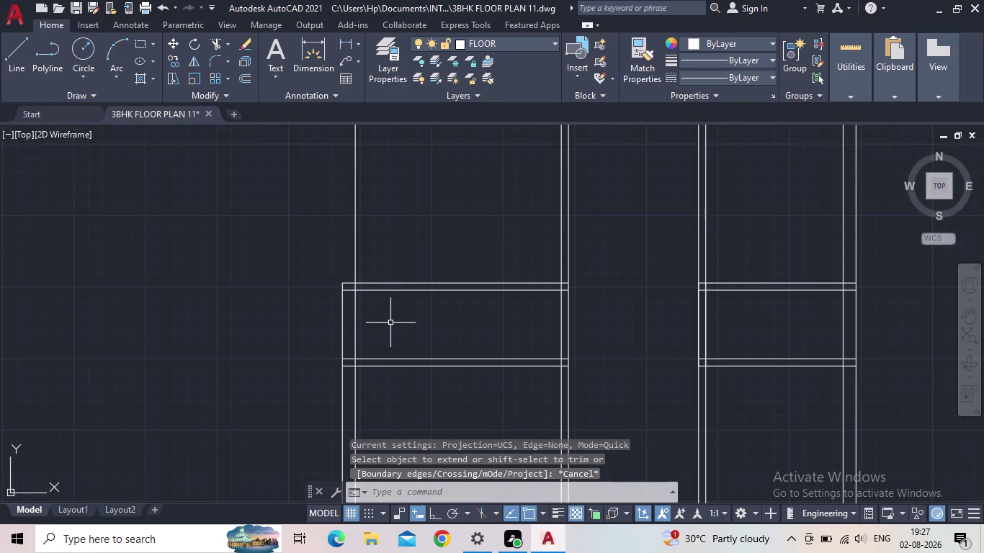
Draw a vertical boundary line with Ortho on at the plan's top-left corner.
key(l)
key(space)
click(341, 282)
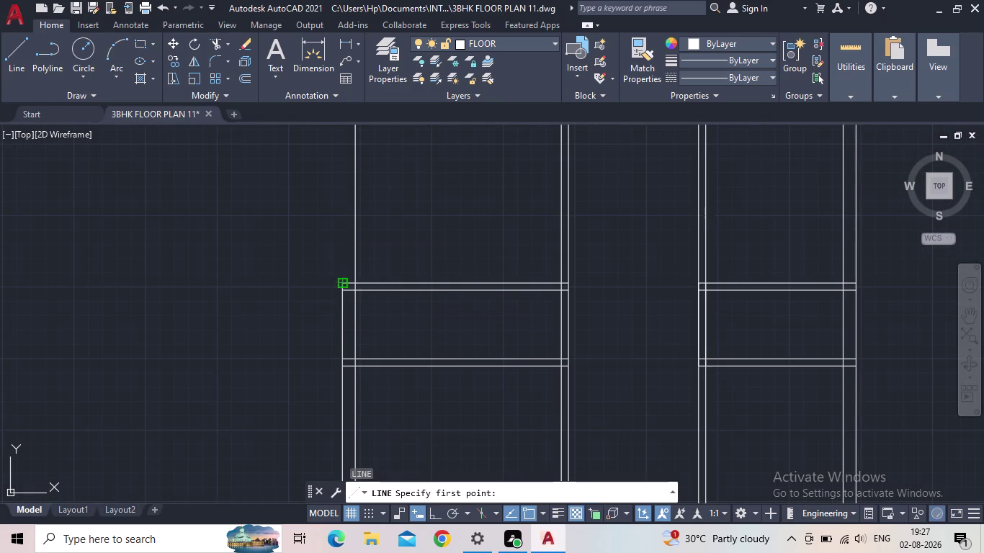
middle_drag(321, 161, 316, 290)
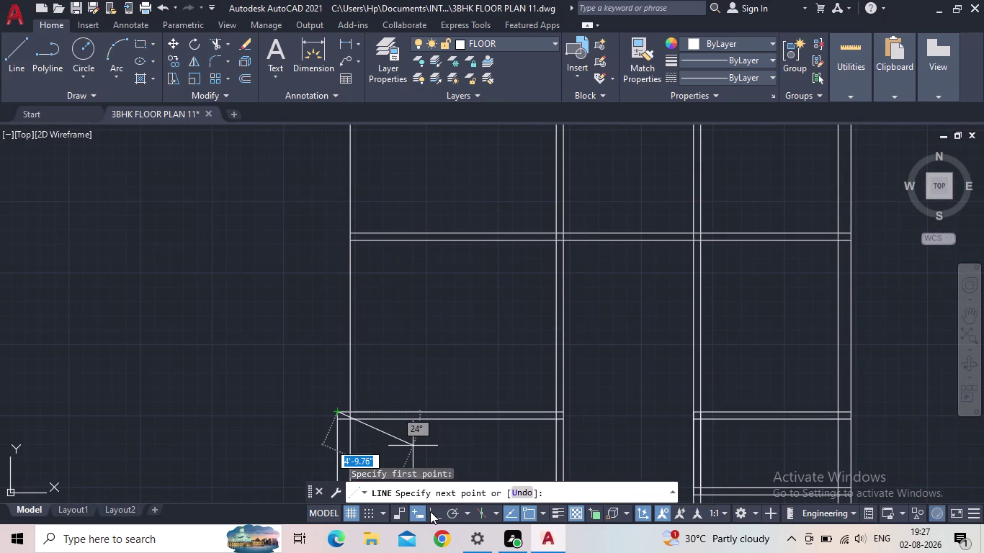
click(431, 511)
middle_drag(274, 172, 226, 300)
scroll(down, 3)
scroll(up, 3)
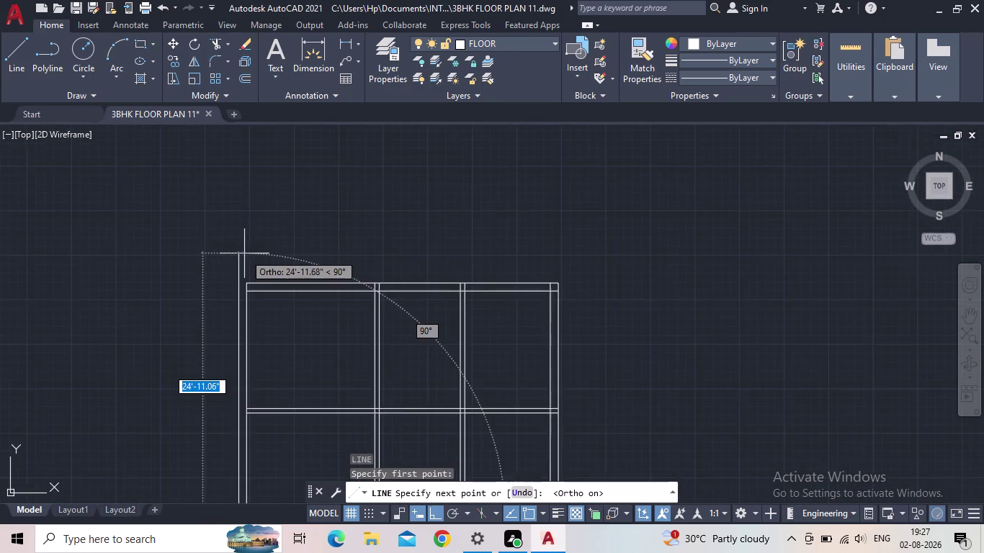
scroll(up, 3)
click(260, 234)
key(Escape)
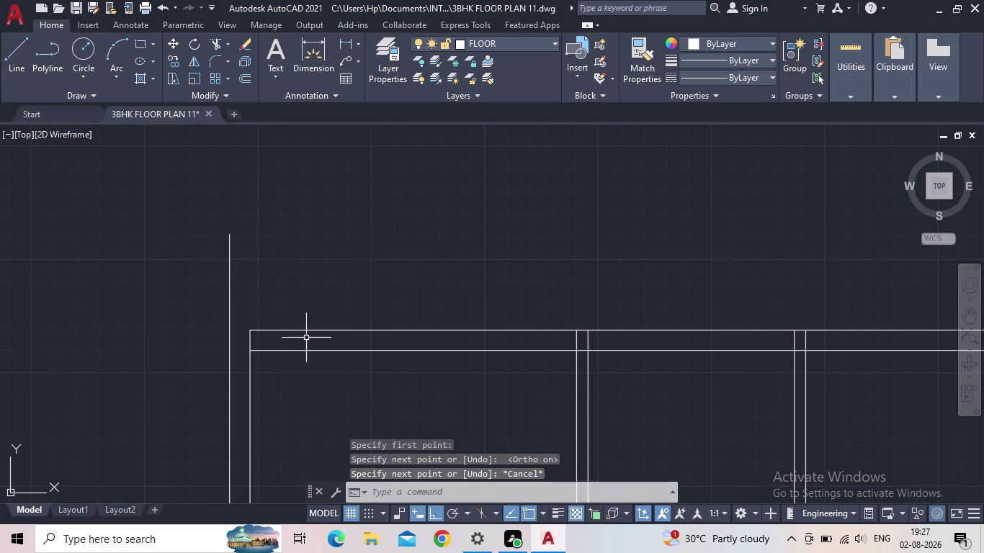
Extend the top wall's inner and outer lines to the new vertical line.
text(EX)
key(space)
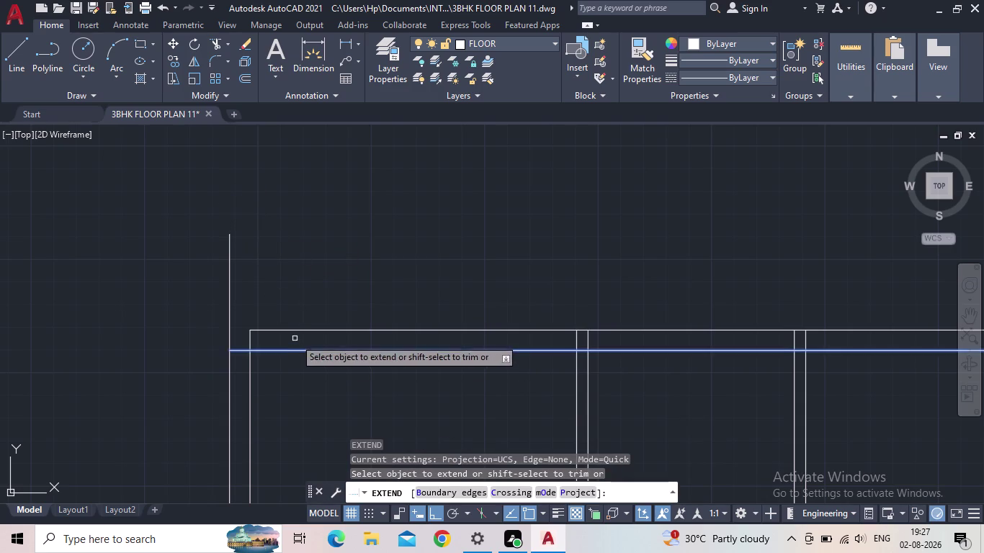
click(291, 331)
click(283, 352)
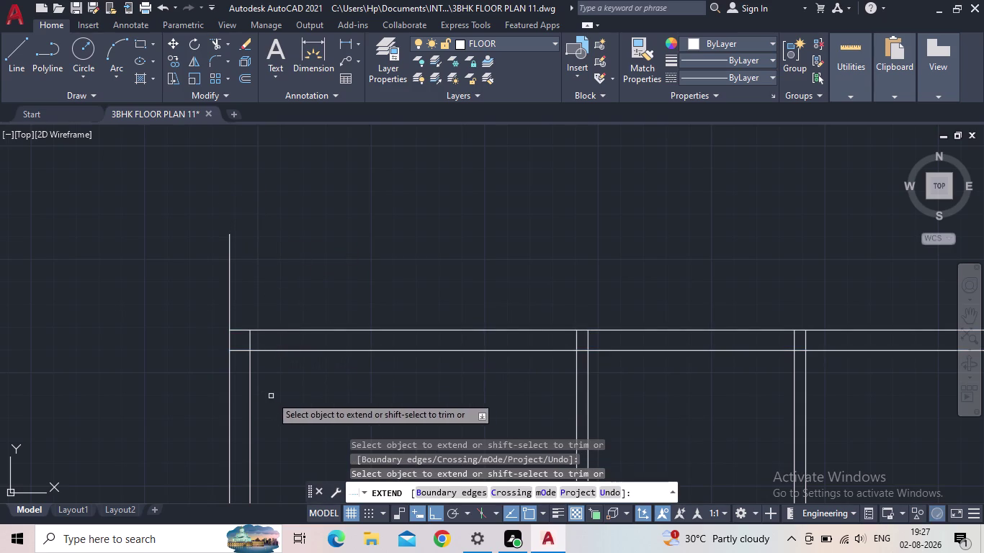
key(Escape)
Fence-trim the crossing wall segments at the top-left junction and save the drawing.
text(TR)
key(space)
drag(250, 313, 178, 297)
scroll(down, 3)
key(Escape)
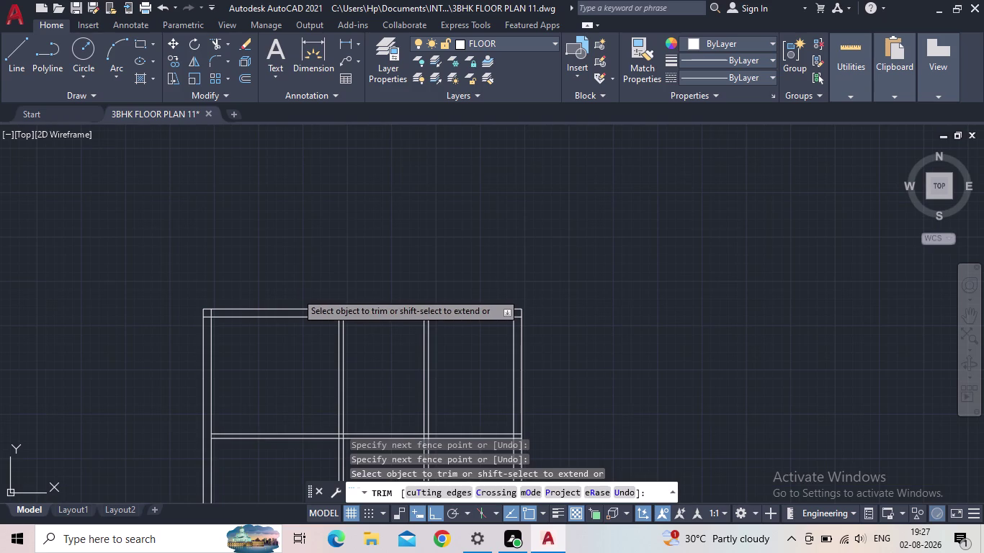
click(78, 9)
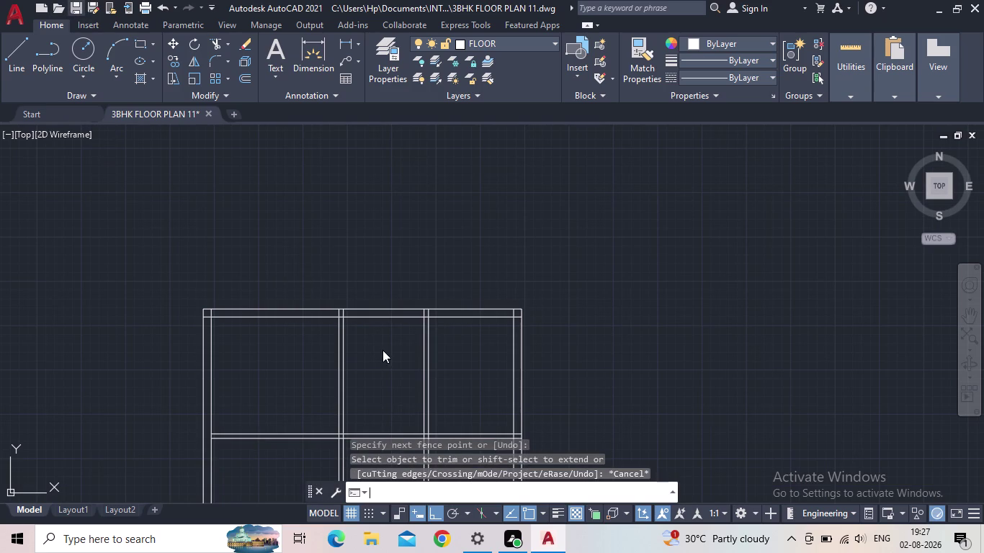
Fence-trim the bottom wall's right overhang back to the plan edge, then save.
middle_drag(377, 347, 362, 273)
scroll(down, 3)
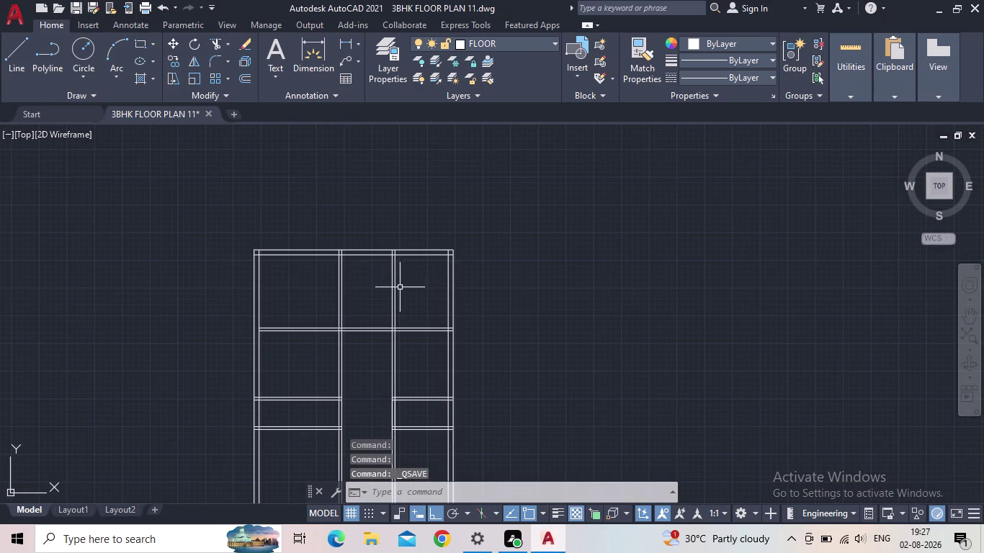
middle_drag(343, 239, 232, 183)
middle_drag(441, 389, 320, 234)
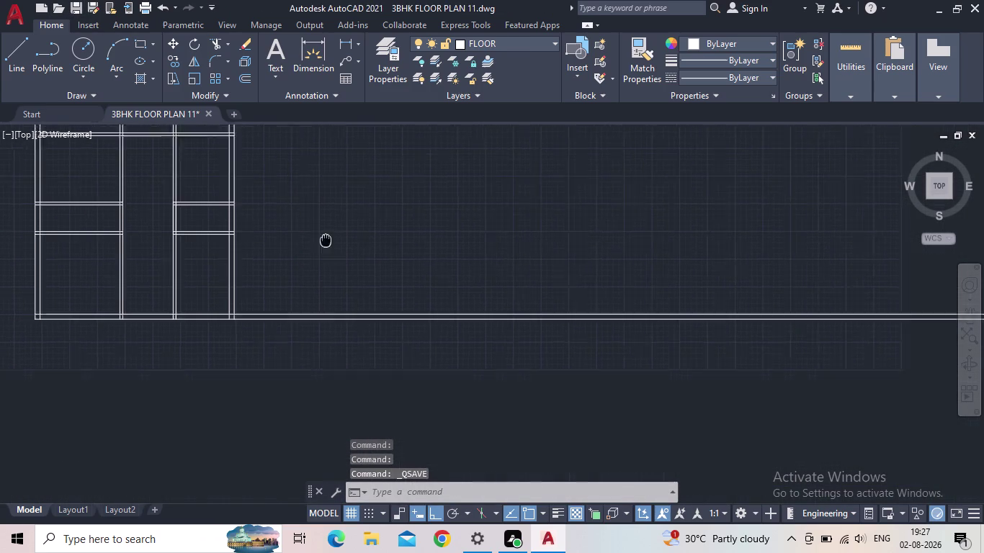
middle_drag(320, 234, 311, 229)
text(TR)
key(space)
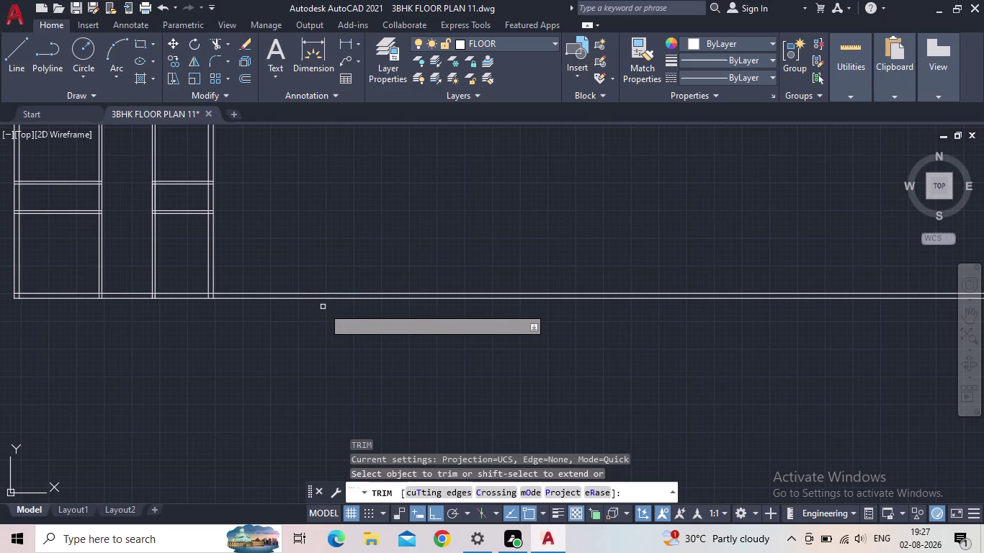
drag(324, 307, 317, 273)
scroll(down, 3)
middle_drag(334, 331, 428, 409)
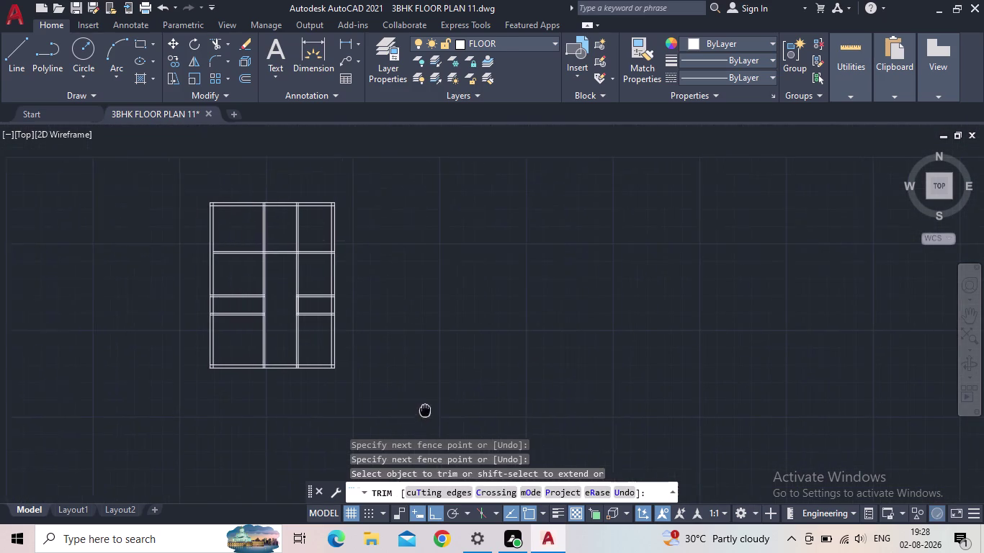
key(Escape)
click(82, 9)
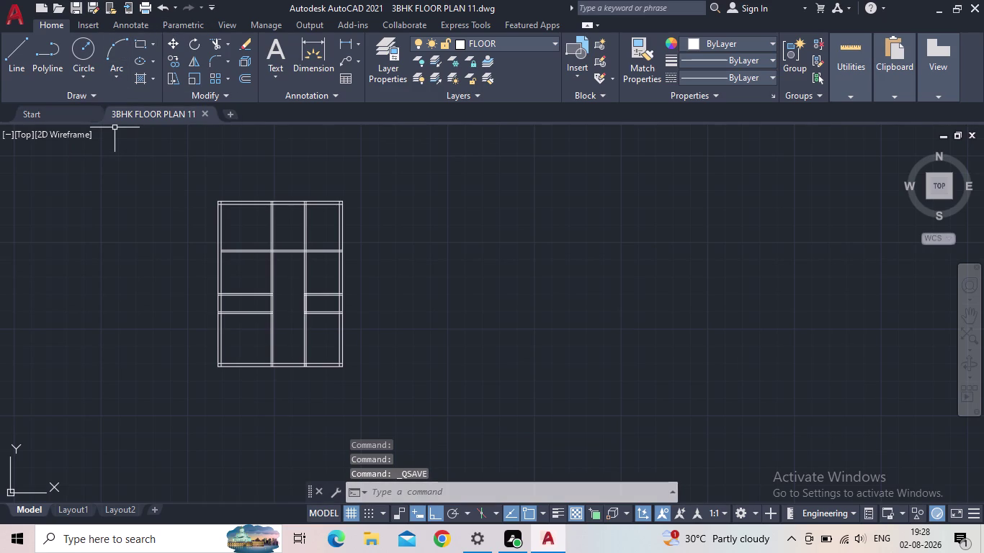
middle_drag(285, 199, 284, 218)
scroll(up, 3)
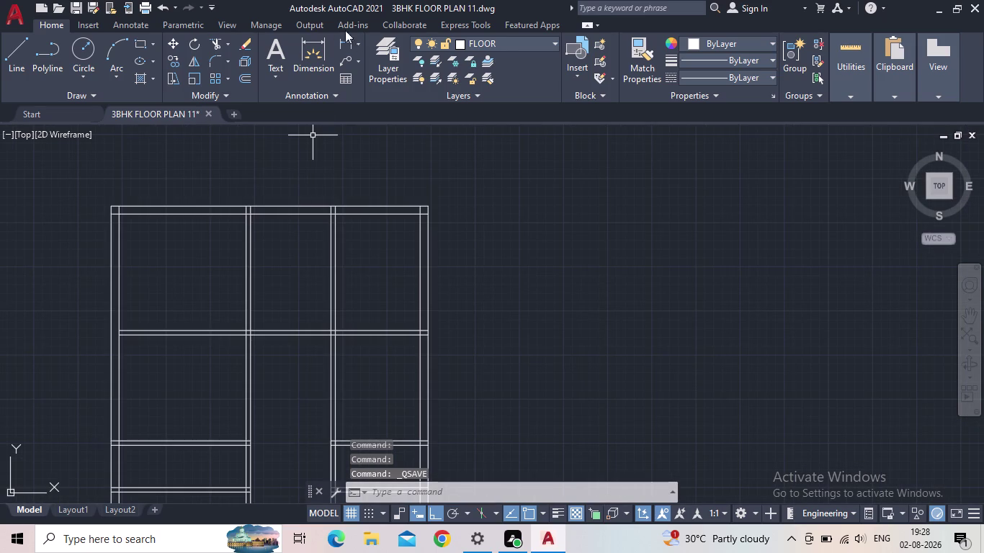
click(345, 43)
scroll(up, 3)
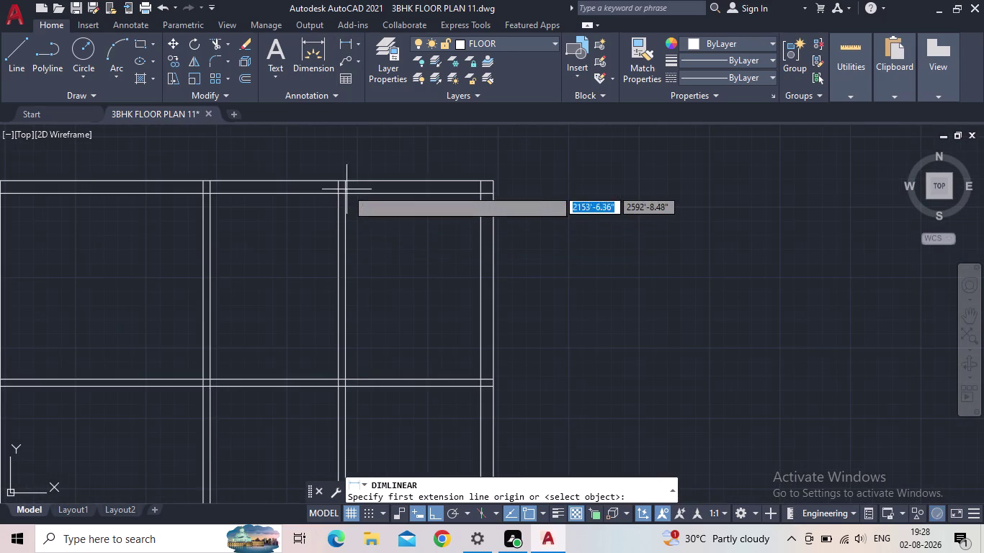
drag(339, 192, 330, 194)
click(210, 194)
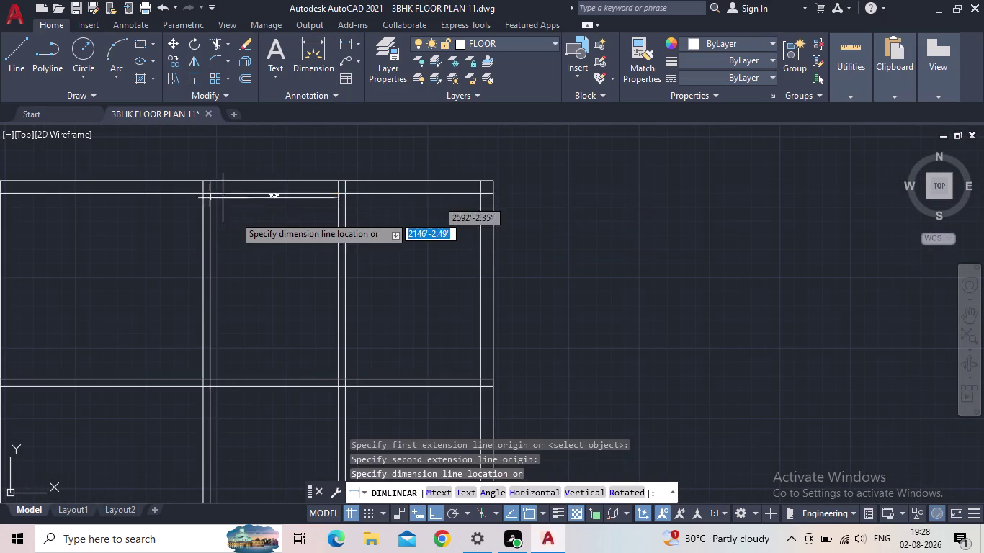
scroll(up, 3)
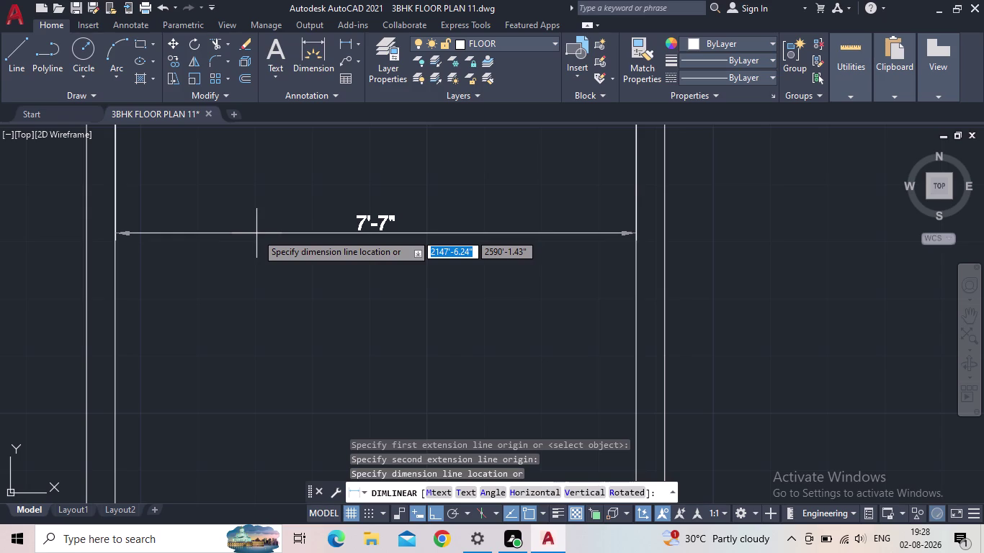
scroll(down, 3)
scroll(down, 3)
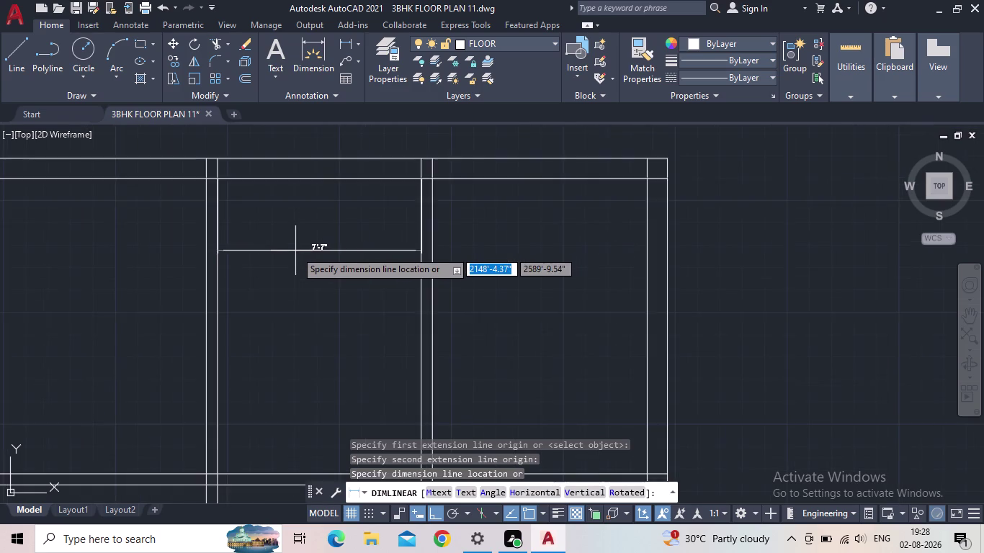
scroll(down, 3)
key(Escape)
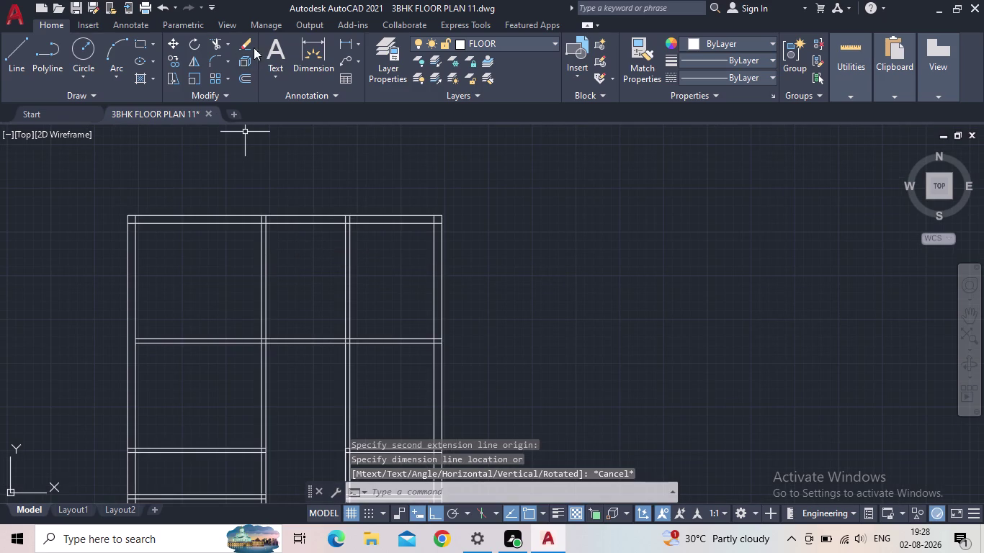
click(340, 43)
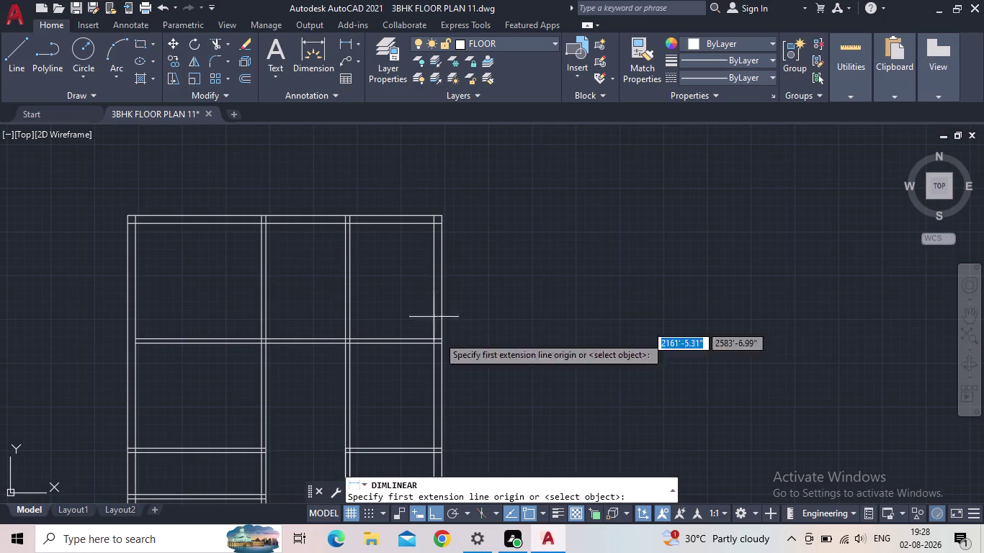
middle_drag(448, 364, 369, 395)
scroll(up, 3)
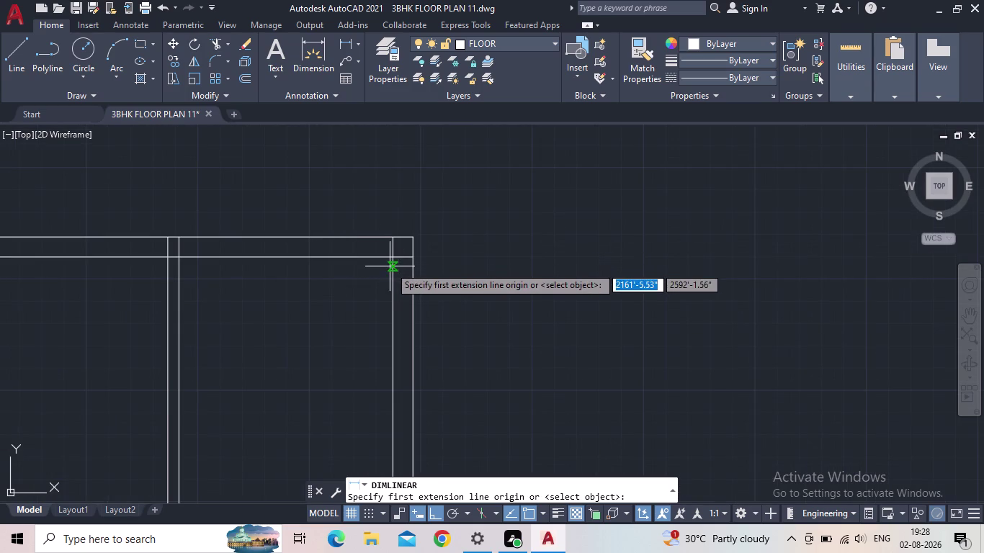
drag(392, 255, 383, 255)
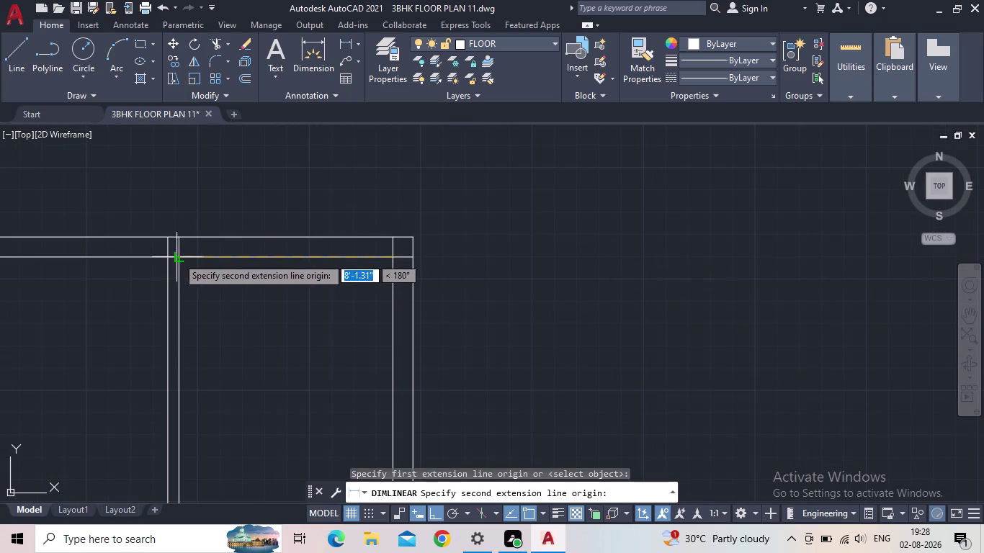
click(178, 257)
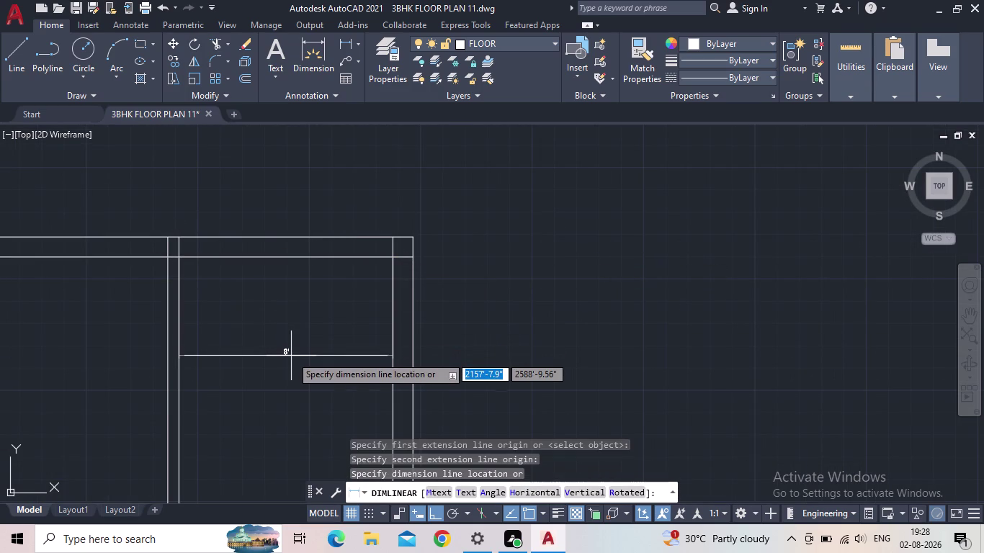
key(Escape)
click(288, 355)
click(133, 320)
scroll(down, 3)
middle_drag(203, 330, 283, 234)
scroll(down, 3)
key(Escape)
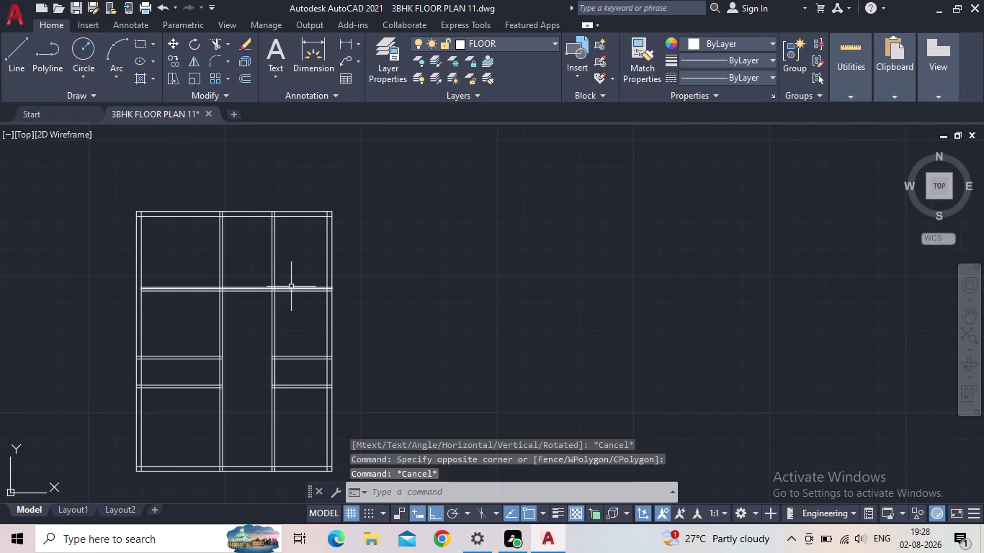
scroll(up, 3)
middle_drag(316, 256, 275, 350)
Offset the vertical wall line 10' to the left to place a new partition.
key(o)
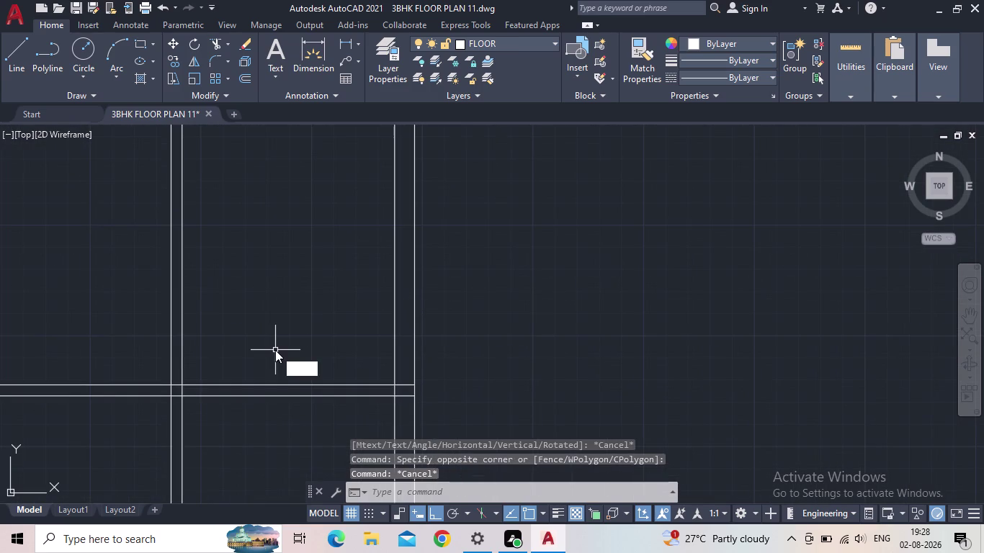
key(Return)
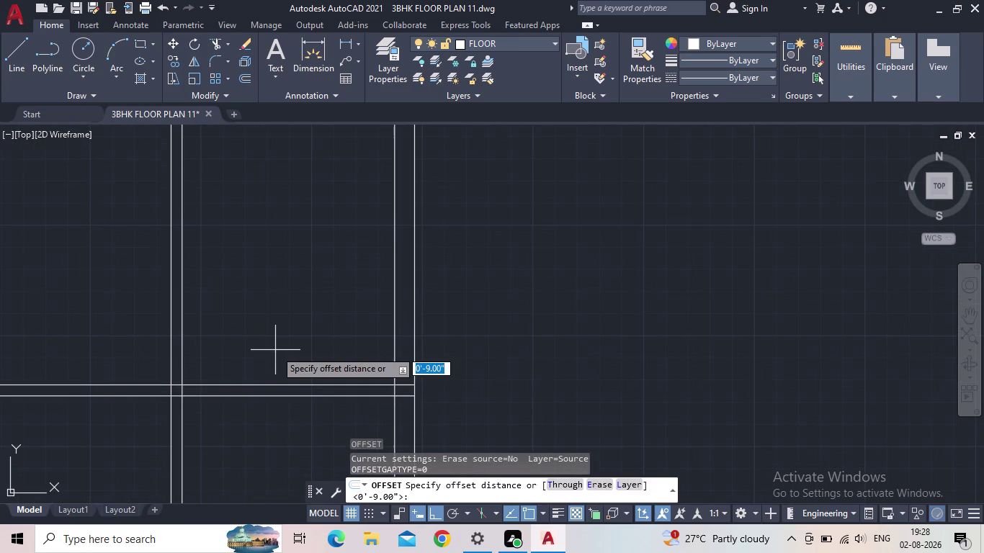
text(10')
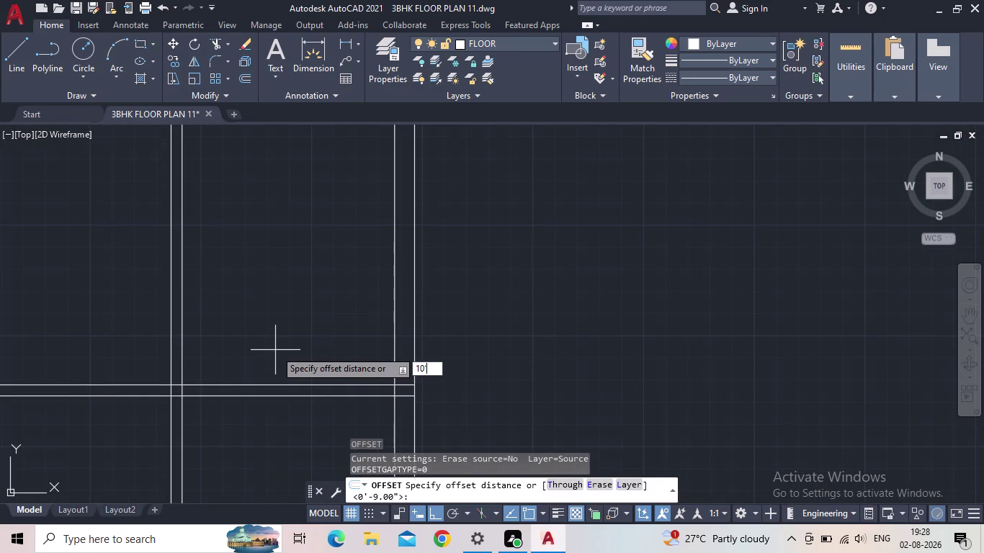
key(Return)
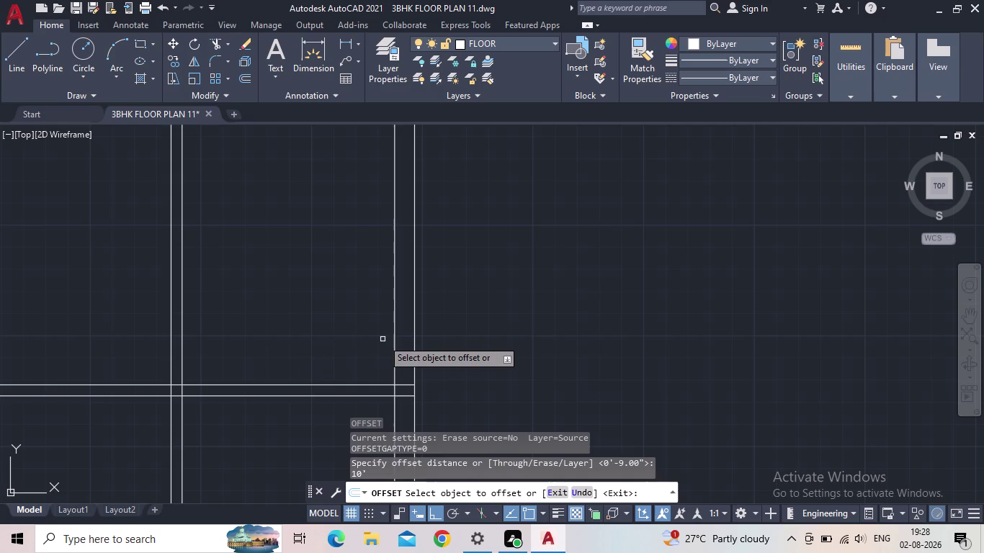
click(393, 336)
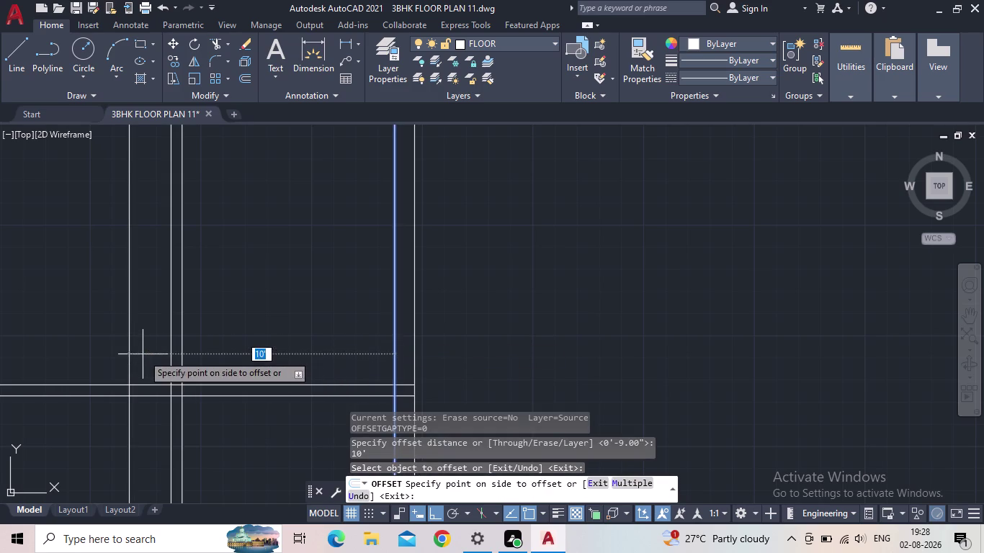
click(143, 355)
key(Escape)
scroll(down, 3)
middle_drag(171, 368, 368, 404)
Offset the new partition line 5" to make it a double-line wall.
key(o)
key(Return)
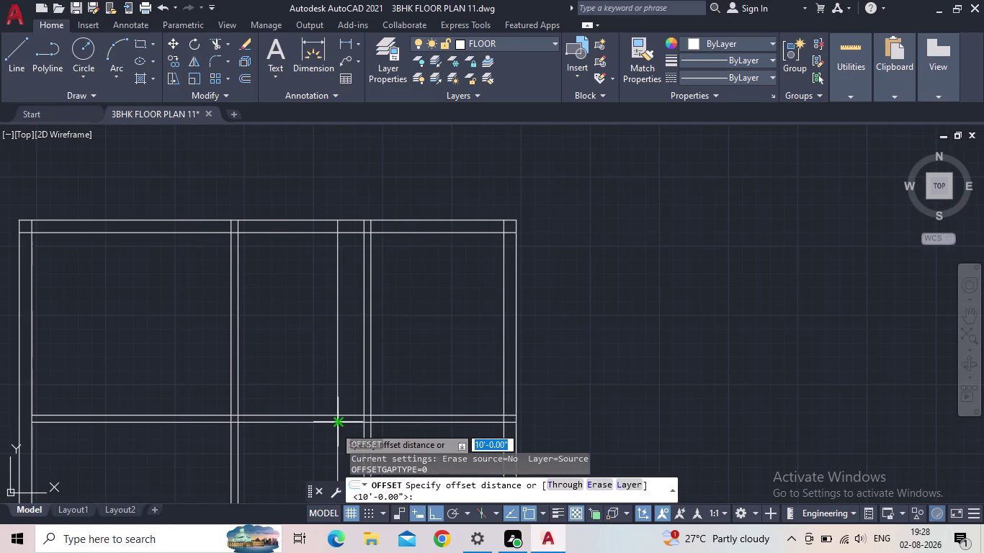
text(5")
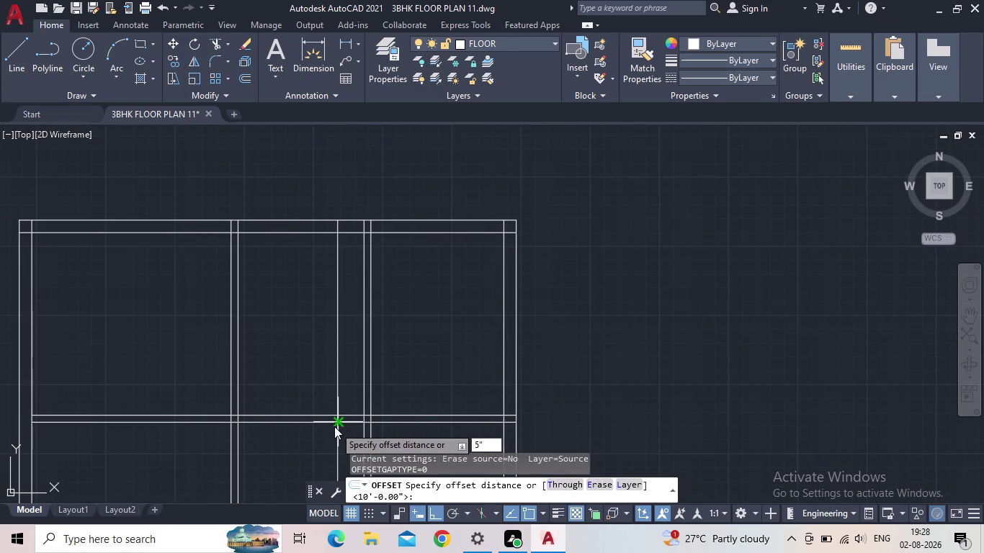
key(Return)
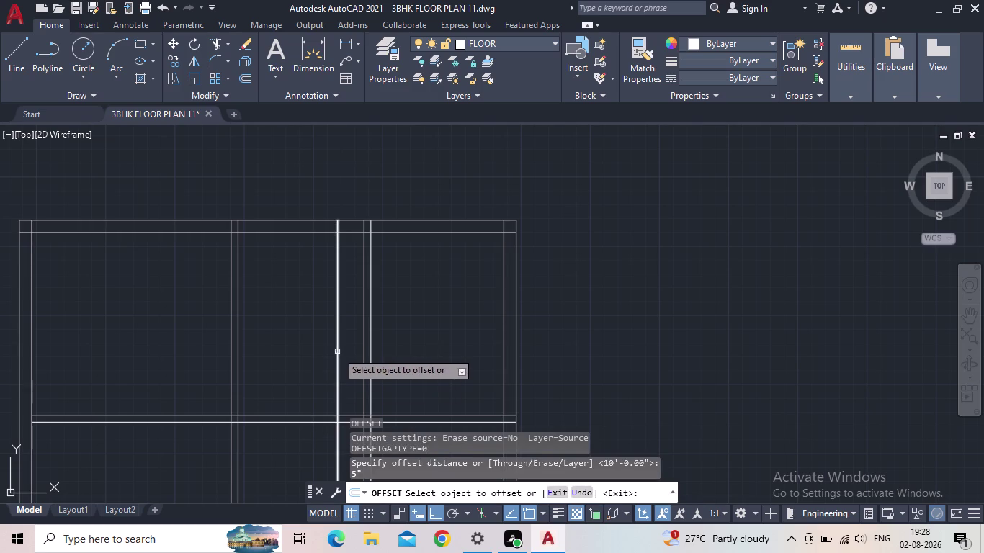
click(337, 351)
click(317, 358)
key(Escape)
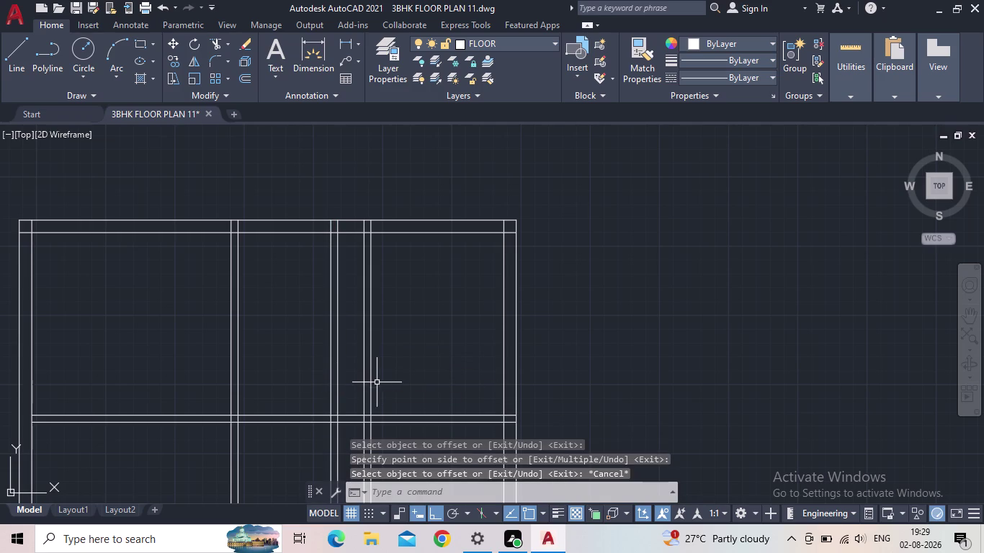
key(t)
key(r)
key(space)
Trim the wall segments crossing the new partition and cancel an accidental selection.
drag(383, 378, 371, 374)
click(353, 371)
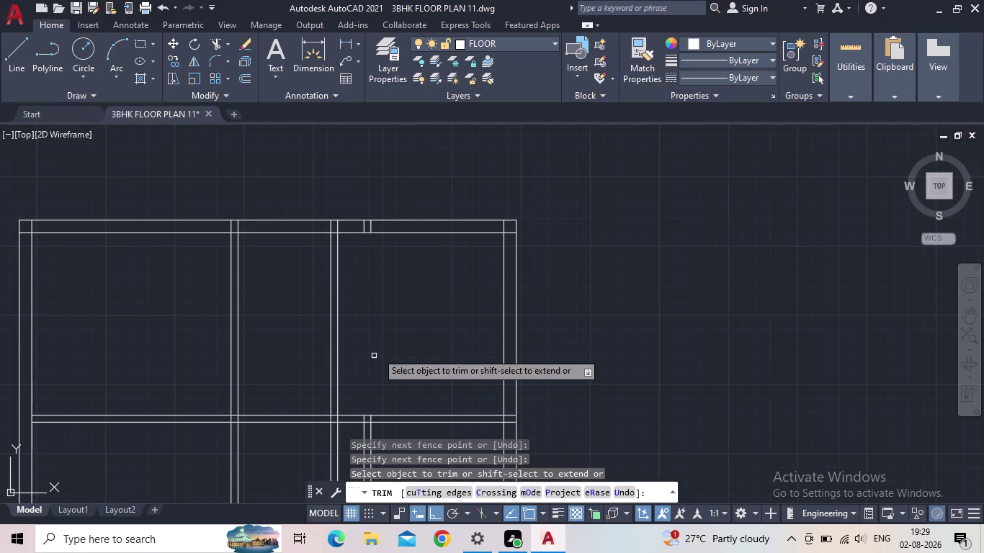
scroll(down, 3)
middle_click(397, 293)
key(Escape)
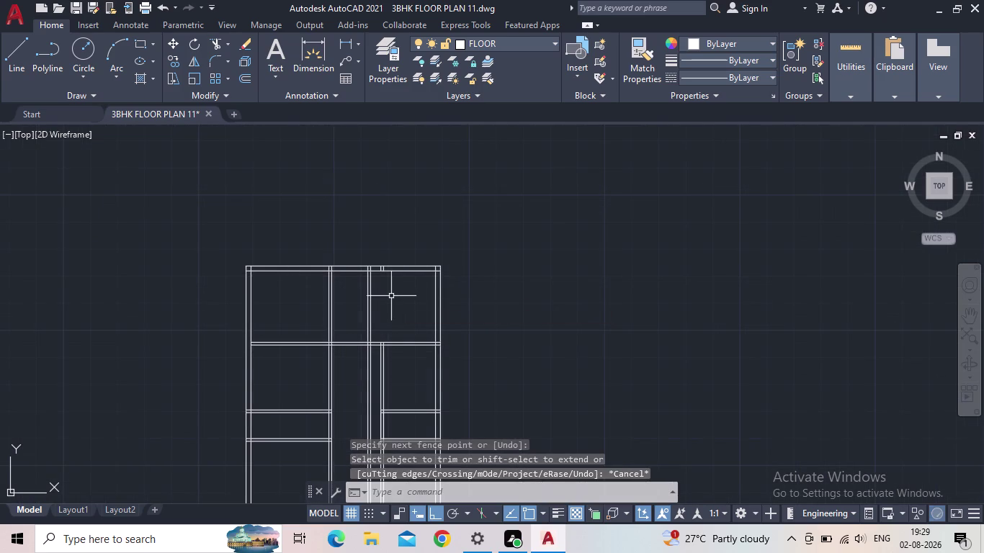
middle_drag(382, 328, 420, 328)
drag(382, 325, 360, 321)
click(383, 319)
key(Escape)
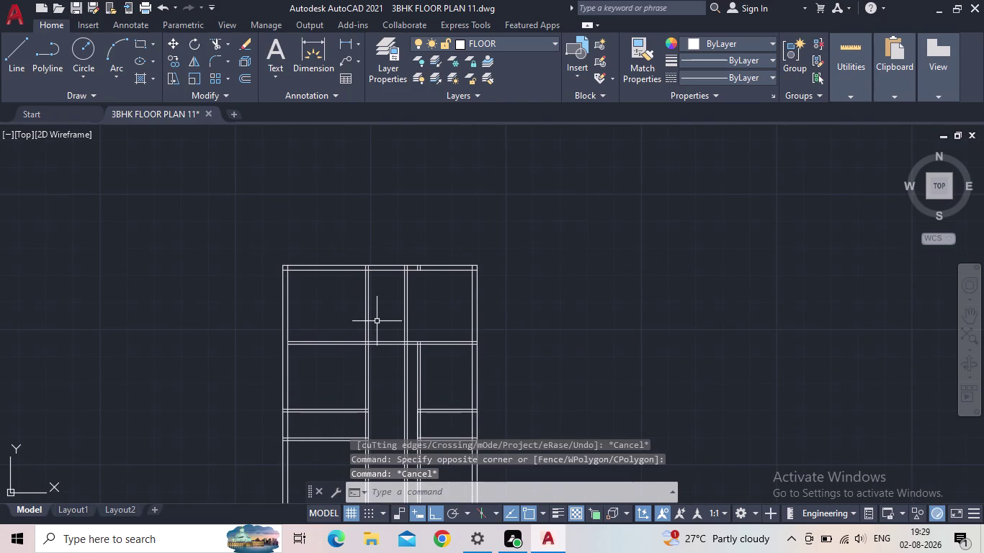
Fence-trim the wall lines running through the upper-left room.
key(t)
key(r)
key(space)
click(374, 321)
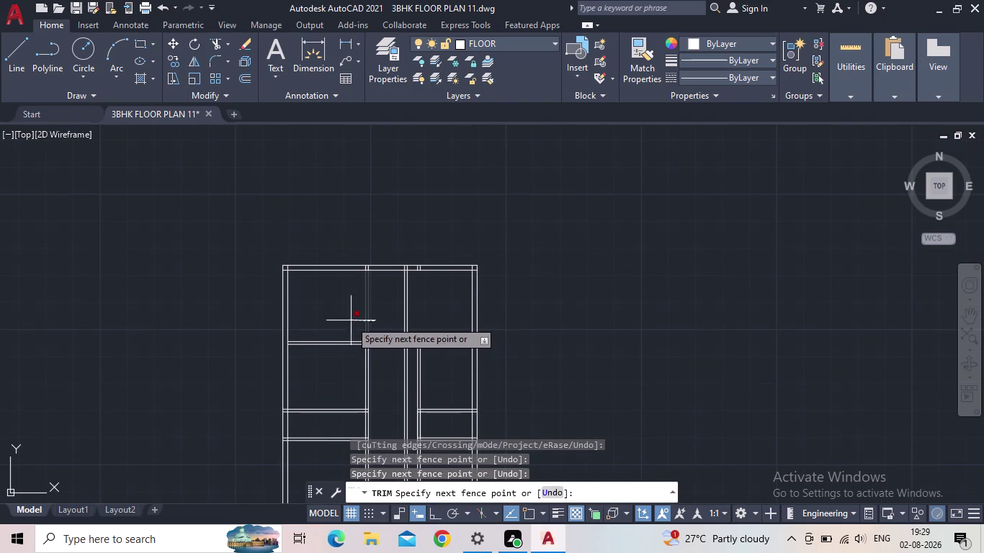
click(350, 321)
scroll(down, 3)
middle_drag(348, 323, 331, 356)
scroll(up, 3)
scroll(up, 3)
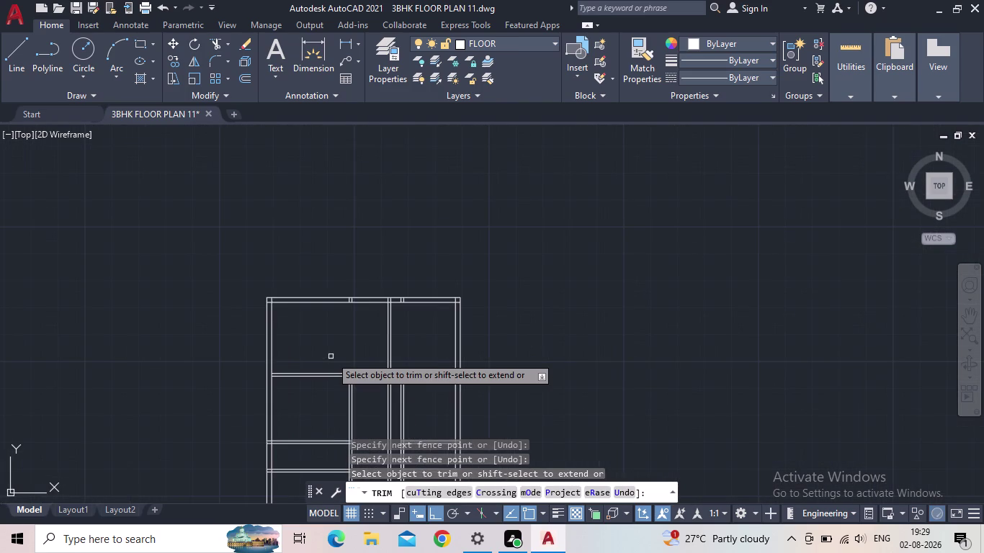
key(Escape)
key(o)
key(Return)
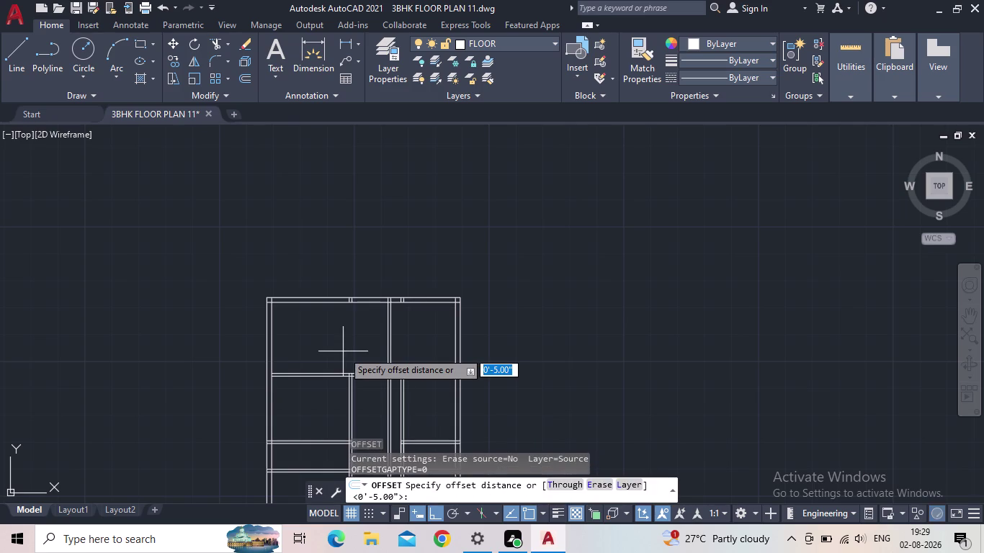
Offset the vertical wall line 5" to double that partition.
key(5)
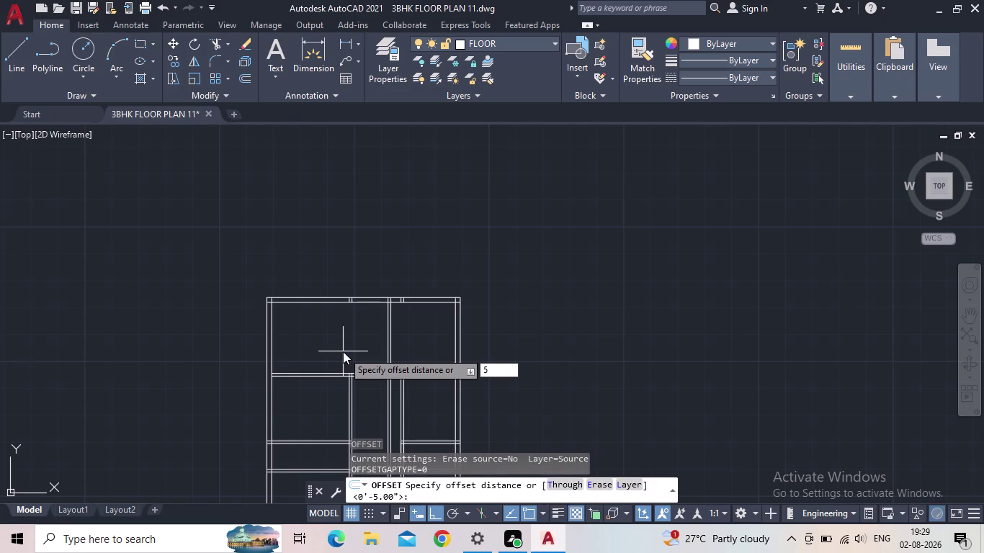
key(apostrophe)
key(Return)
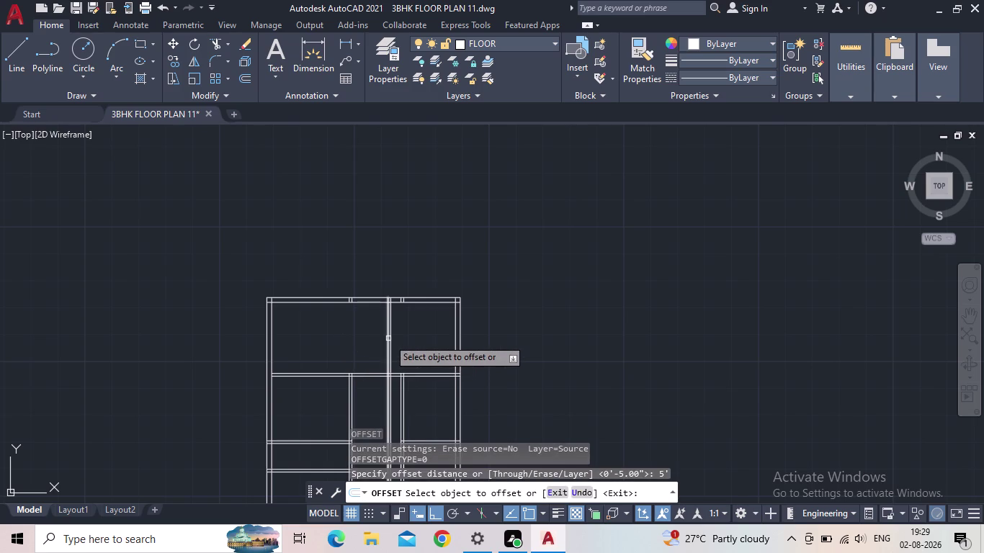
scroll(up, 3)
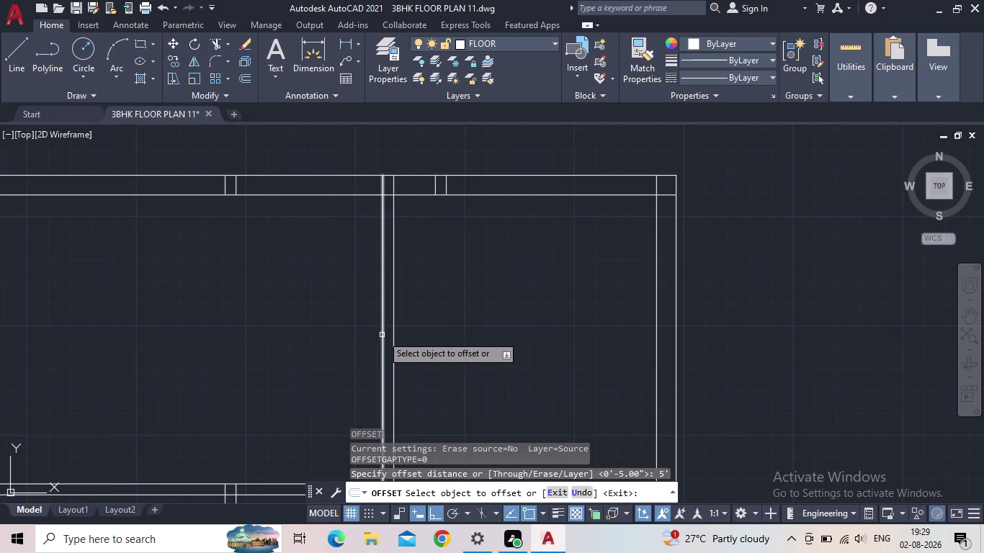
click(382, 335)
click(183, 343)
key(Escape)
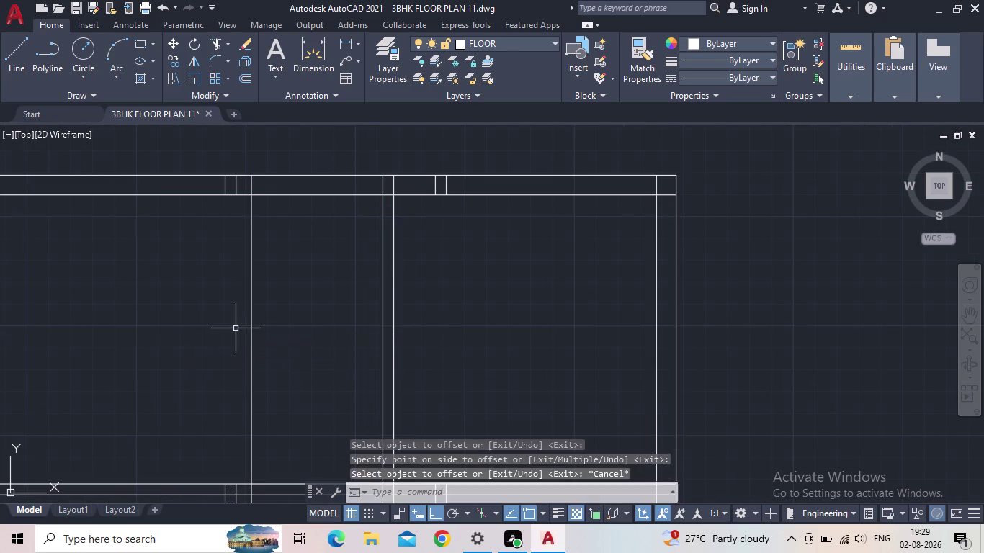
Fence-trim the new line's overhang where it meets the top outer wall.
scroll(down, 3)
scroll(up, 3)
key(t)
key(r)
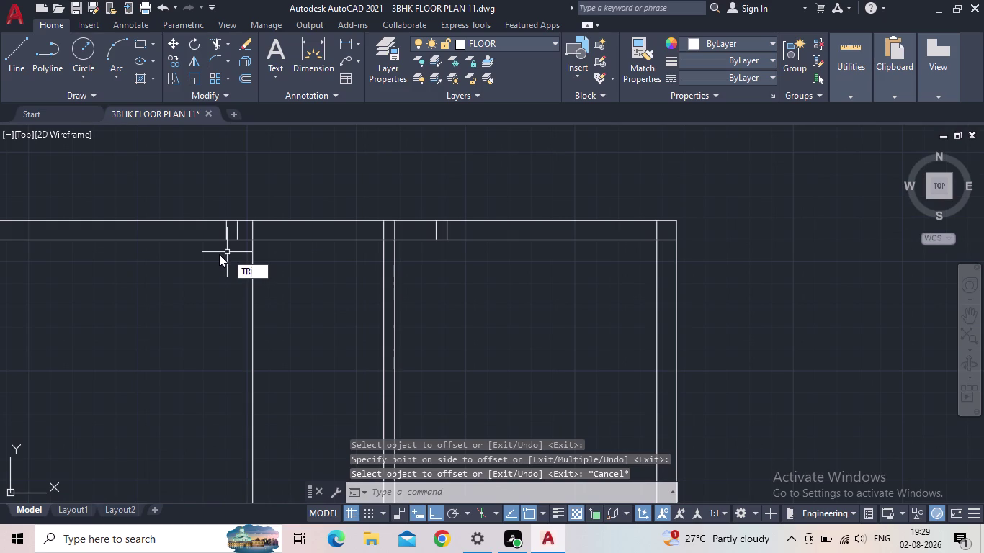
key(space)
click(240, 232)
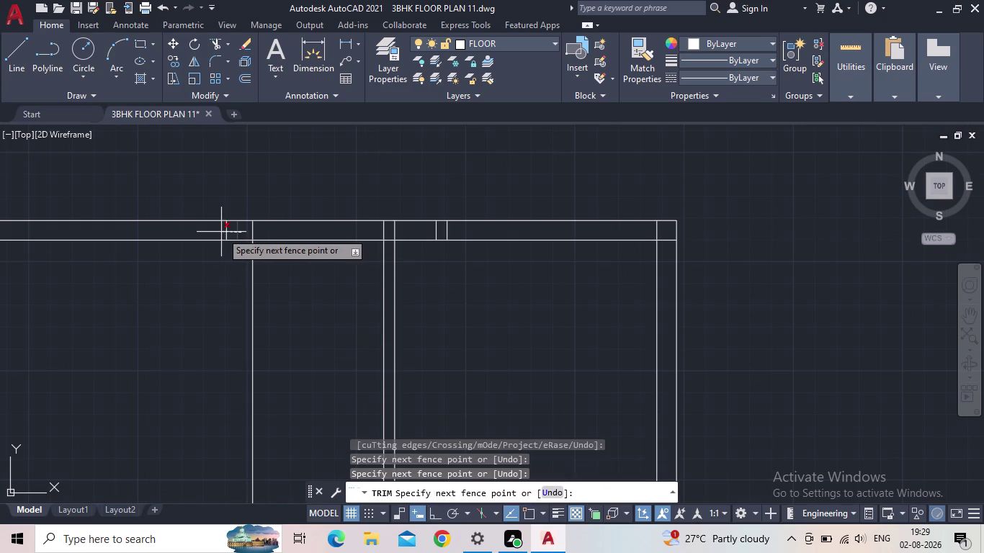
click(219, 233)
key(Escape)
scroll(down, 3)
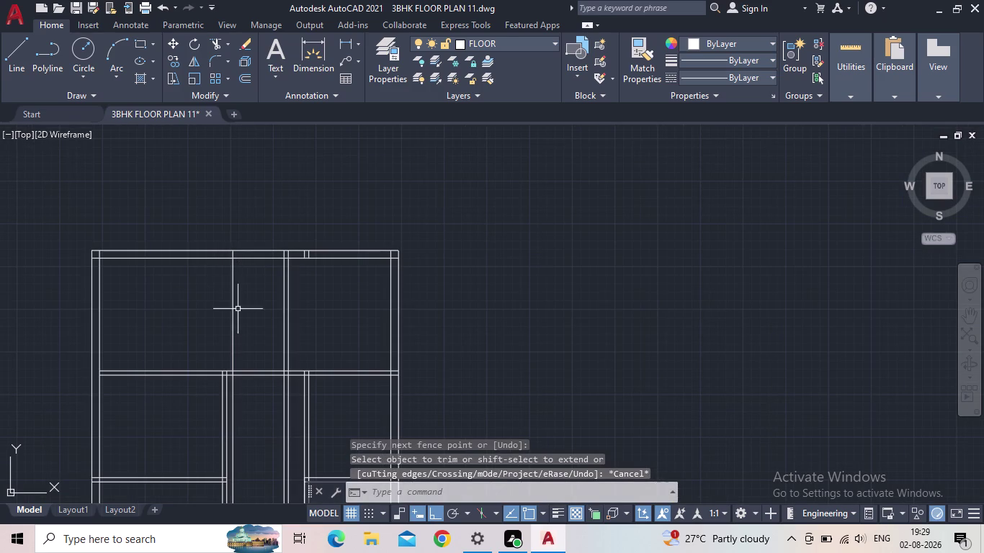
middle_drag(249, 327, 281, 298)
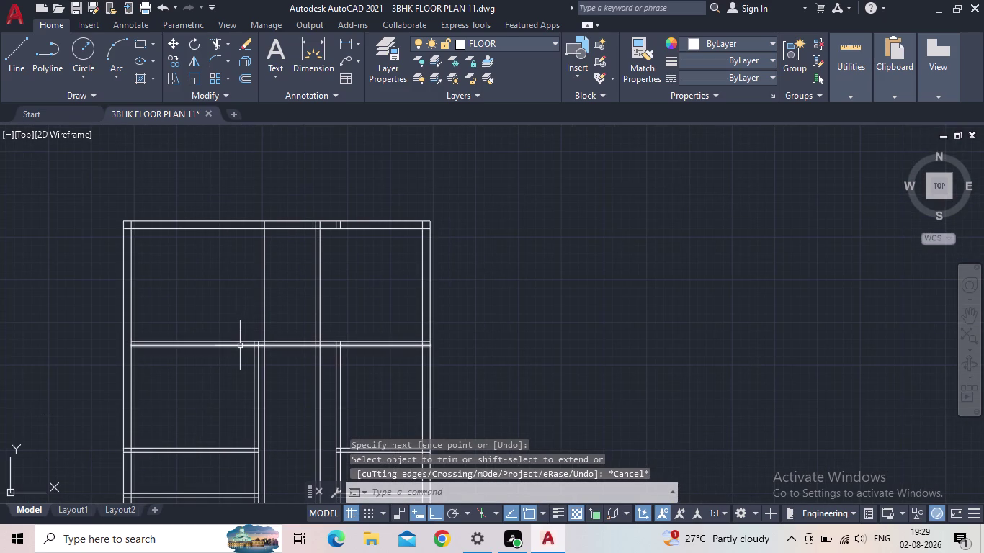
scroll(up, 3)
middle_drag(255, 291, 254, 414)
scroll(down, 3)
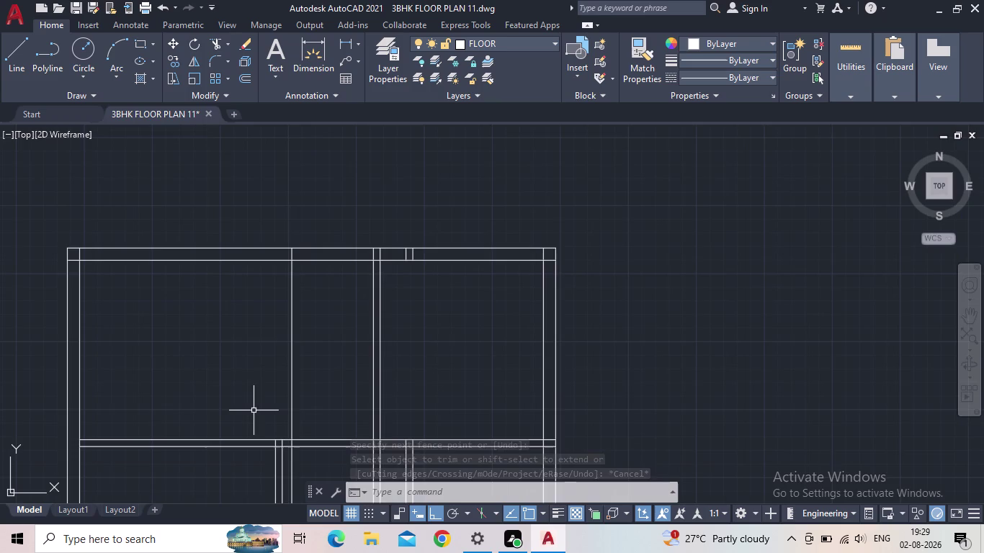
middle_drag(253, 409, 247, 249)
middle_drag(245, 275, 266, 477)
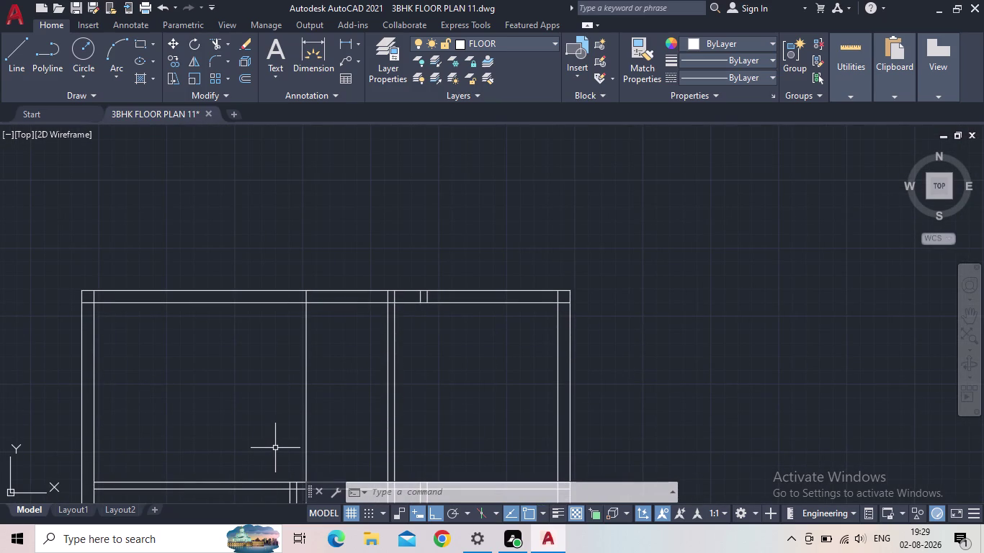
middle_drag(301, 438, 297, 299)
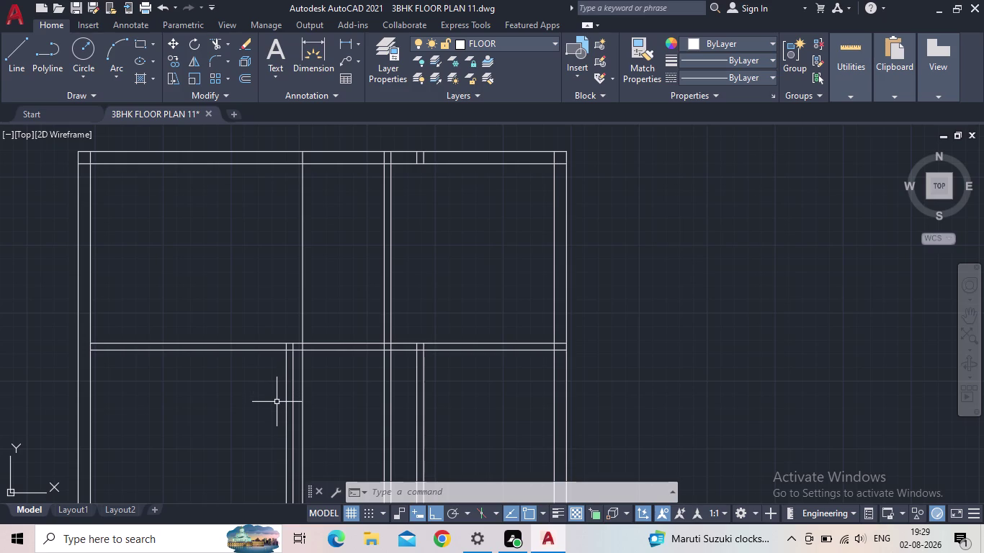
scroll(down, 3)
middle_drag(289, 398, 352, 272)
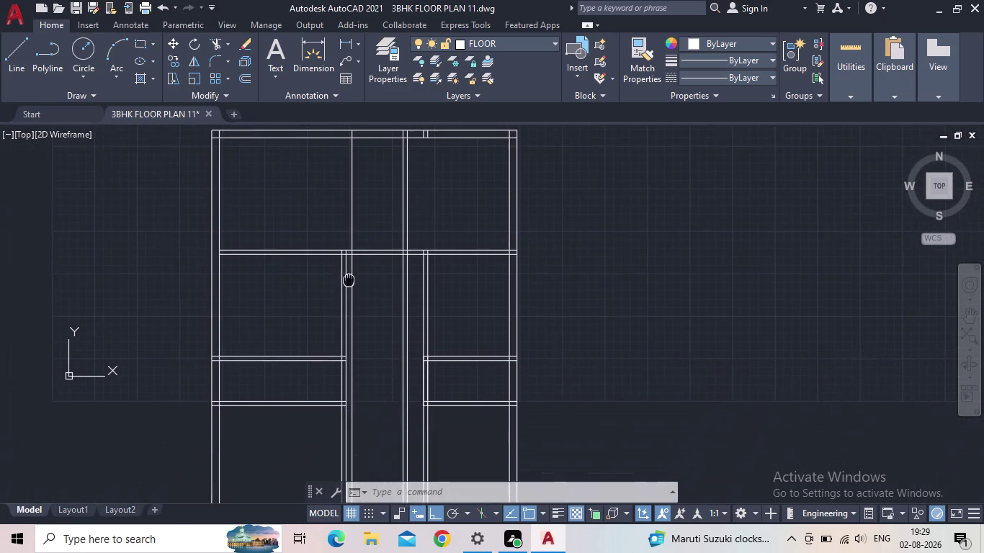
middle_drag(352, 272, 352, 271)
scroll(down, 3)
scroll(up, 3)
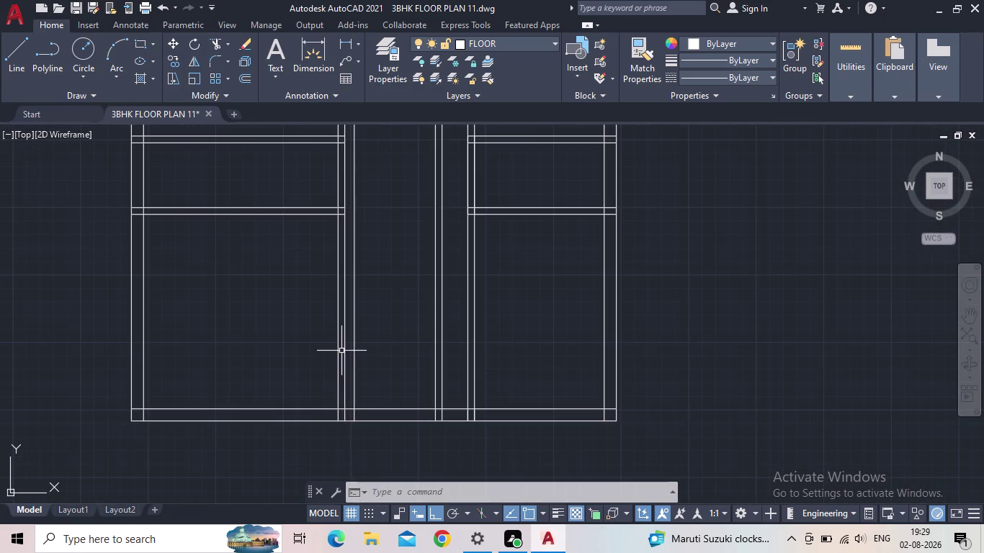
scroll(up, 3)
scroll(down, 3)
middle_drag(338, 351, 341, 435)
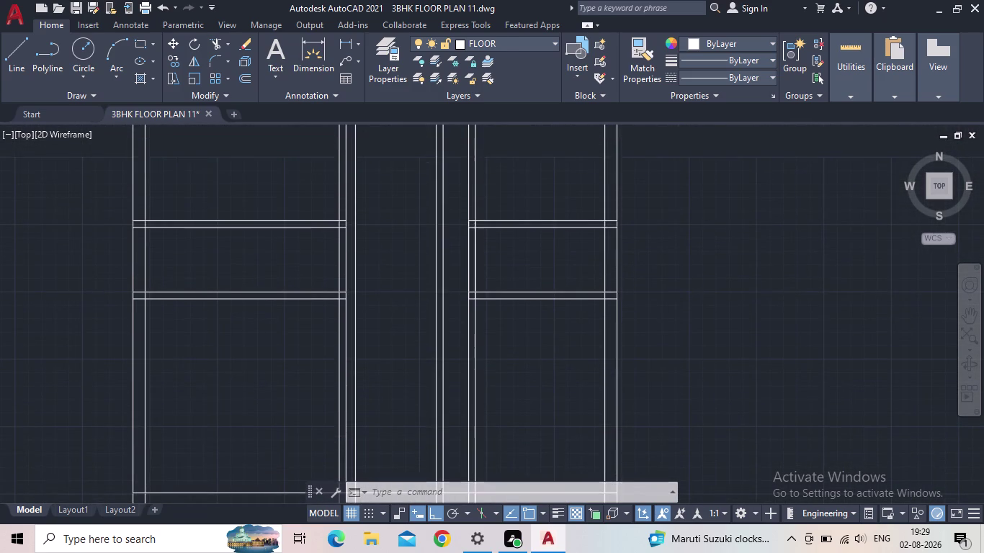
Trim the stray wall line segment crossing the central corridor.
key(t)
key(r)
key(space)
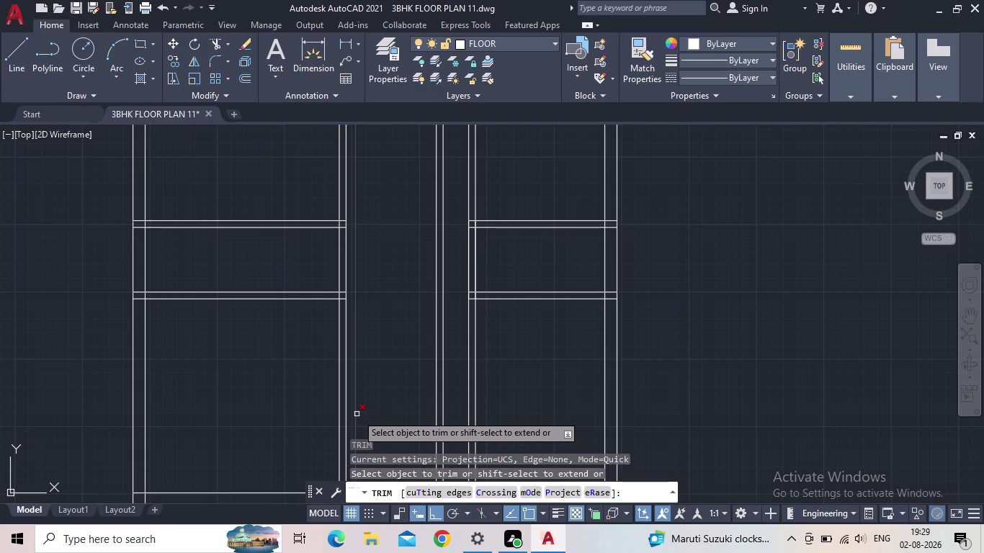
click(357, 414)
scroll(down, 3)
middle_drag(366, 334, 374, 370)
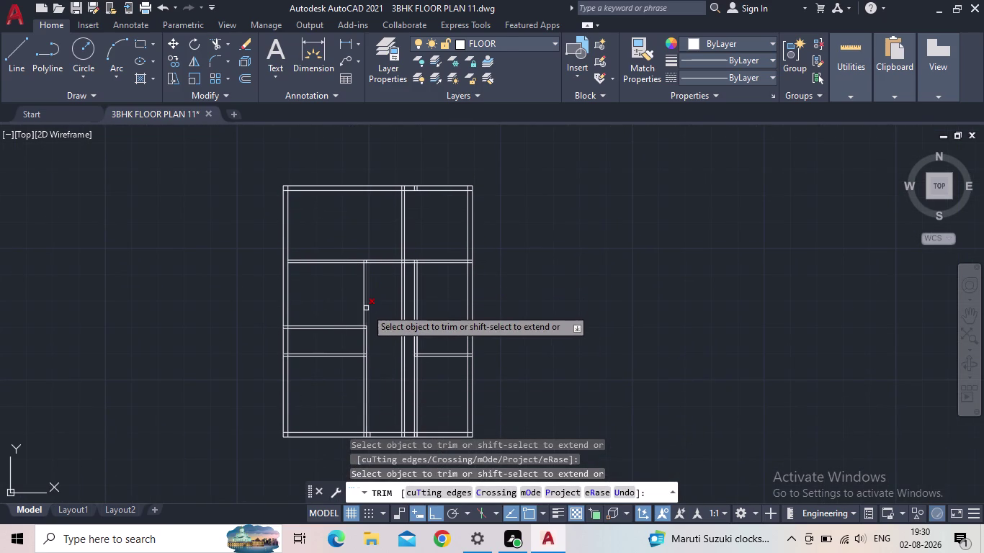
key(Escape)
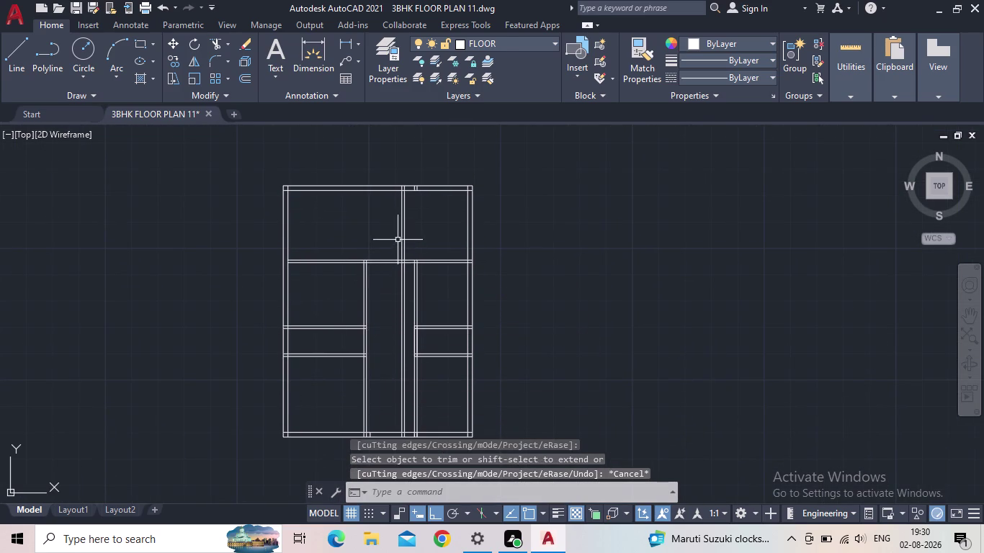
Select and then release the long vertical corridor wall line.
click(402, 237)
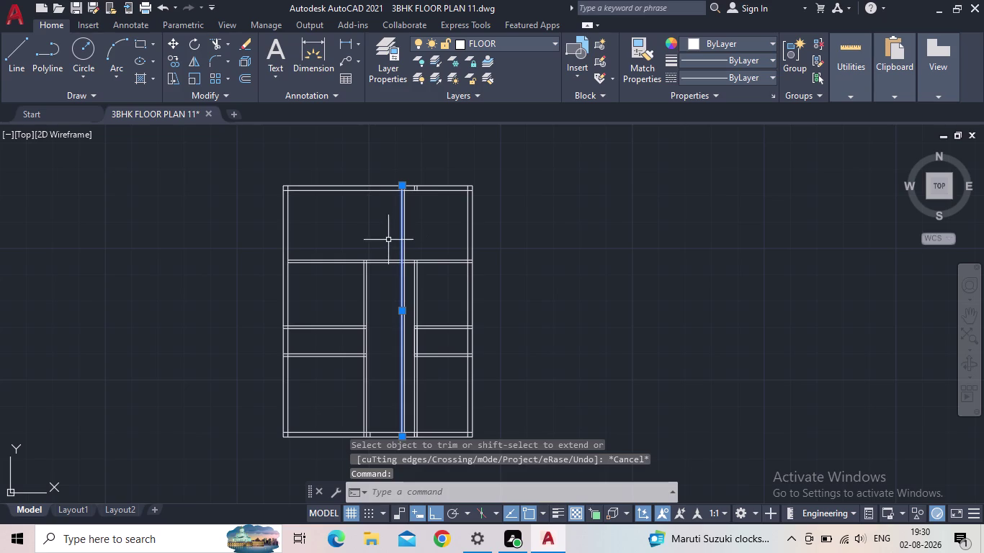
key(Escape)
scroll(up, 3)
middle_drag(381, 269, 384, 276)
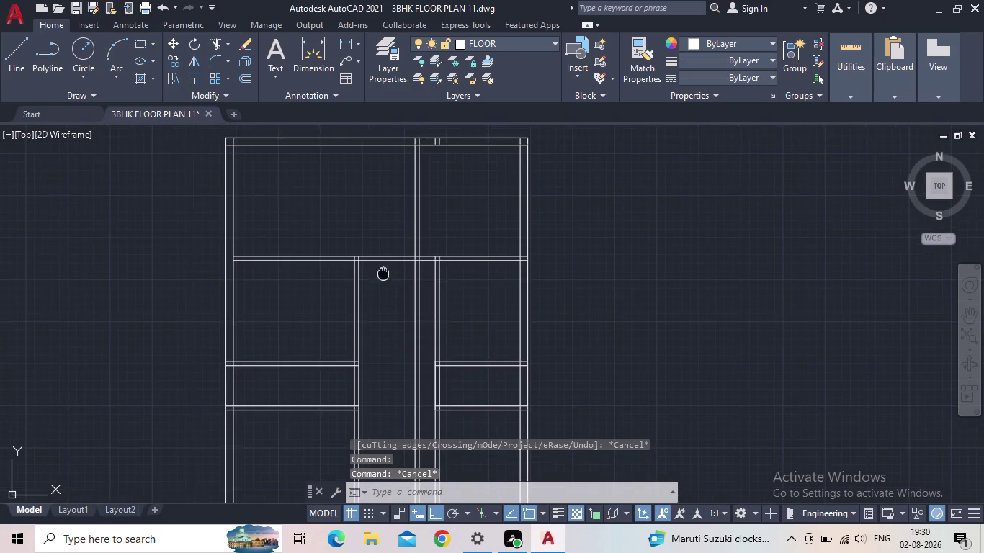
middle_drag(383, 277, 385, 313)
Offset the vertical wall line 5' to the left for a new wall.
key(o)
key(Return)
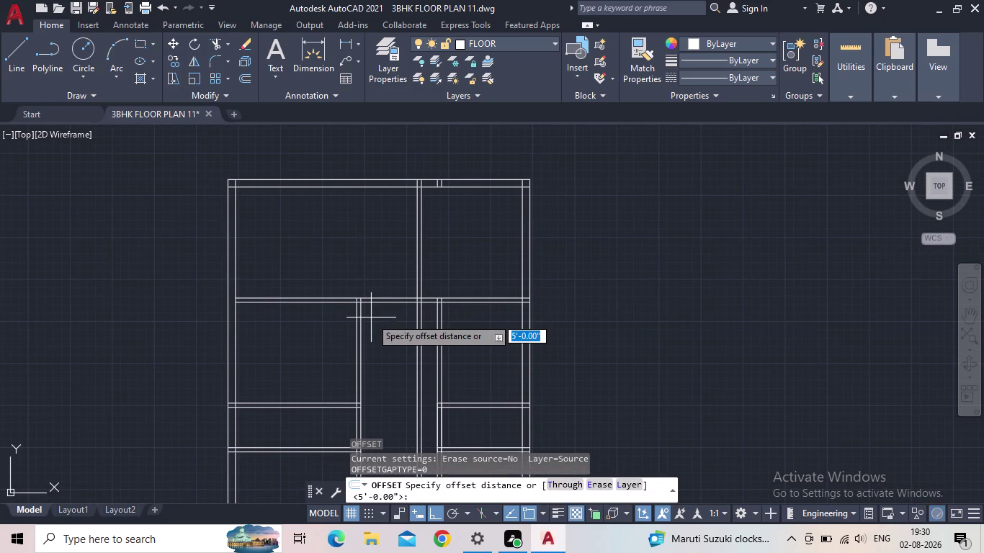
text(5')
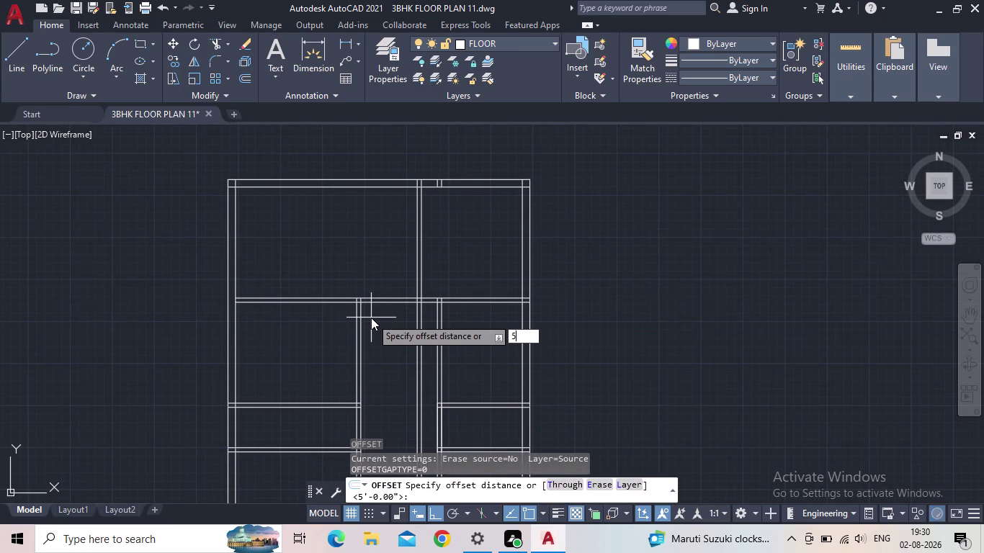
key(Return)
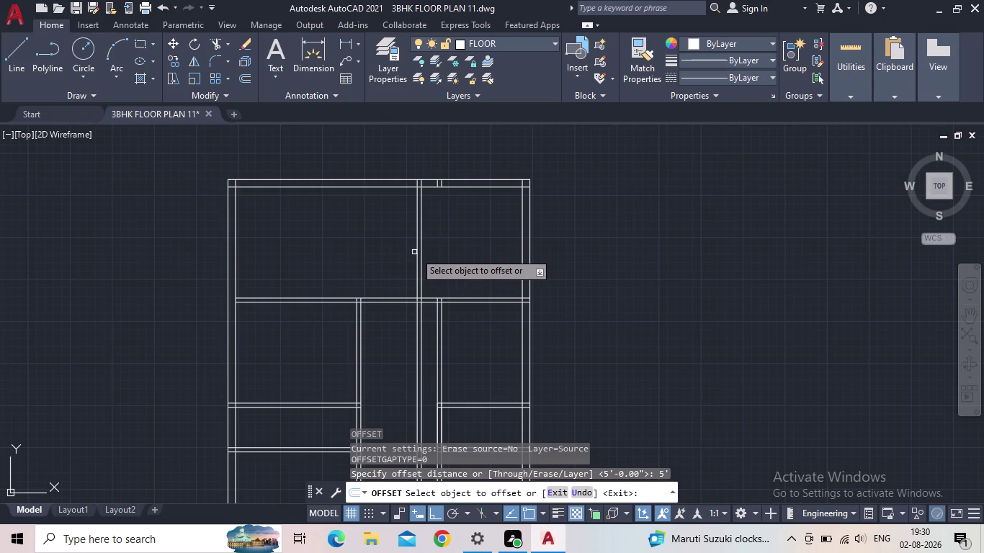
click(417, 252)
click(359, 261)
key(Escape)
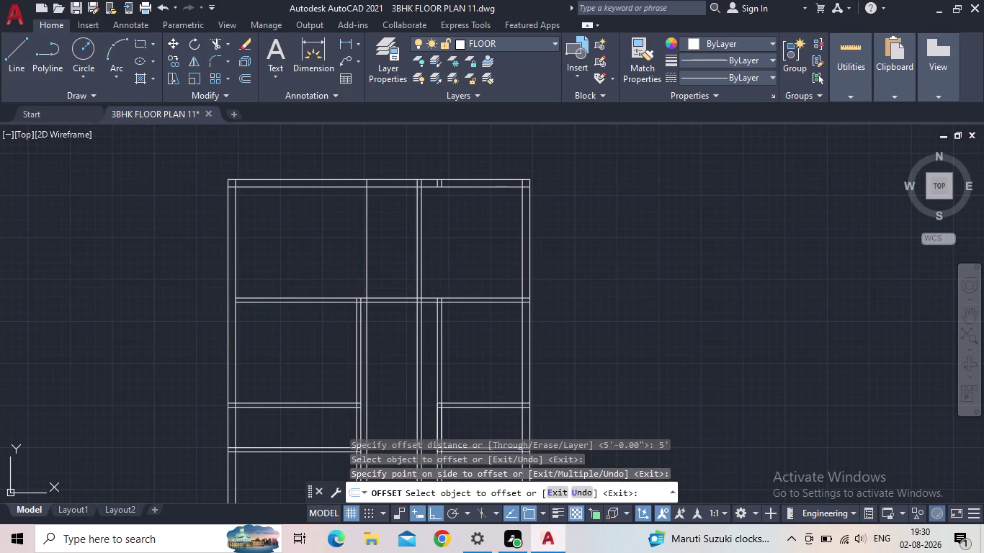
Offset the new wall line 5" to make the wall double-lined.
key(o)
key(Return)
text(5)
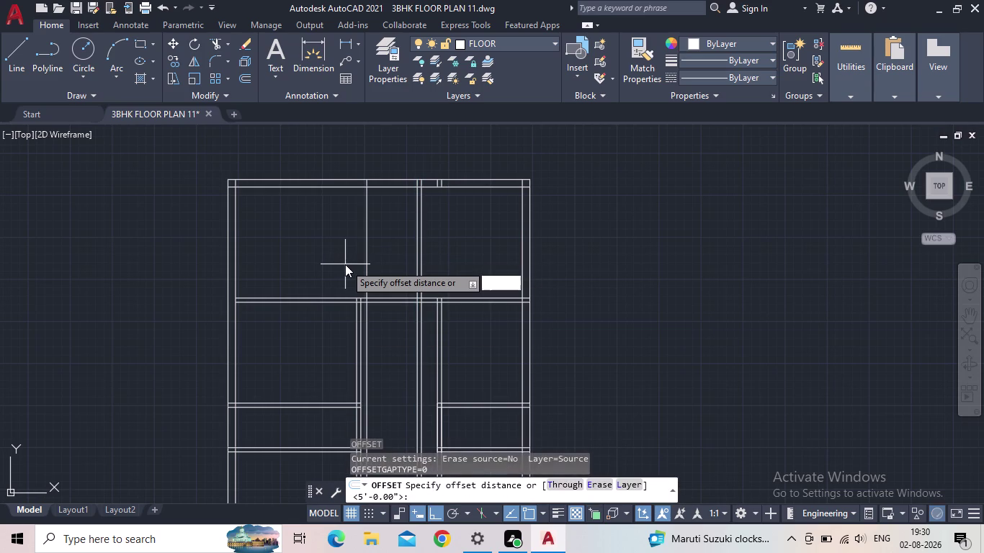
text(")
key(Return)
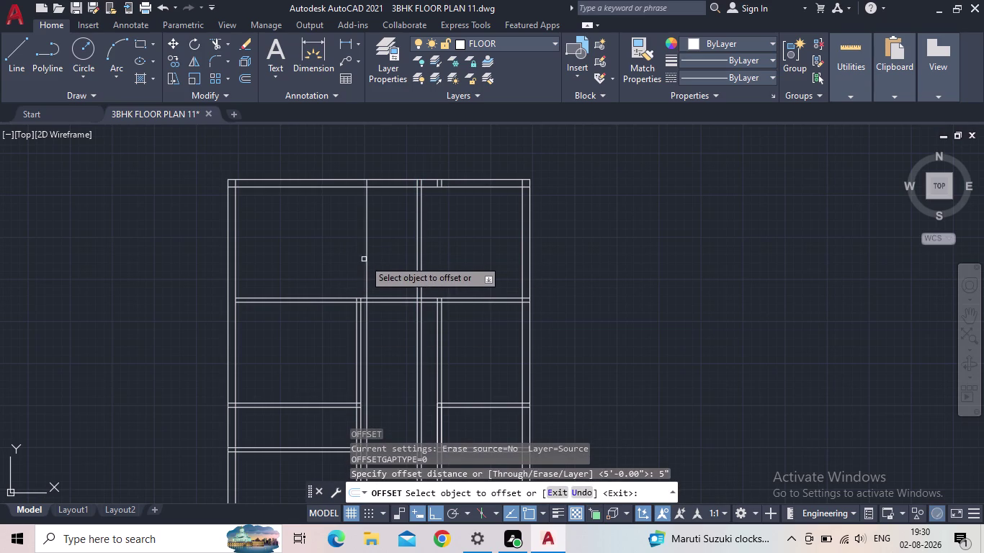
click(368, 258)
click(343, 262)
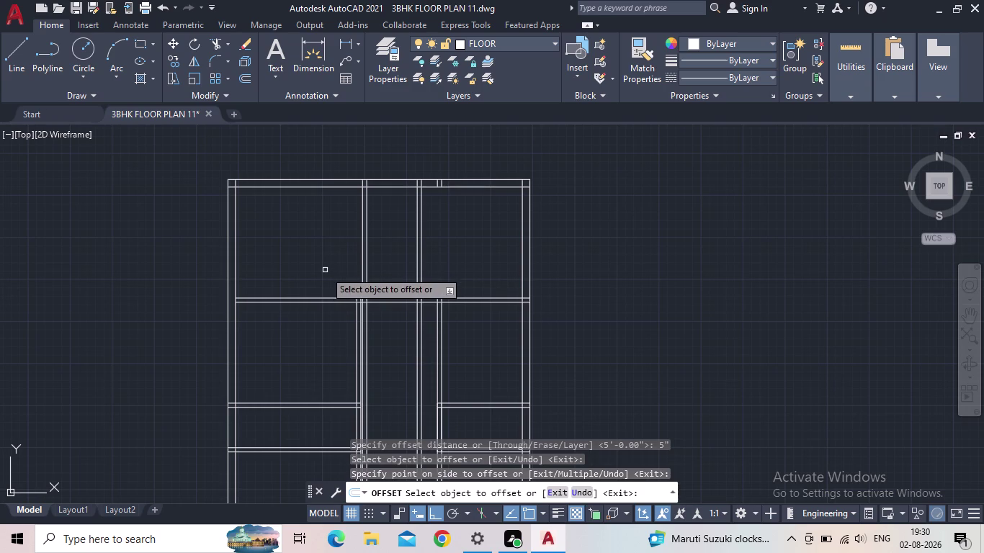
key(Escape)
scroll(up, 3)
middle_drag(364, 303, 280, 227)
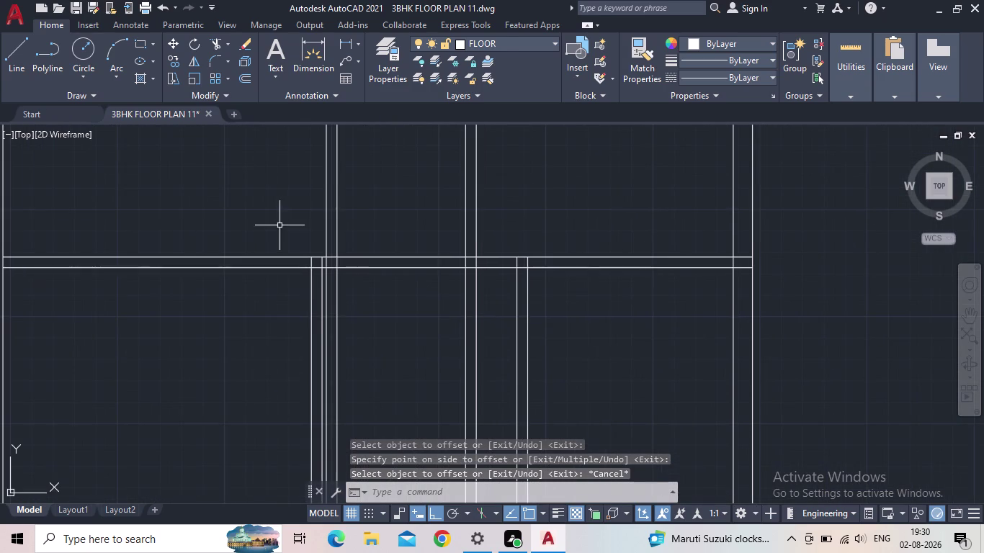
Select and inspect the vertical interior wall line, then clear the selection.
scroll(up, 3)
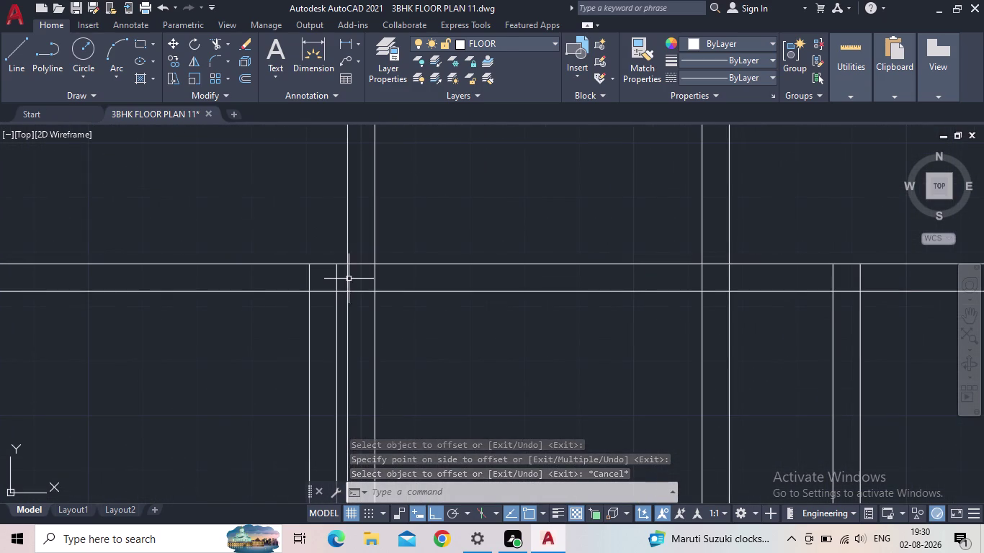
click(348, 279)
click(374, 276)
scroll(down, 3)
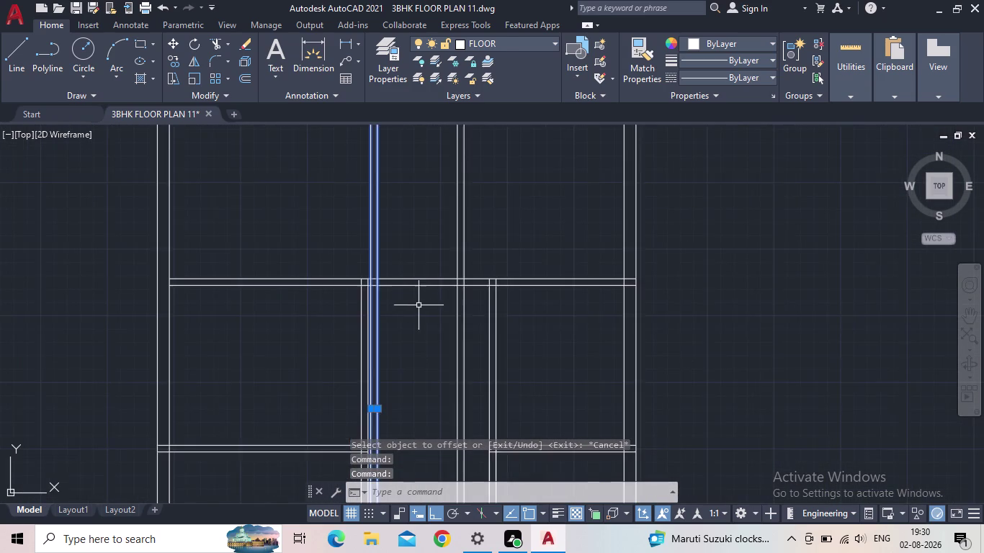
scroll(down, 3)
middle_drag(426, 316, 450, 251)
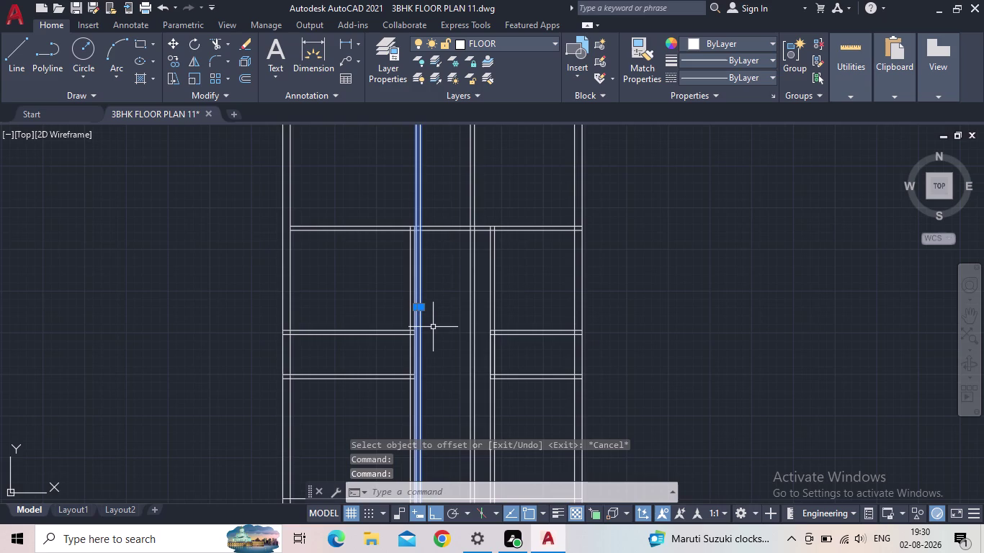
scroll(up, 3)
key(Escape)
scroll(down, 3)
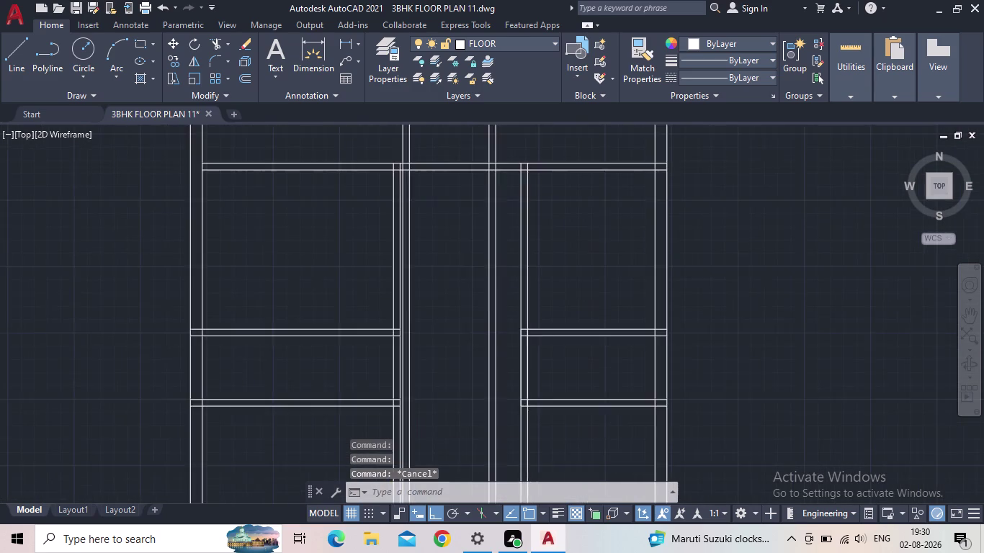
middle_click(426, 326)
scroll(up, 3)
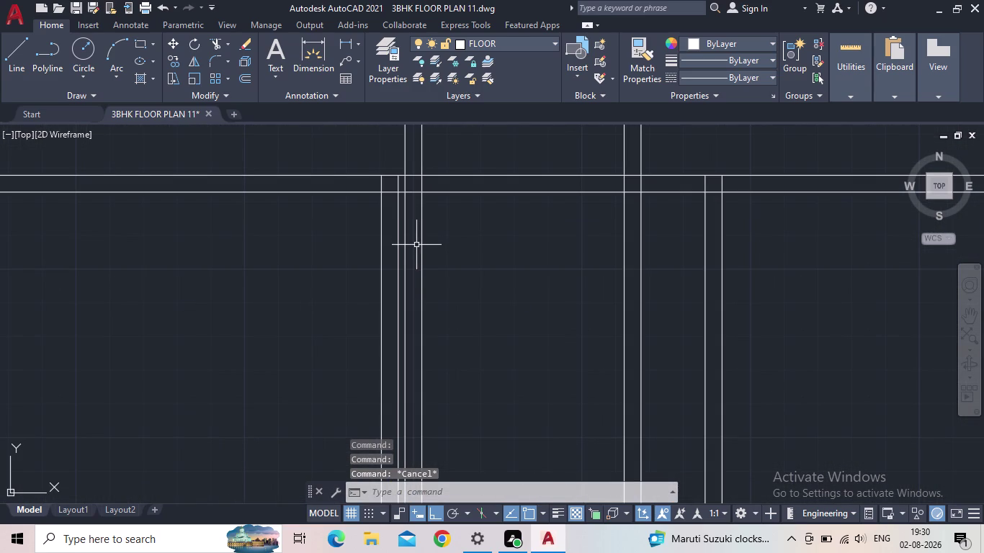
Fence-trim the overlapping wall lines at the partition's top junction with TR.
key(t)
key(r)
key(space)
click(427, 246)
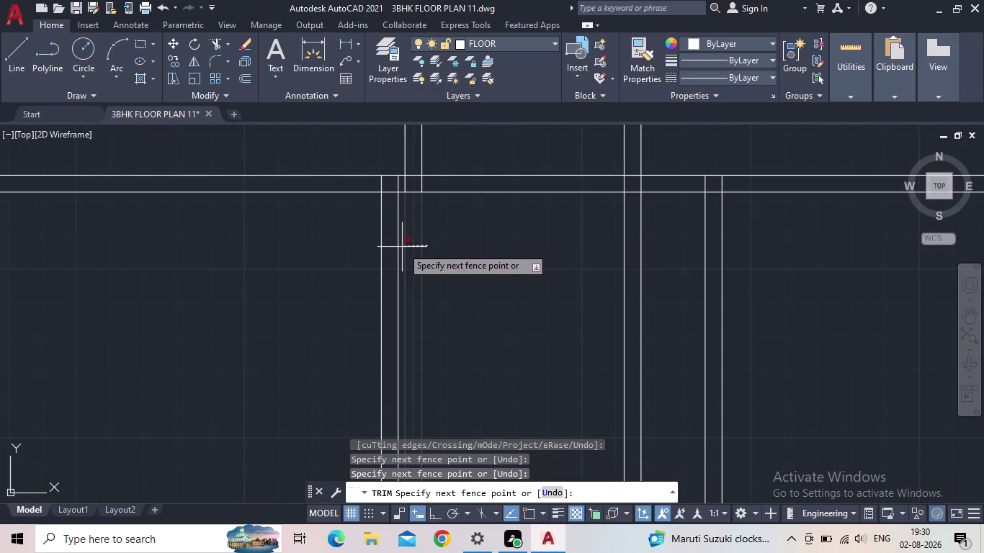
click(402, 247)
scroll(up, 3)
drag(506, 183, 476, 183)
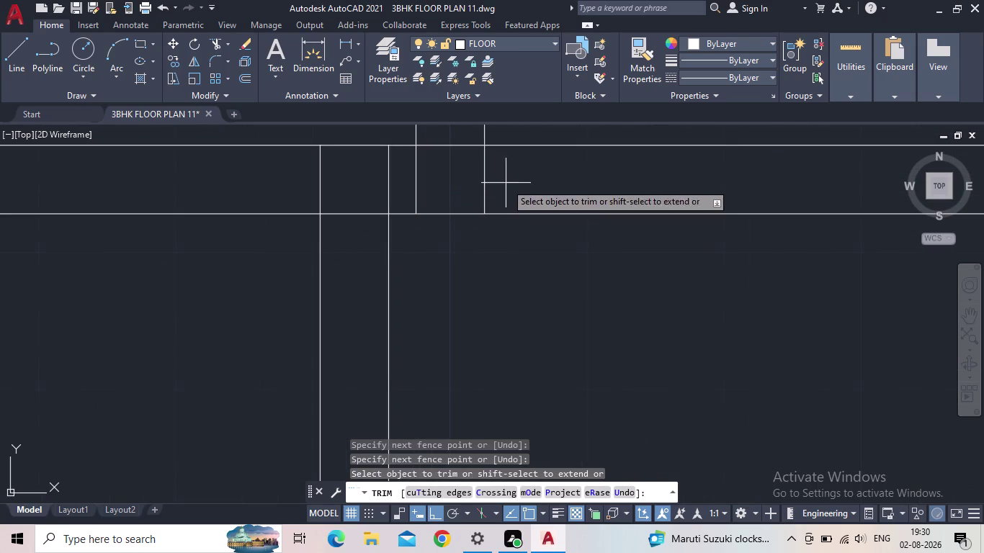
drag(477, 183, 412, 185)
scroll(down, 3)
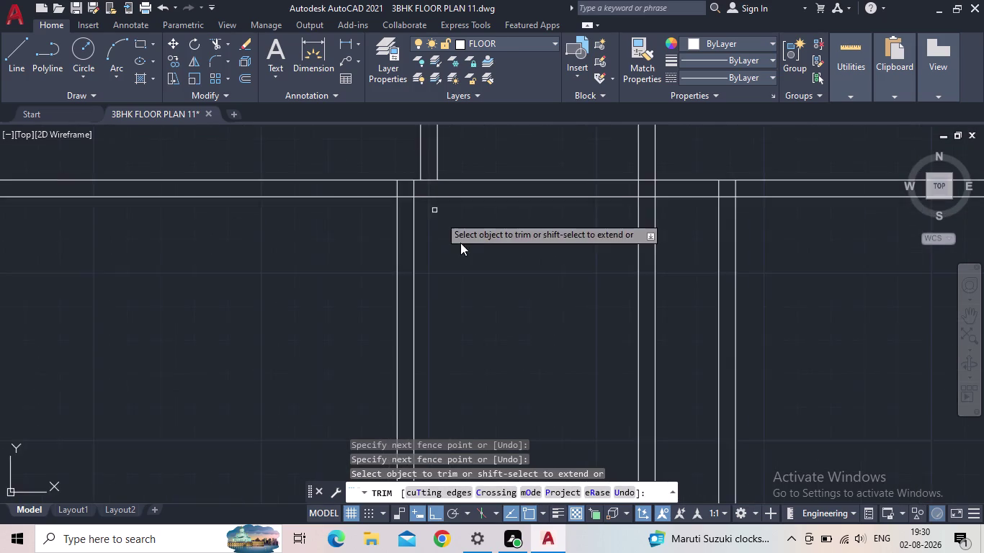
scroll(down, 3)
middle_drag(475, 314, 461, 170)
scroll(up, 3)
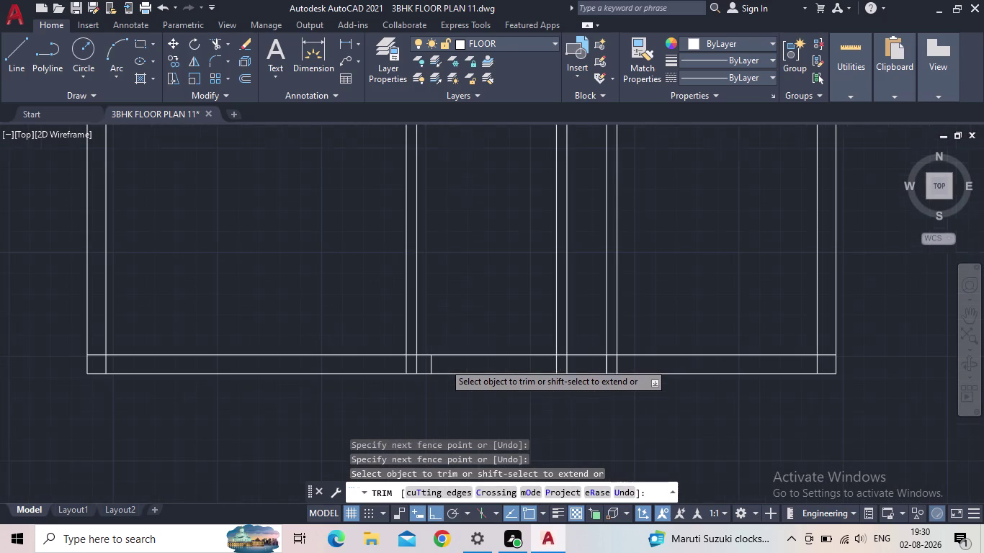
Trim the wall lines crossing the bottom wall and review the cleaned junctions.
click(442, 369)
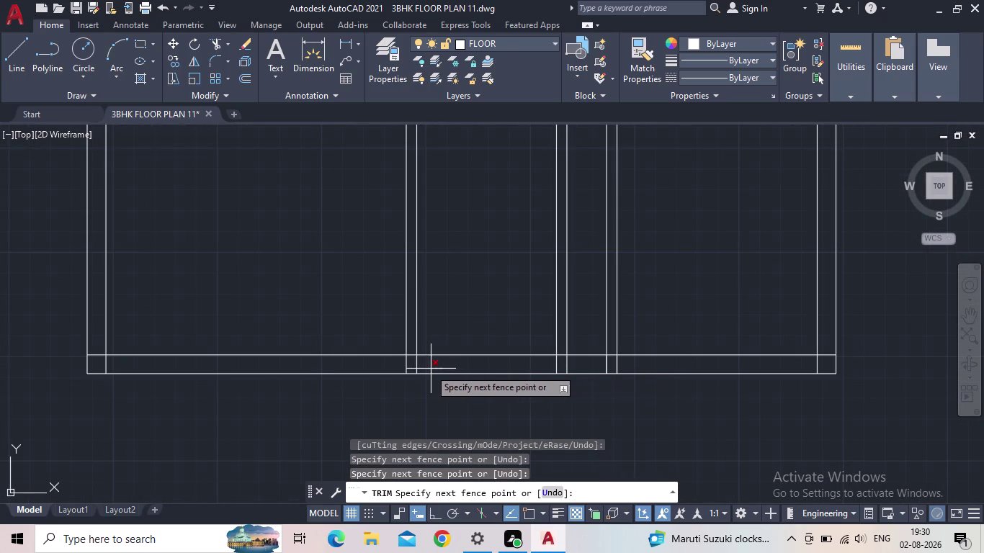
click(428, 369)
scroll(down, 3)
middle_drag(443, 252, 456, 316)
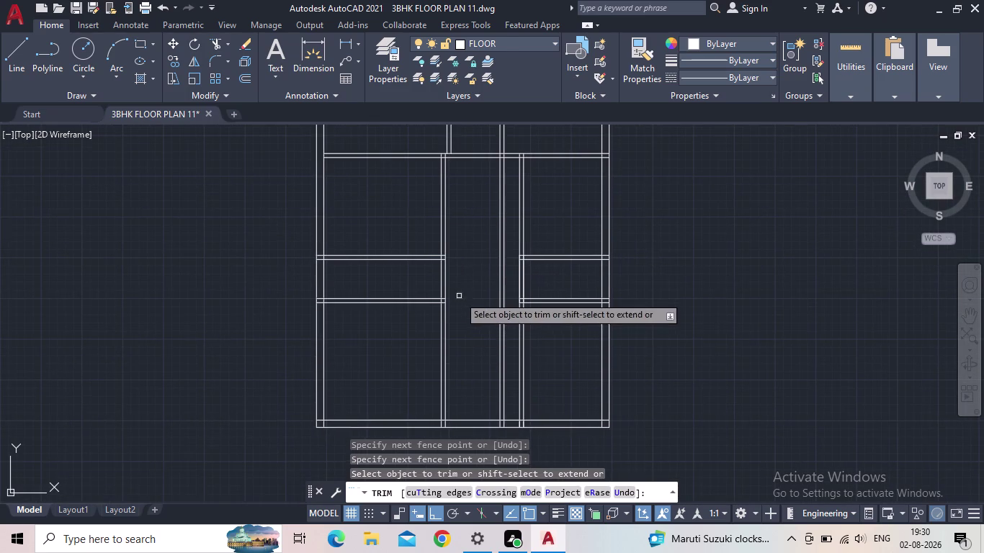
middle_drag(456, 240, 441, 310)
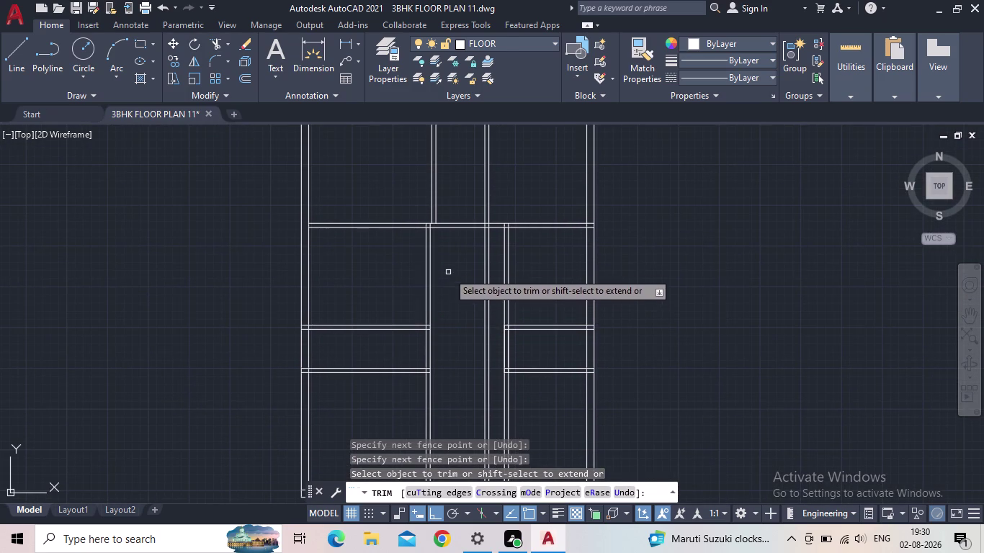
middle_drag(447, 263, 450, 344)
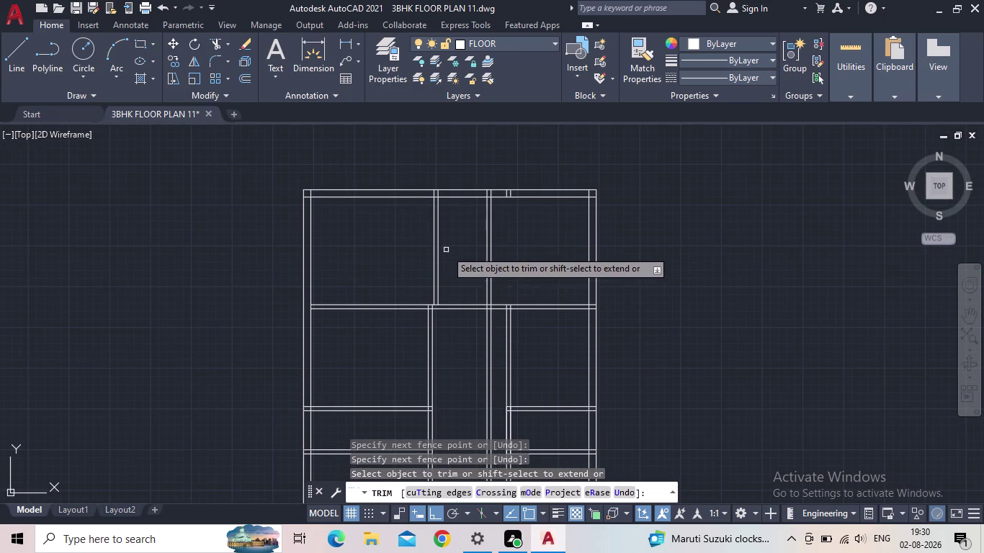
key(Escape)
click(343, 38)
Measure the 5' gap with a linear dimension, then discard it.
scroll(up, 3)
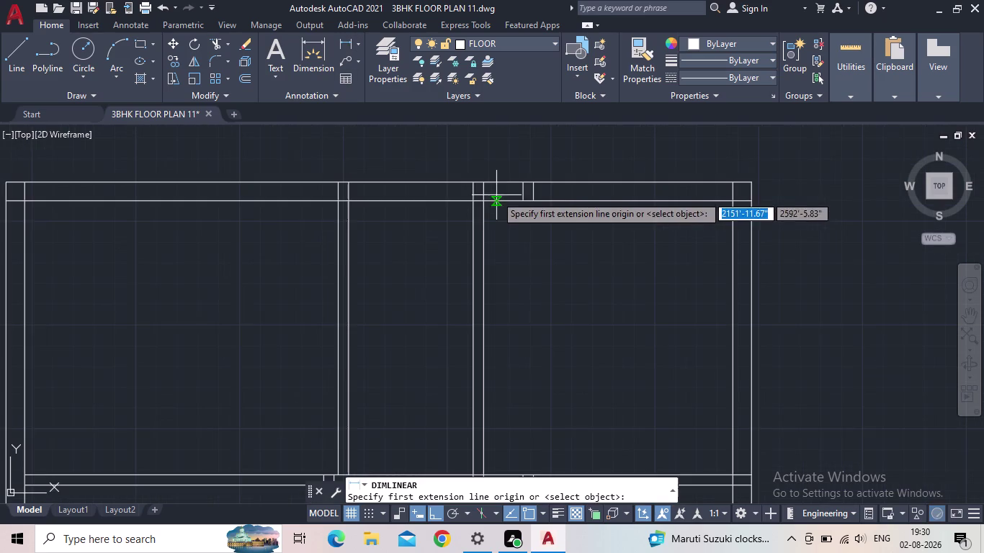
click(473, 206)
click(347, 202)
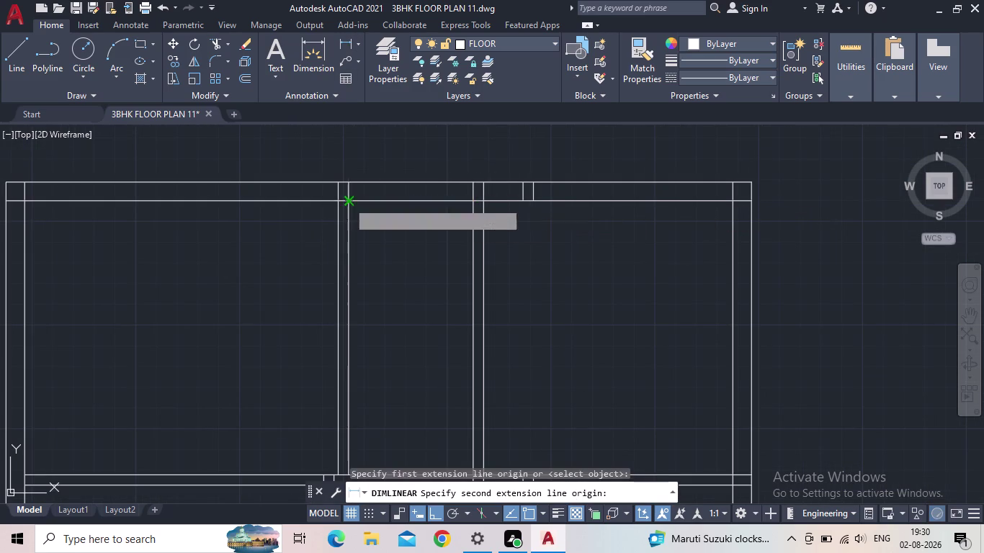
scroll(up, 3)
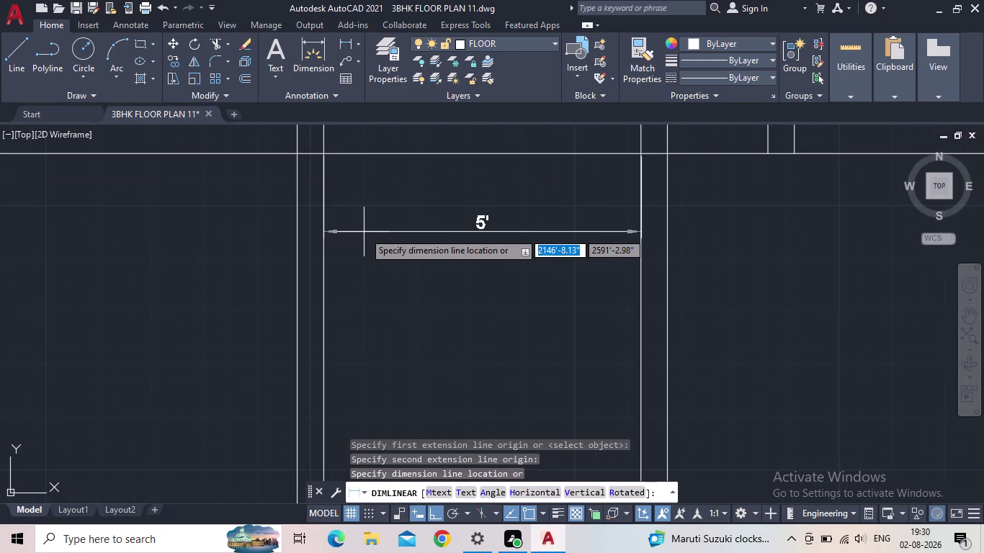
key(Escape)
scroll(down, 3)
middle_drag(452, 269, 433, 217)
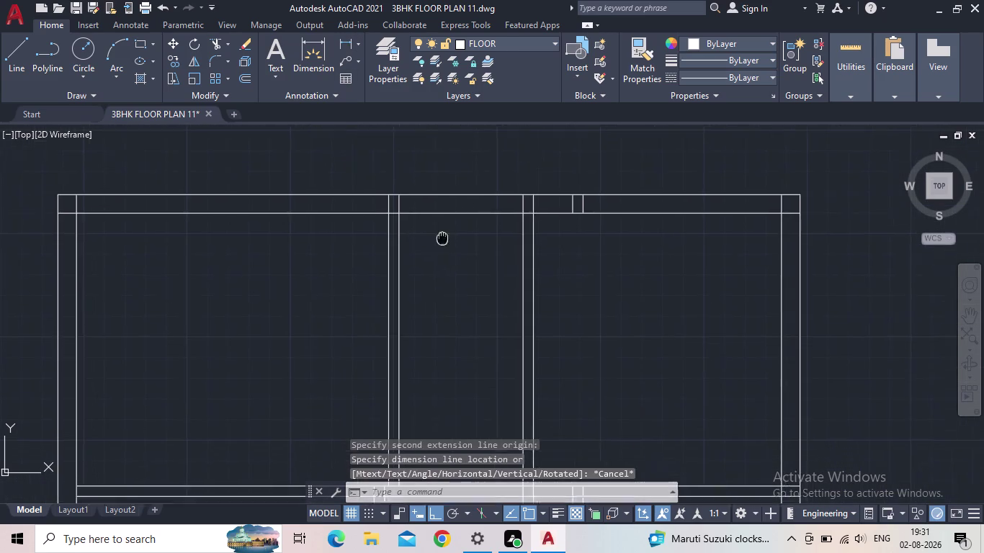
middle_drag(433, 217, 427, 199)
scroll(down, 3)
scroll(up, 3)
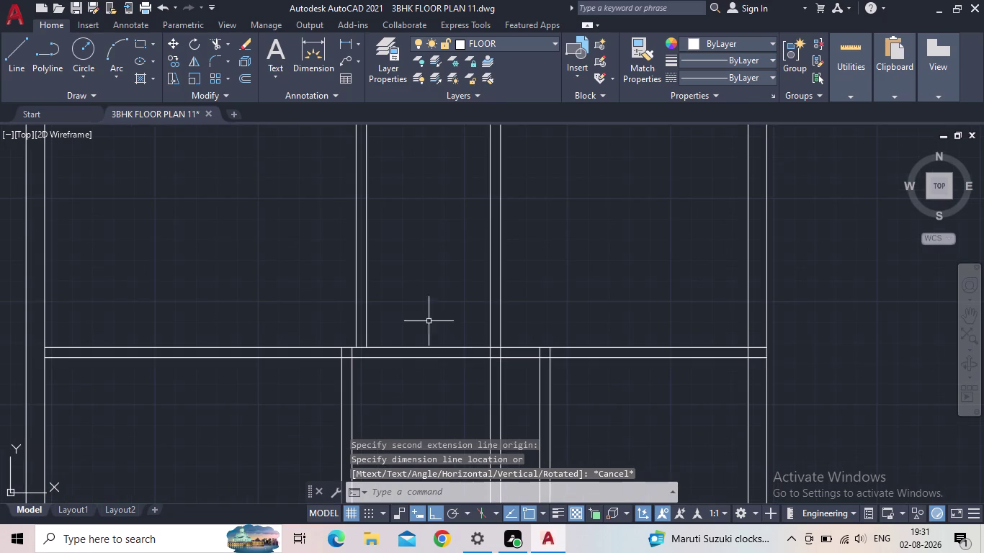
middle_drag(427, 316, 424, 450)
scroll(down, 3)
Offset the top wall line 7'6" downward to create a new line.
key(o)
key(Return)
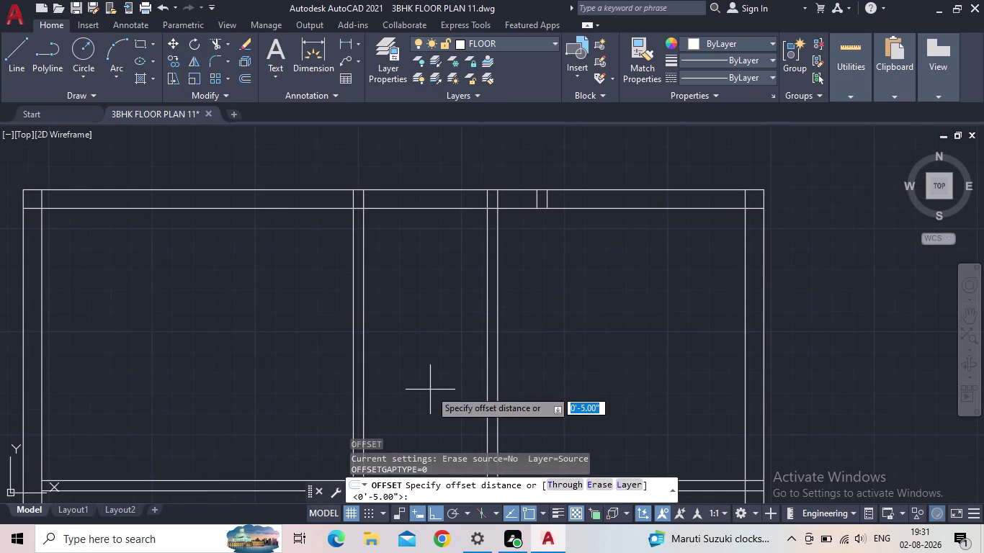
text(7)
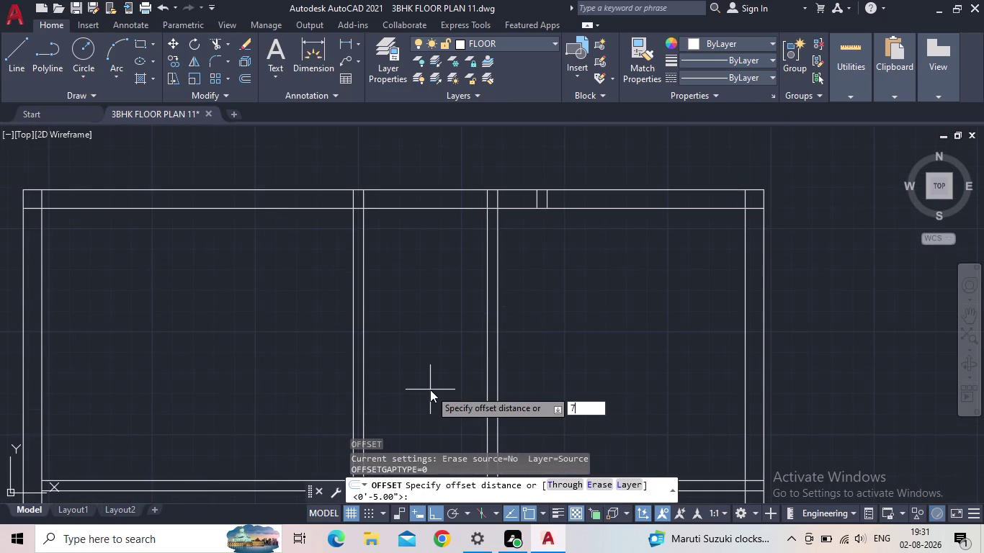
text('6")
key(Return)
click(399, 207)
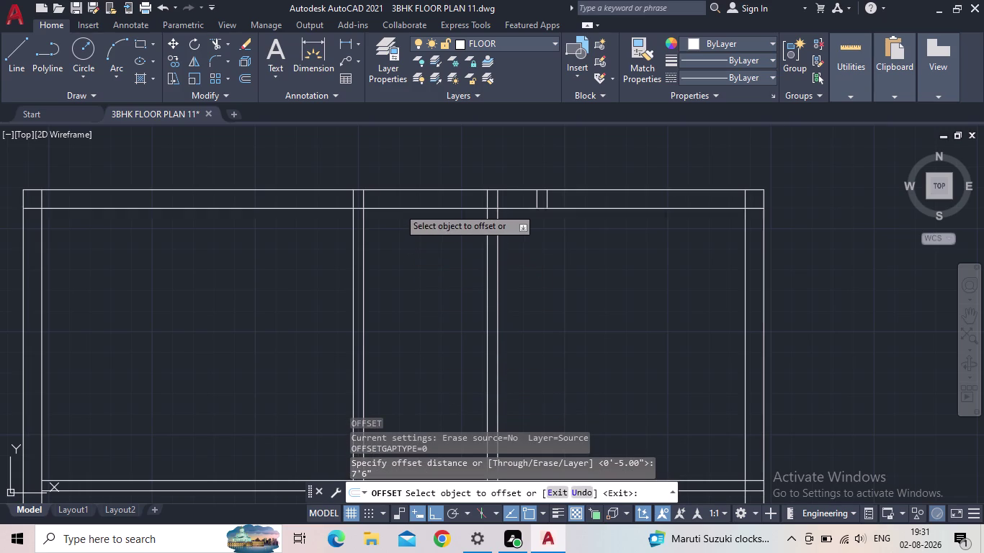
click(416, 279)
key(Escape)
Offset the new line 5" to give the wall its second face.
key(o)
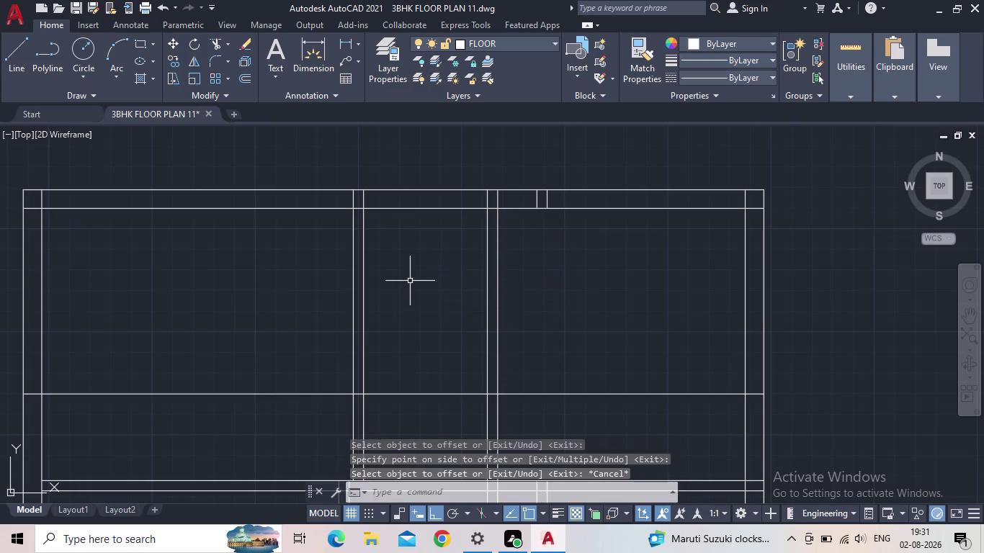
key(Return)
text(5")
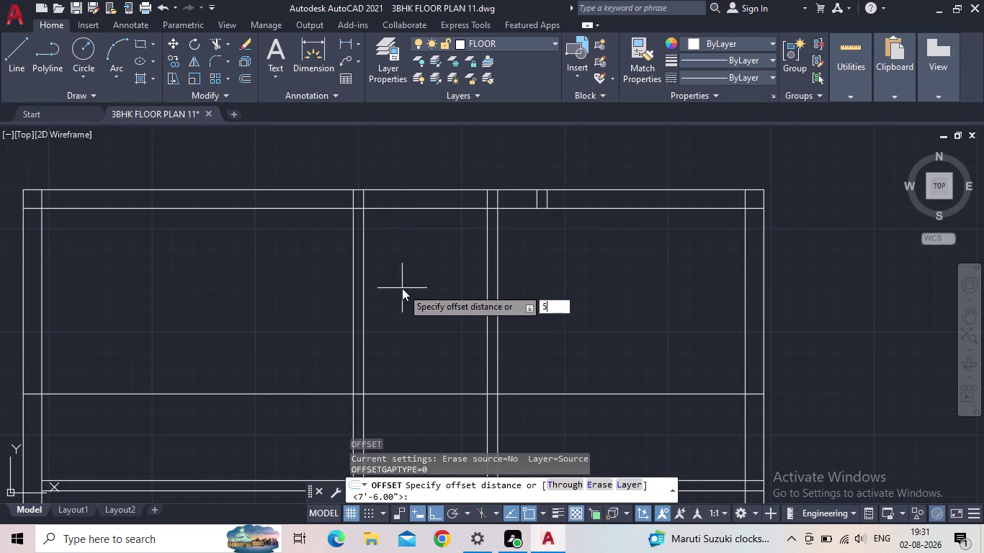
key(Return)
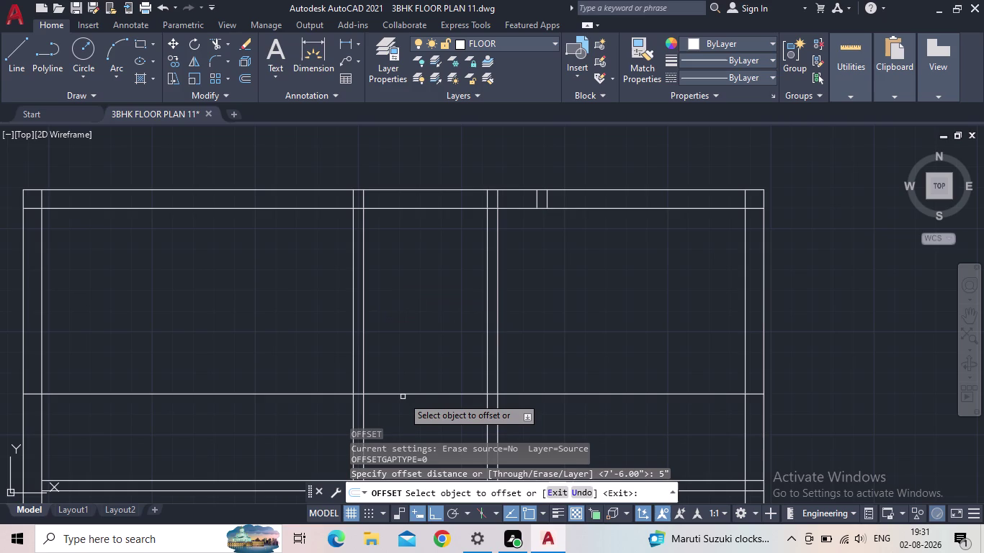
click(402, 394)
click(396, 414)
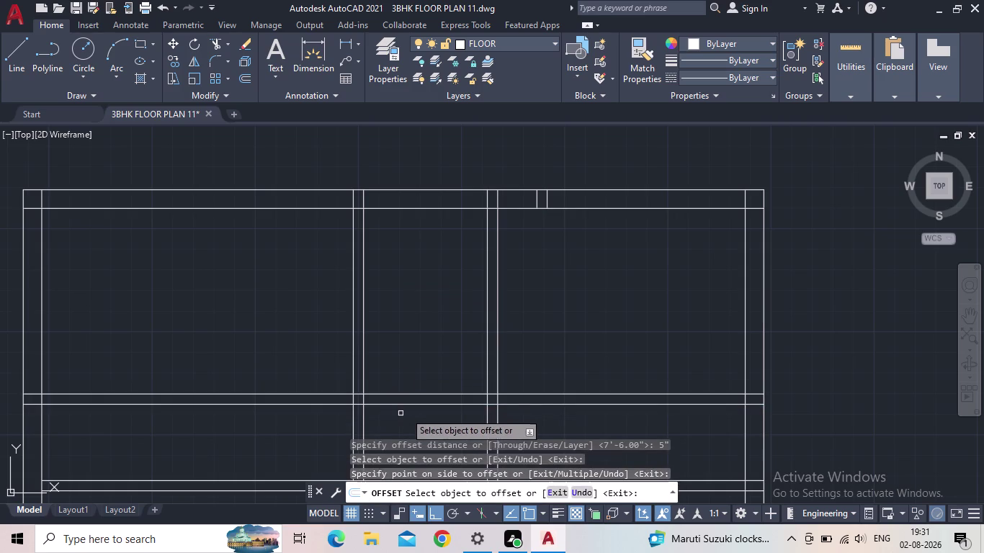
scroll(down, 3)
middle_drag(412, 396, 338, 314)
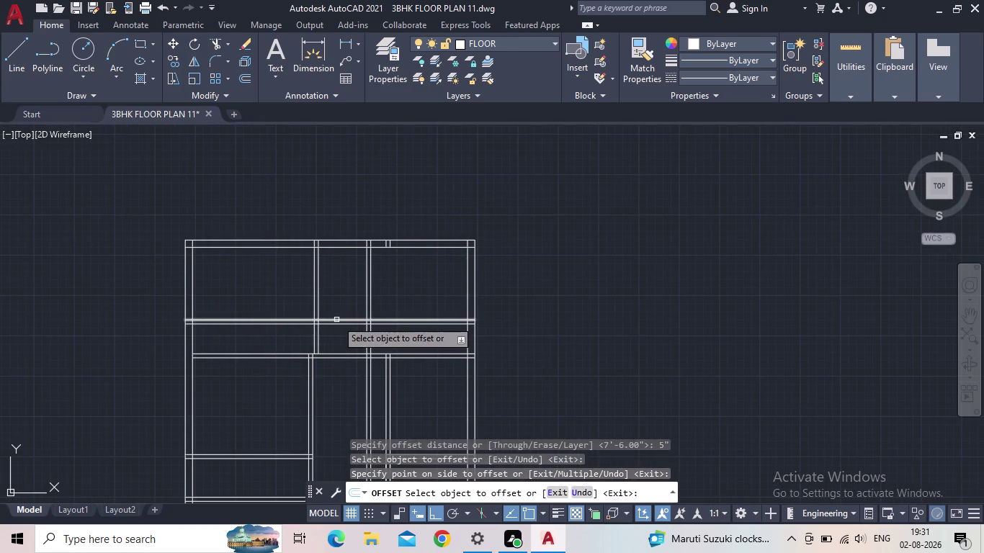
key(Escape)
scroll(up, 3)
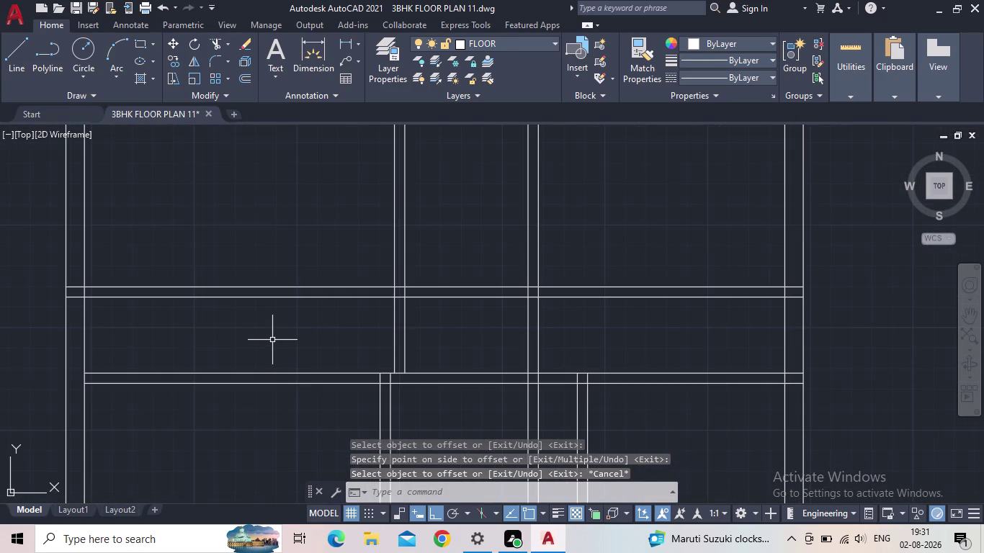
Fence-trim the crossing wall segments at the corridor junctions with TR.
text(TR)
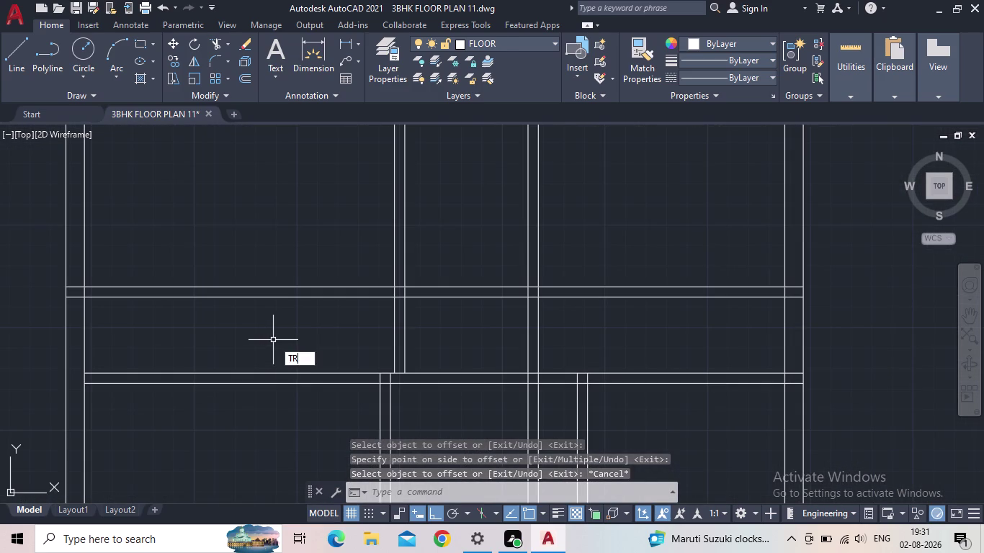
key(Return)
click(276, 339)
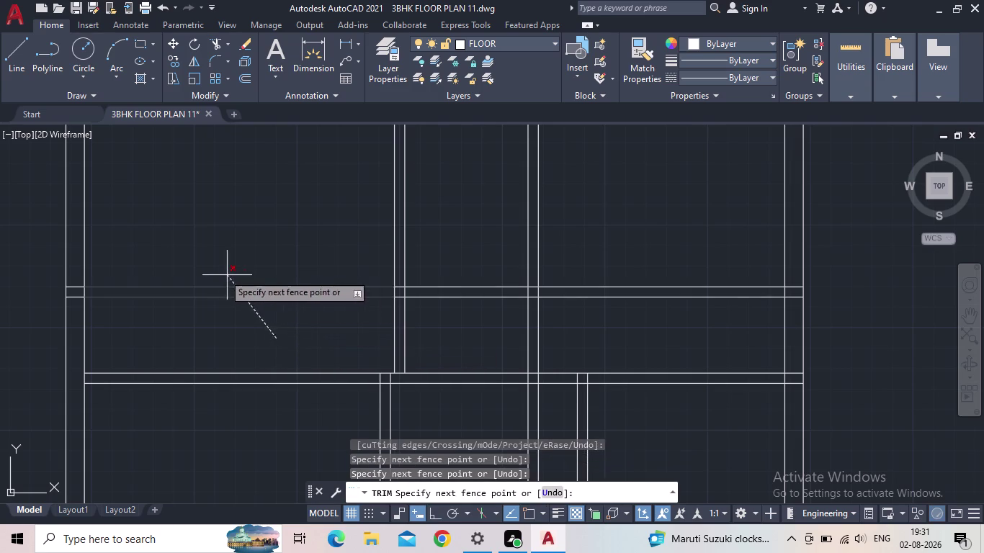
click(223, 272)
drag(626, 317, 613, 295)
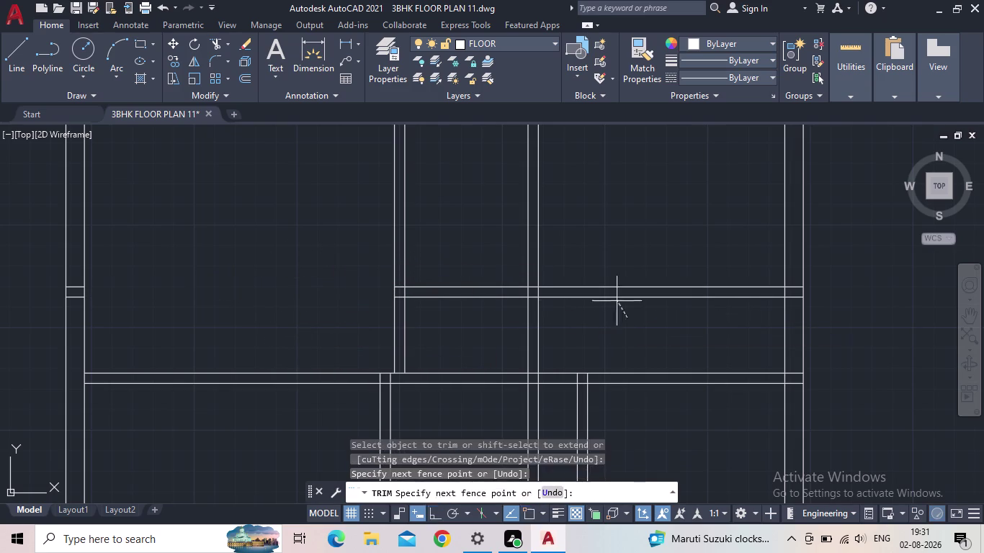
click(597, 264)
click(607, 294)
scroll(down, 3)
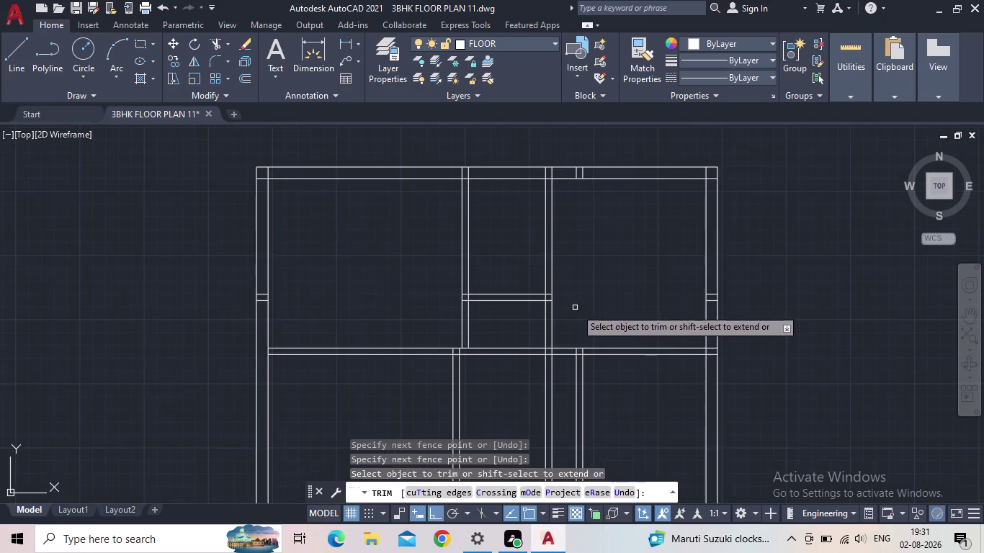
middle_drag(579, 311, 565, 289)
key(Escape)
middle_drag(455, 312, 449, 298)
scroll(up, 3)
scroll(down, 3)
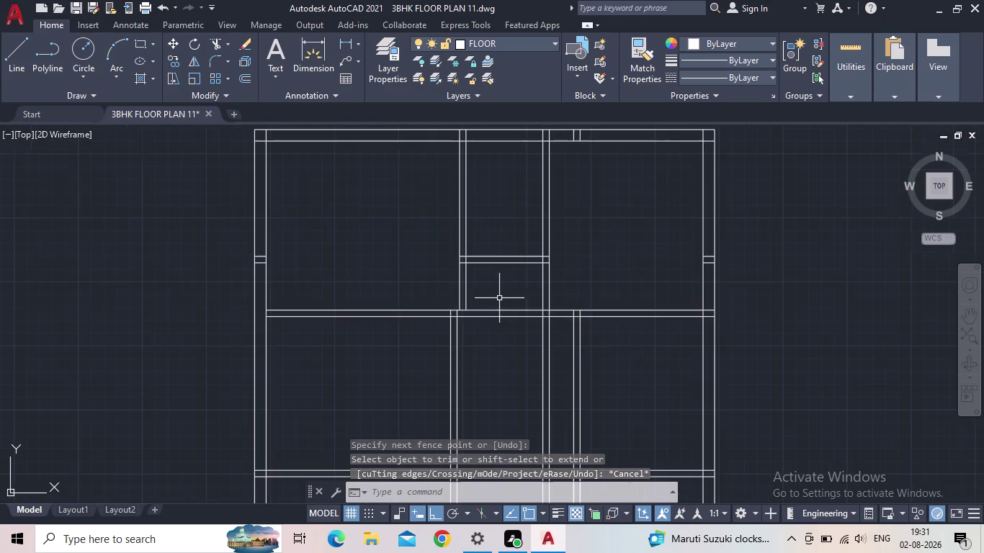
Trim the corridor wall ends at the central junction.
key(t)
key(r)
key(space)
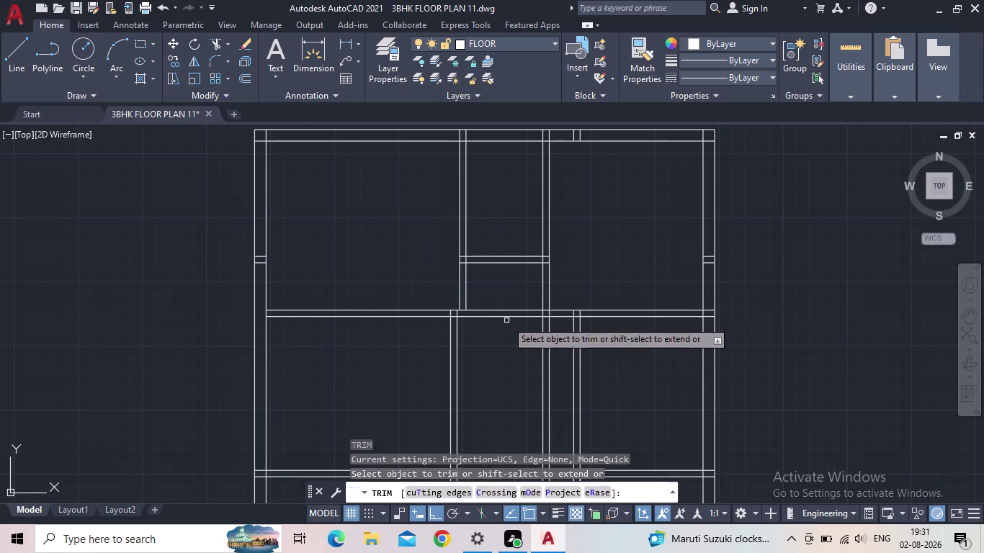
click(507, 331)
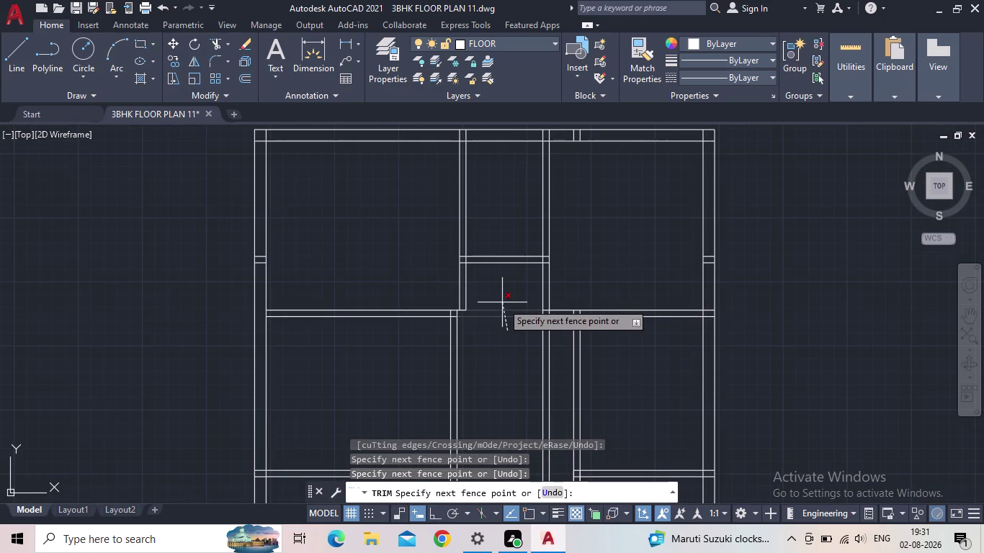
click(502, 303)
scroll(up, 3)
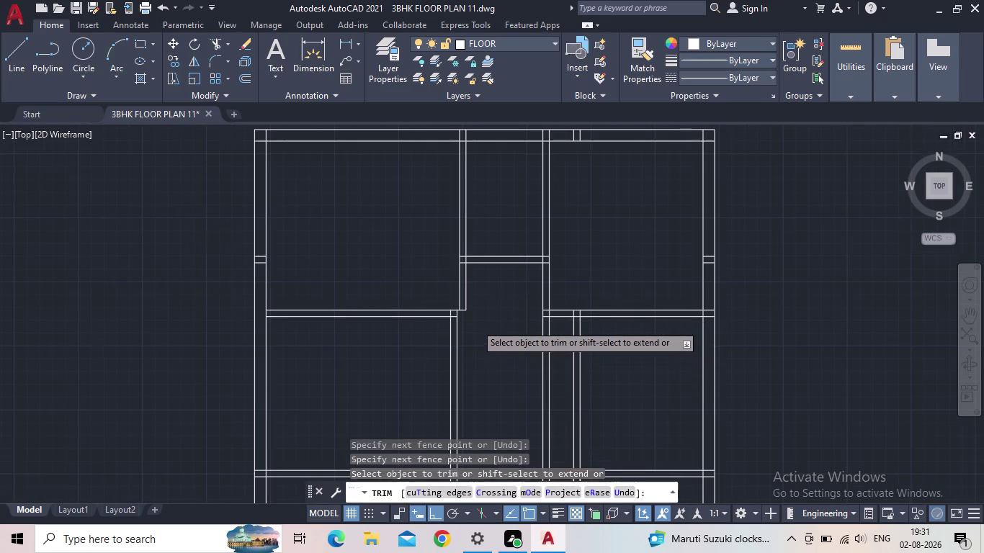
scroll(up, 3)
key(Escape)
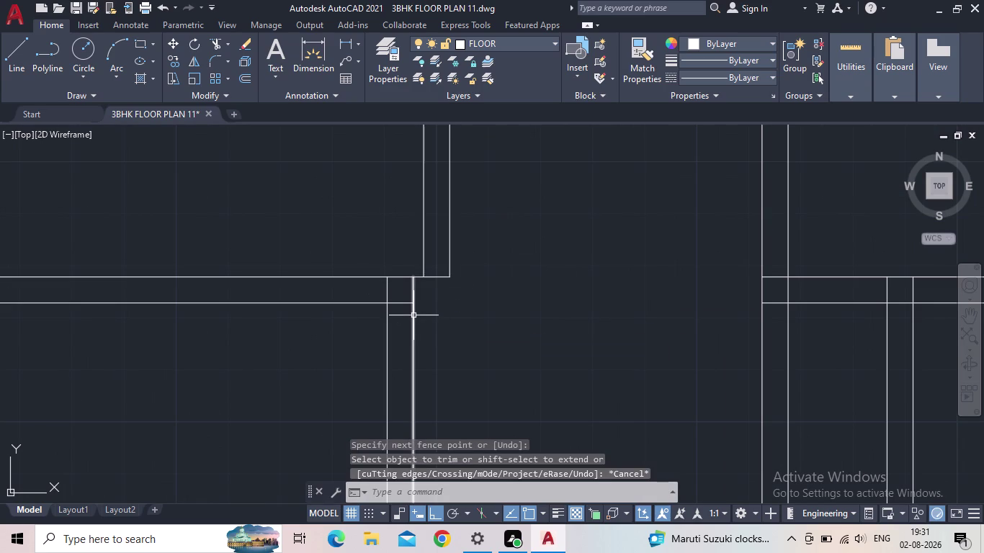
middle_drag(413, 316, 416, 327)
scroll(down, 3)
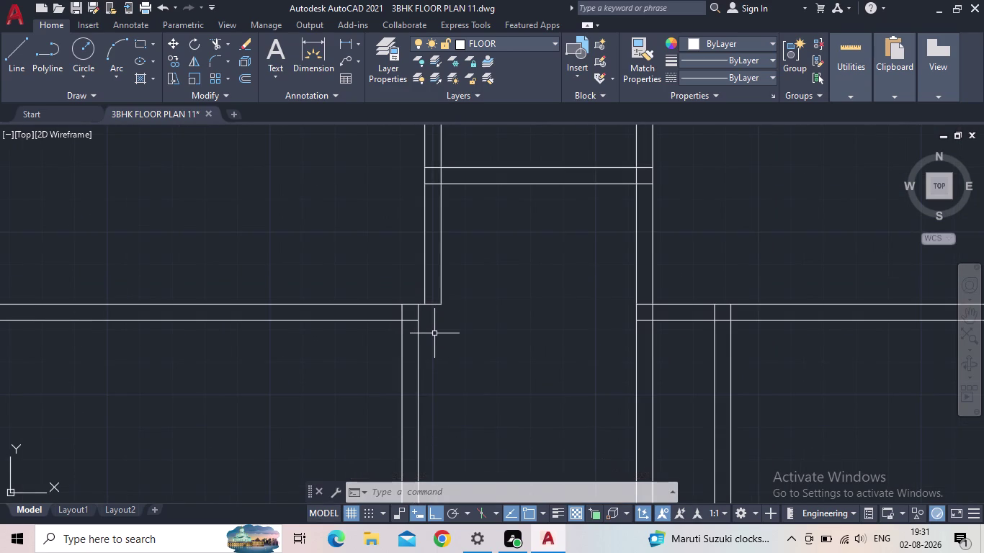
Start a line between two wall points, then cancel it.
key(l)
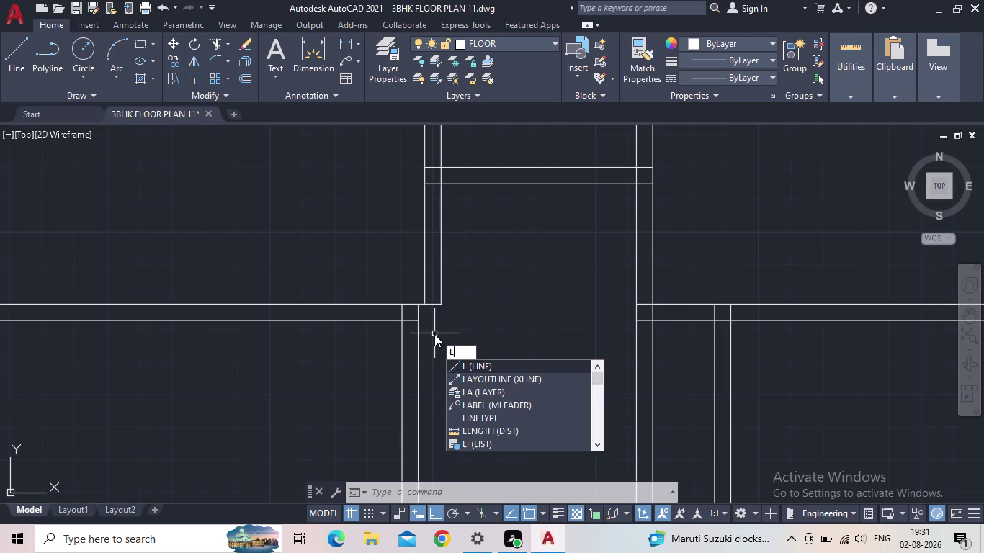
key(space)
scroll(up, 3)
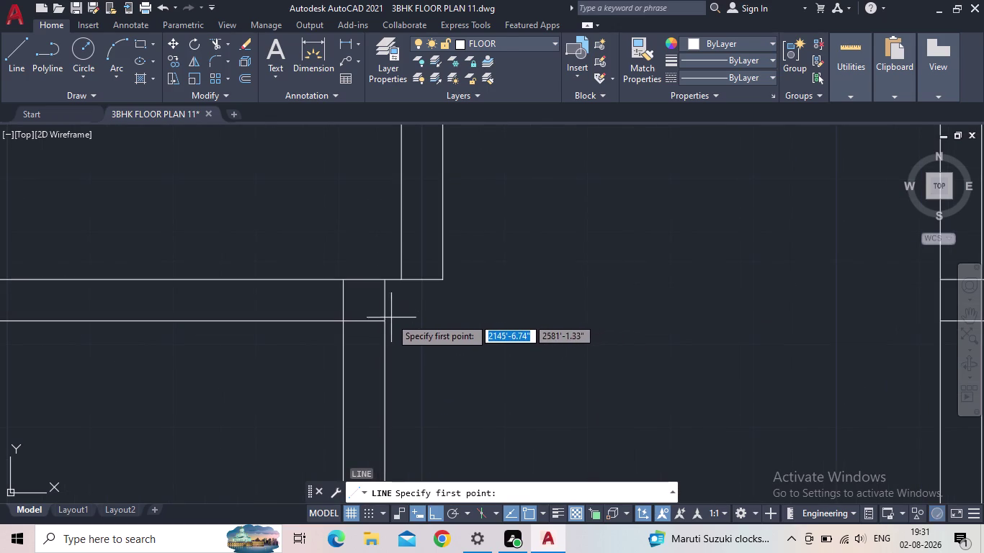
click(385, 325)
click(549, 322)
key(Escape)
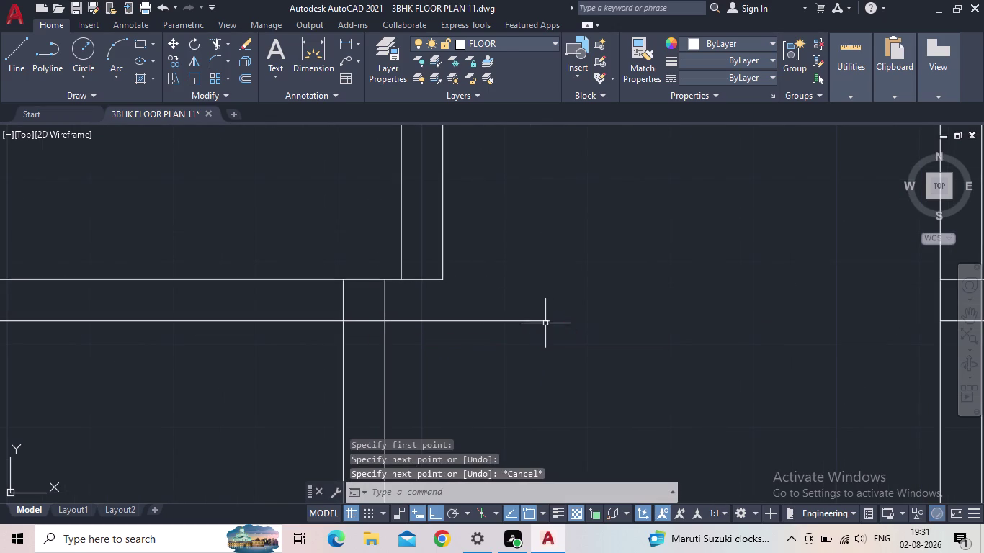
Extend the corridor wall line down to the cross wall.
key(e)
key(x)
key(space)
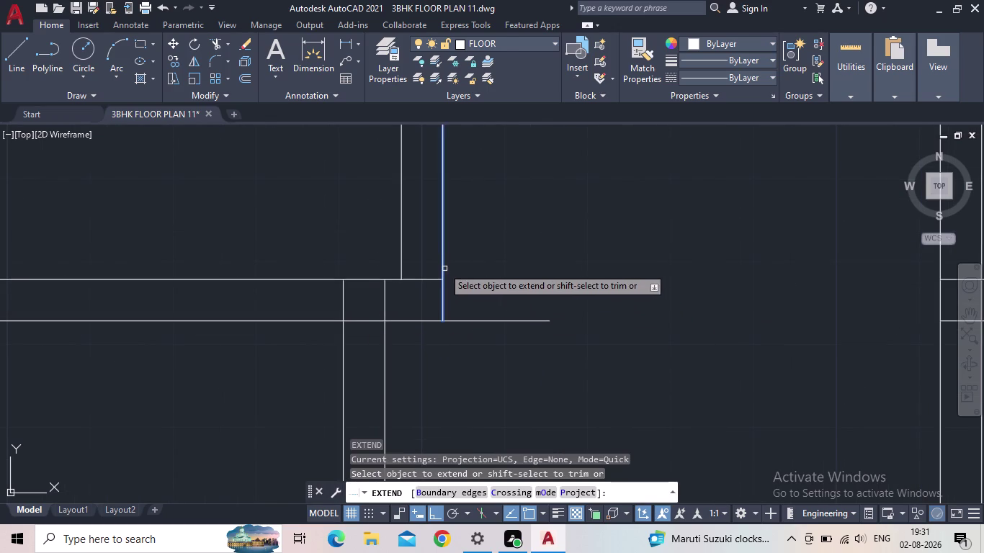
click(442, 267)
key(Escape)
Trim the overlapping wall ends and leftover cross wall segments.
key(t)
key(r)
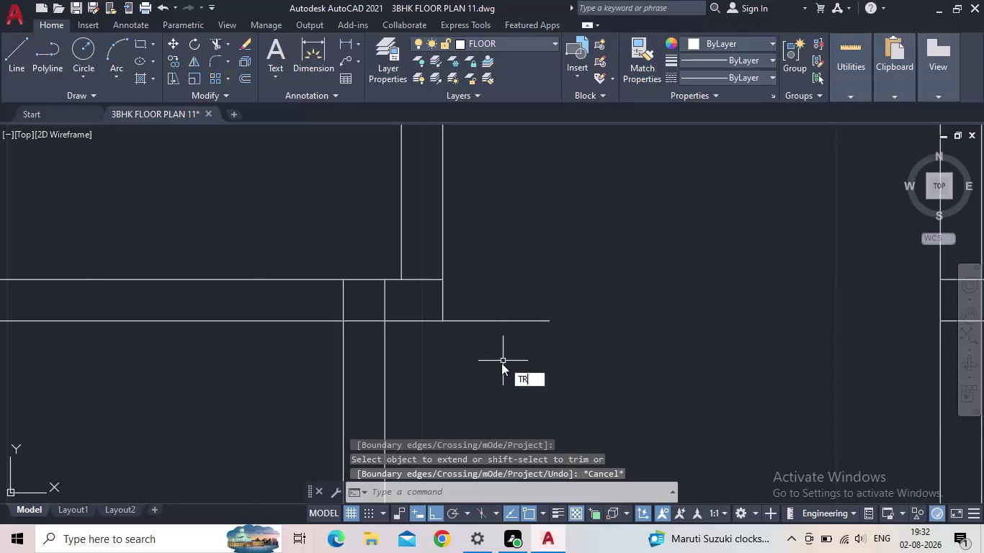
key(space)
drag(500, 364, 498, 351)
click(482, 289)
drag(407, 306, 387, 306)
drag(363, 306, 348, 306)
drag(396, 306, 321, 310)
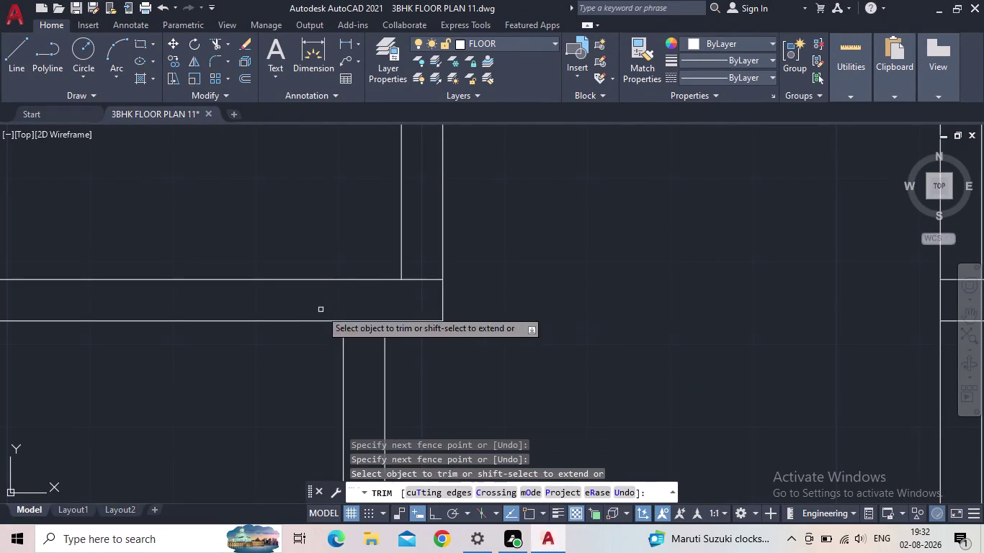
drag(422, 292, 422, 249)
scroll(down, 3)
scroll(down, 3)
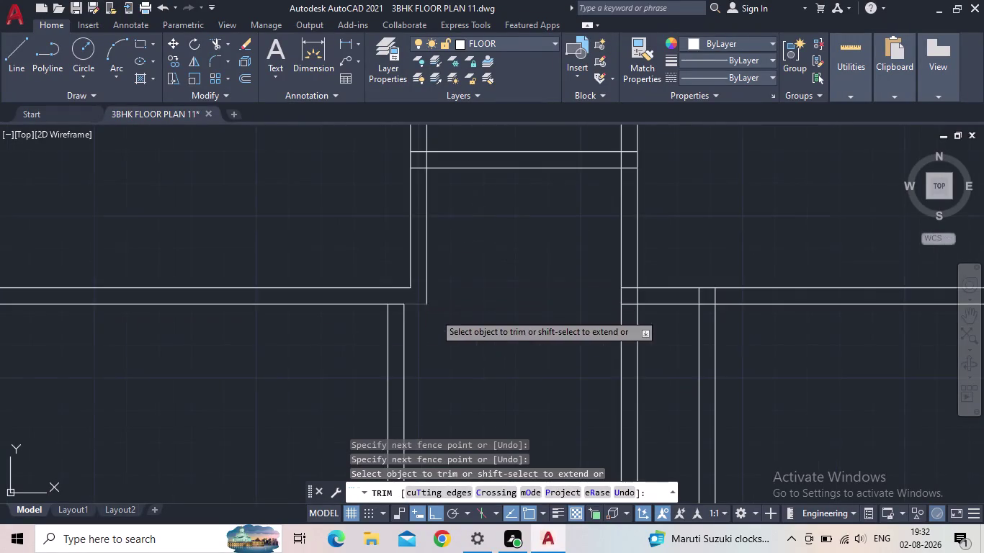
middle_drag(466, 329, 476, 345)
key(Escape)
Pan and zoom to show the whole floor plan centered.
scroll(up, 3)
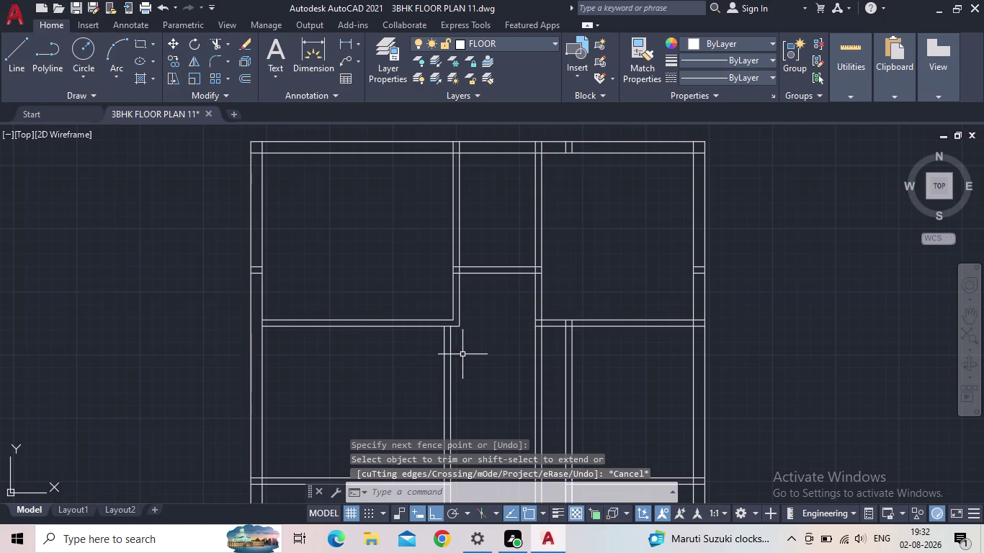
middle_click(474, 370)
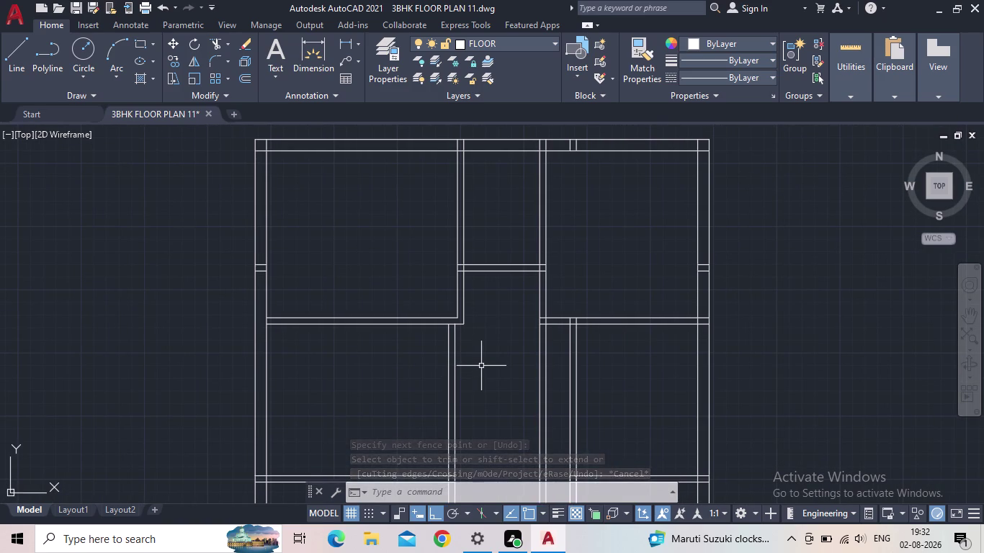
scroll(down, 3)
middle_drag(491, 374, 533, 347)
scroll(up, 3)
middle_click(561, 334)
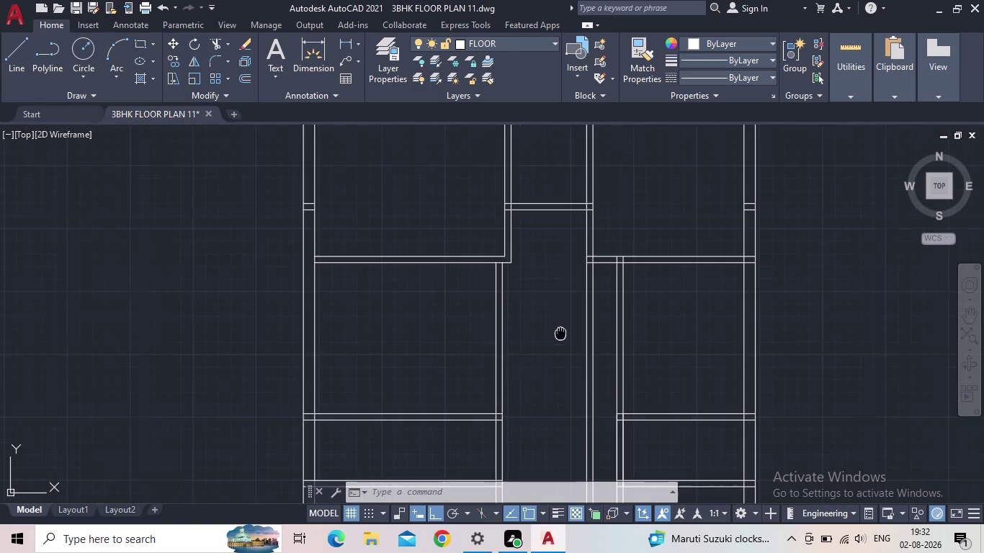
scroll(down, 3)
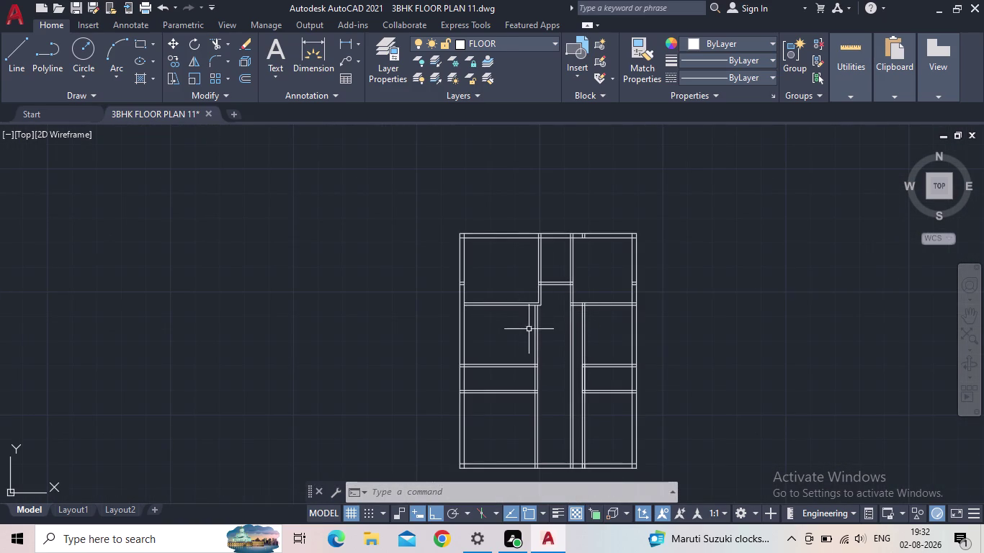
scroll(up, 3)
middle_drag(562, 311, 564, 301)
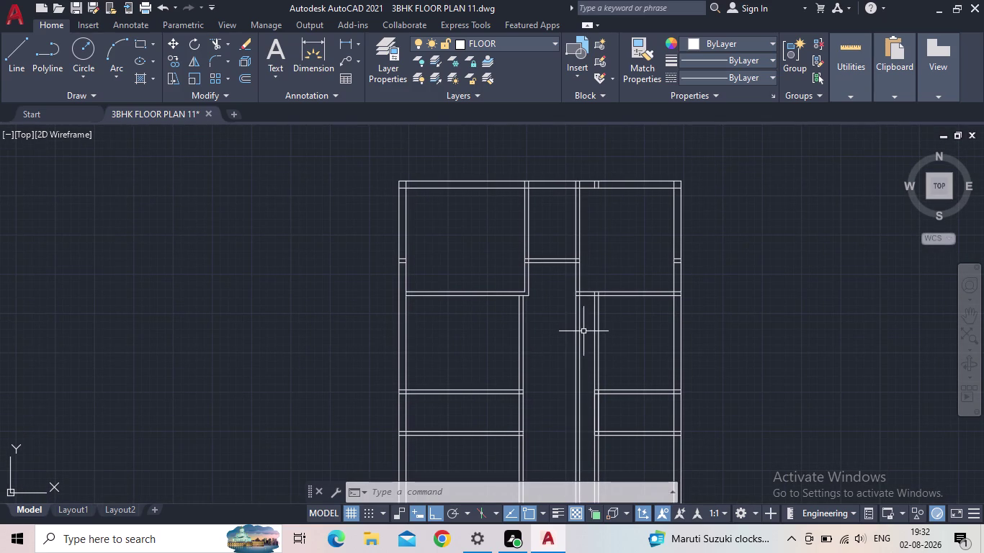
Trim the corridor's right wall ends with a fence across them.
key(t)
key(r)
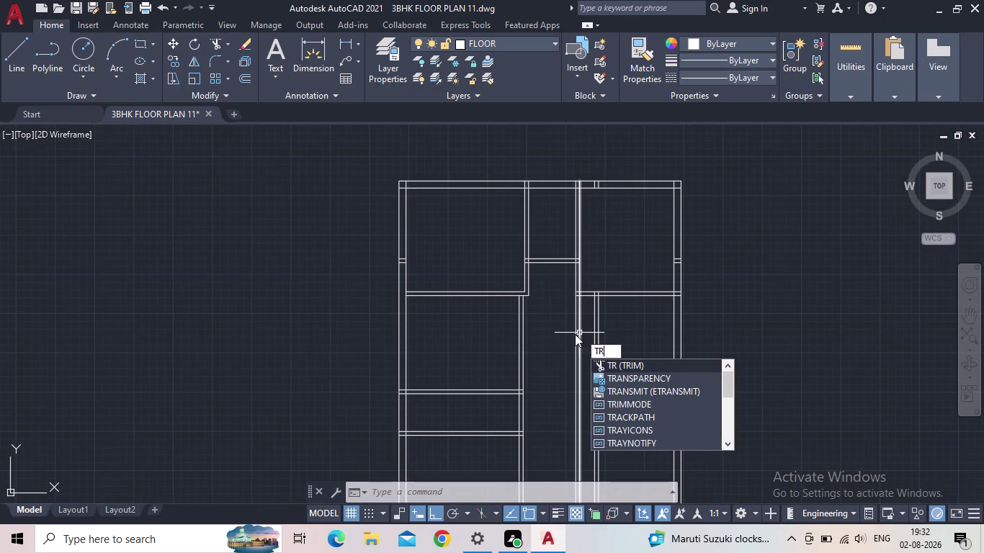
key(space)
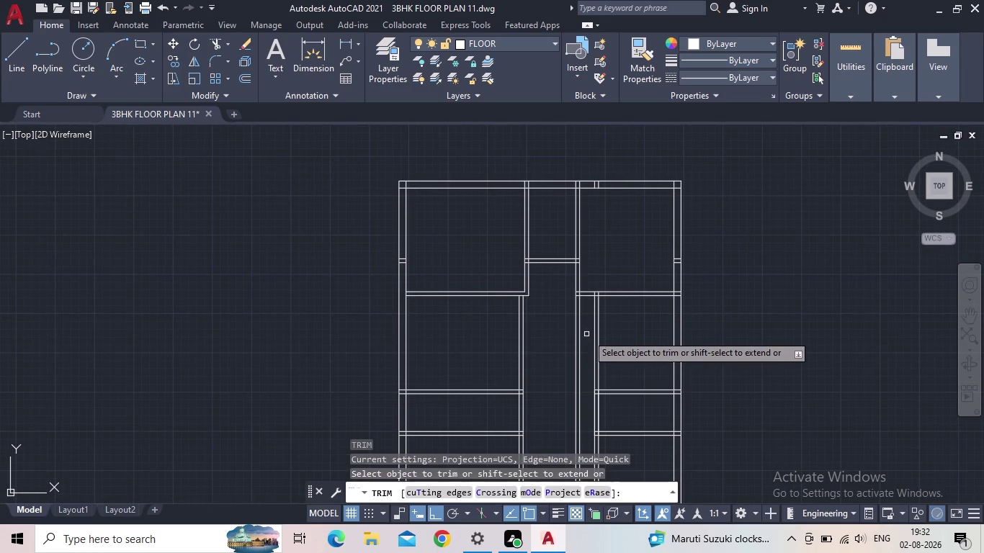
drag(588, 334, 559, 335)
scroll(down, 3)
middle_drag(566, 340, 579, 281)
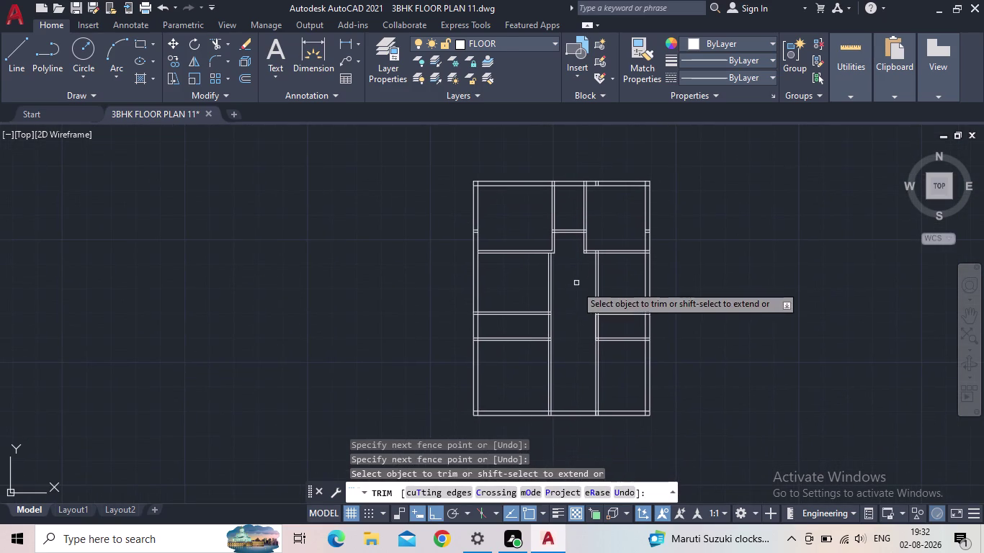
key(Escape)
scroll(up, 3)
middle_drag(572, 281, 606, 203)
scroll(down, 3)
middle_drag(590, 286, 604, 342)
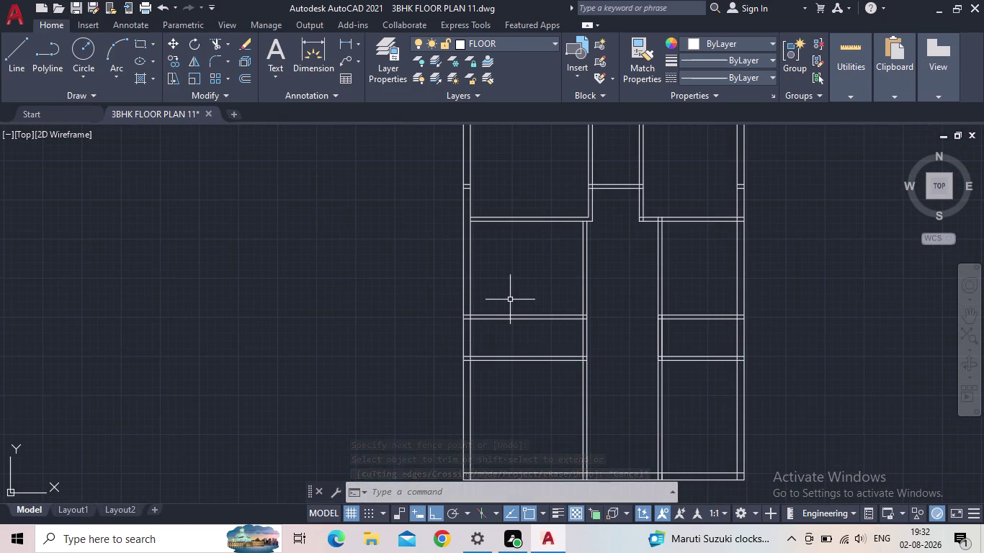
Offset the left wall line 5' into the plan.
key(o)
key(Return)
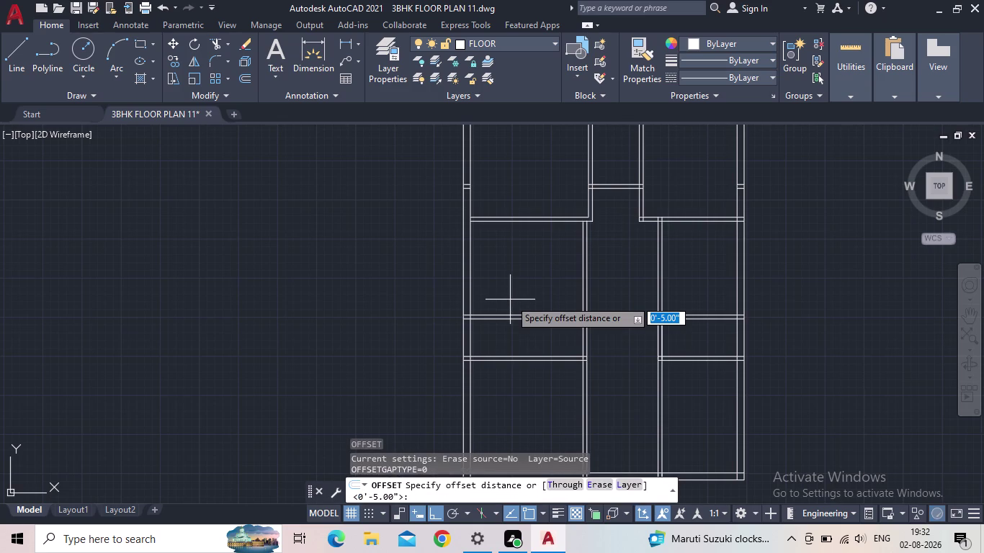
text(5')
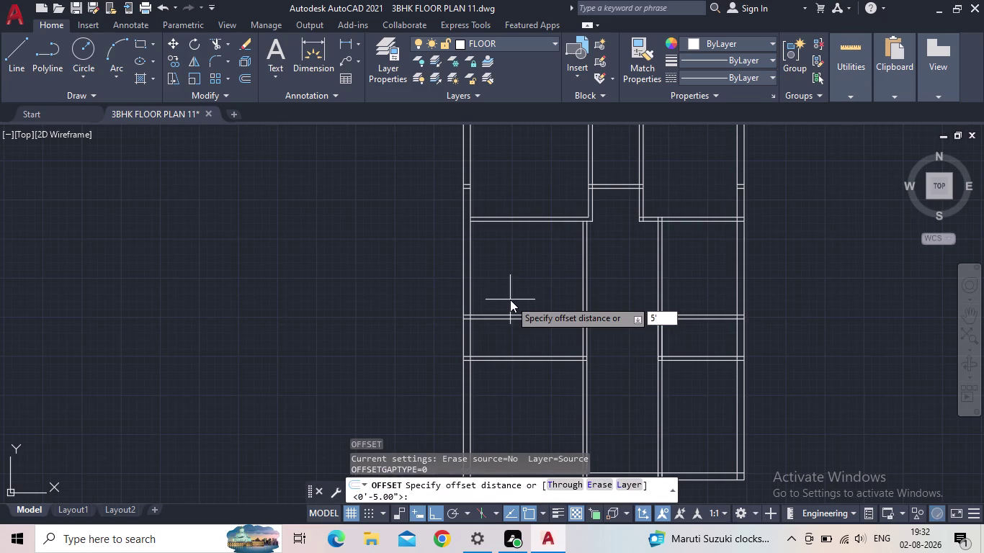
key(Return)
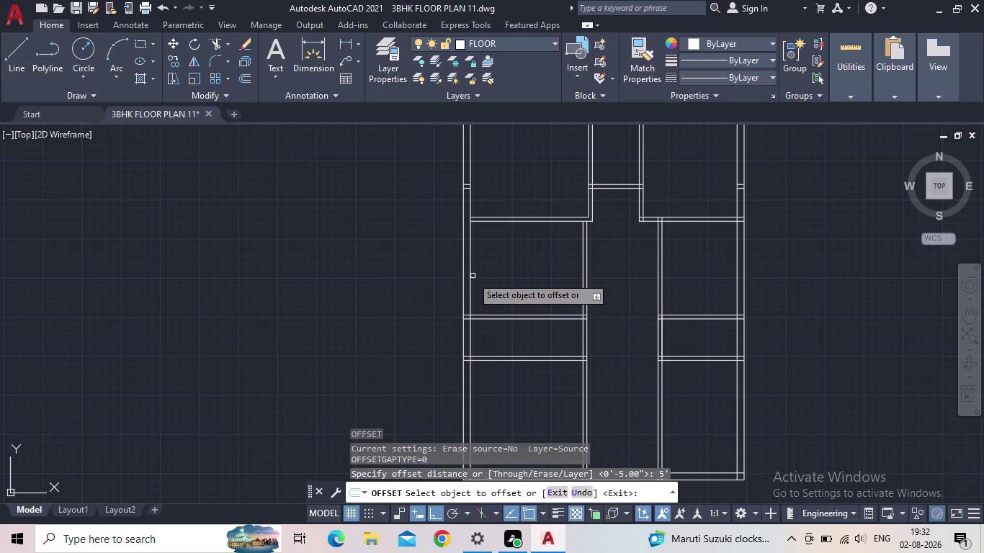
click(472, 277)
click(522, 271)
key(Escape)
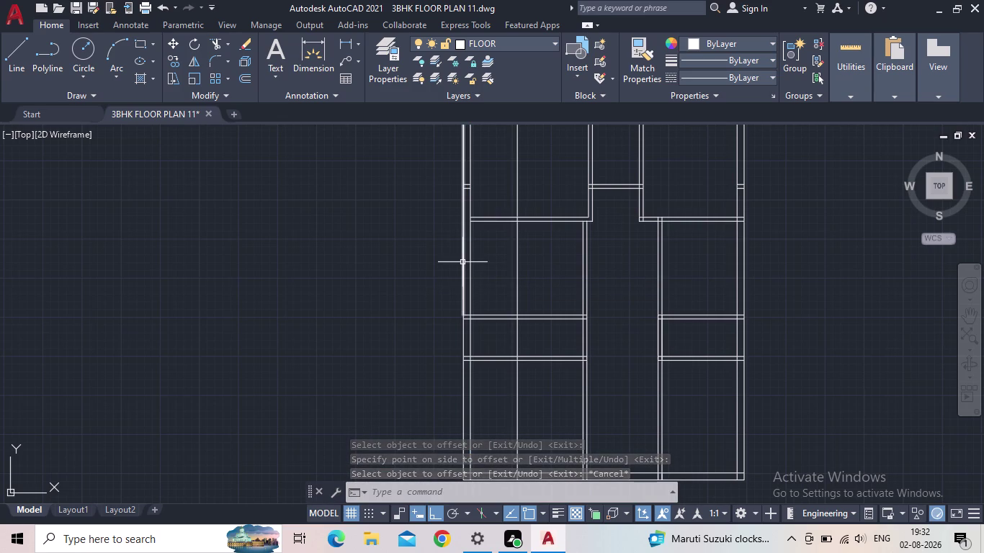
Offset the long vertical interior wall line by 5" to double it.
scroll(down, 3)
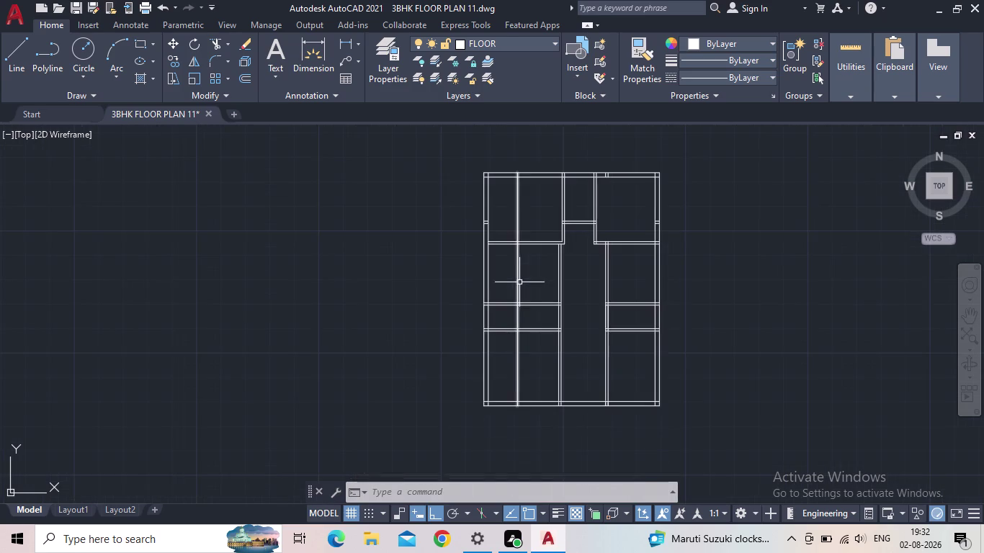
middle_drag(519, 282, 492, 293)
scroll(up, 3)
key(o)
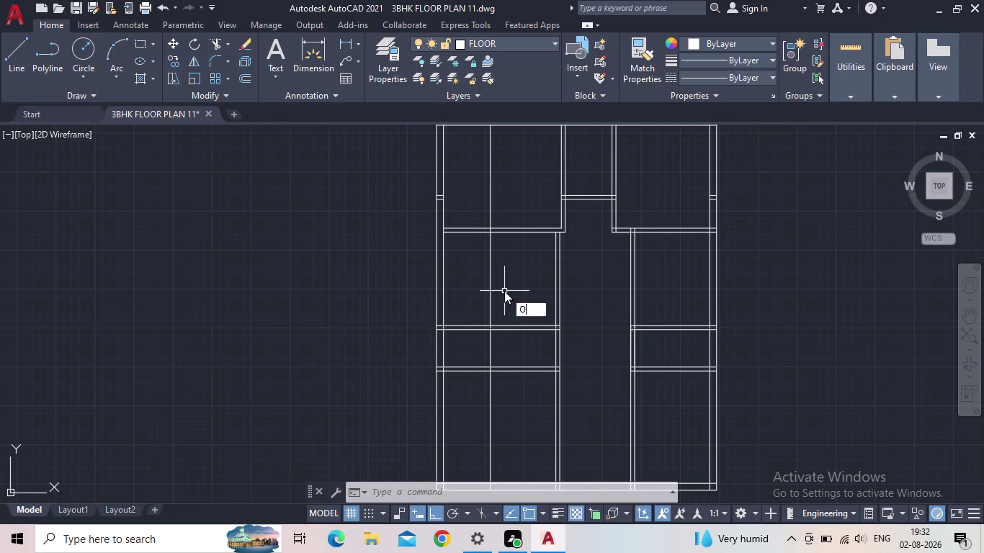
key(Return)
text(5")
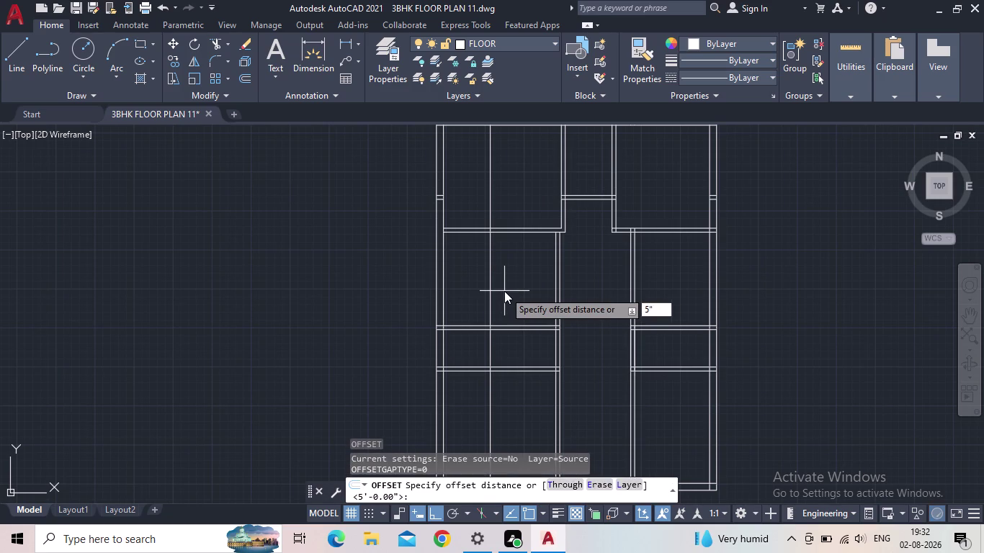
key(Return)
click(490, 290)
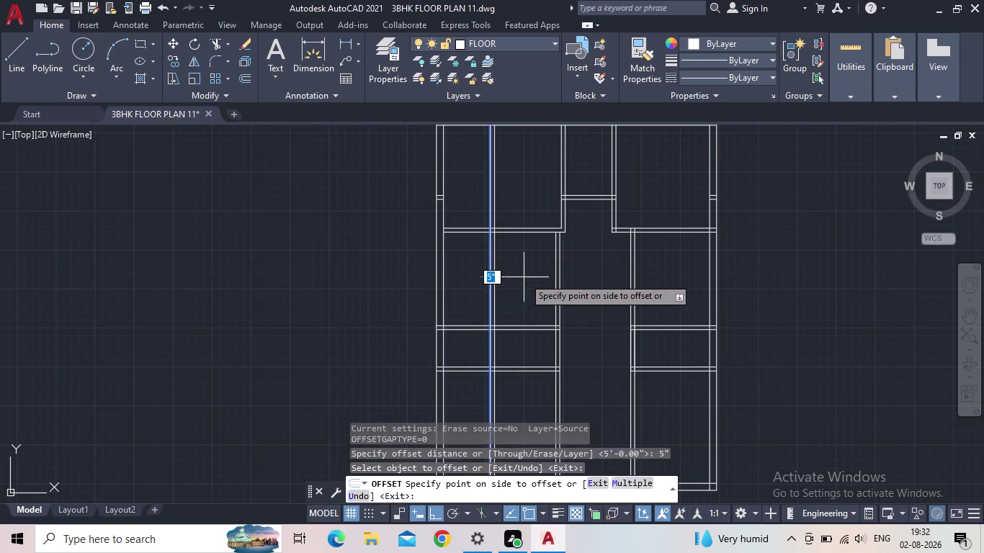
click(523, 278)
key(Escape)
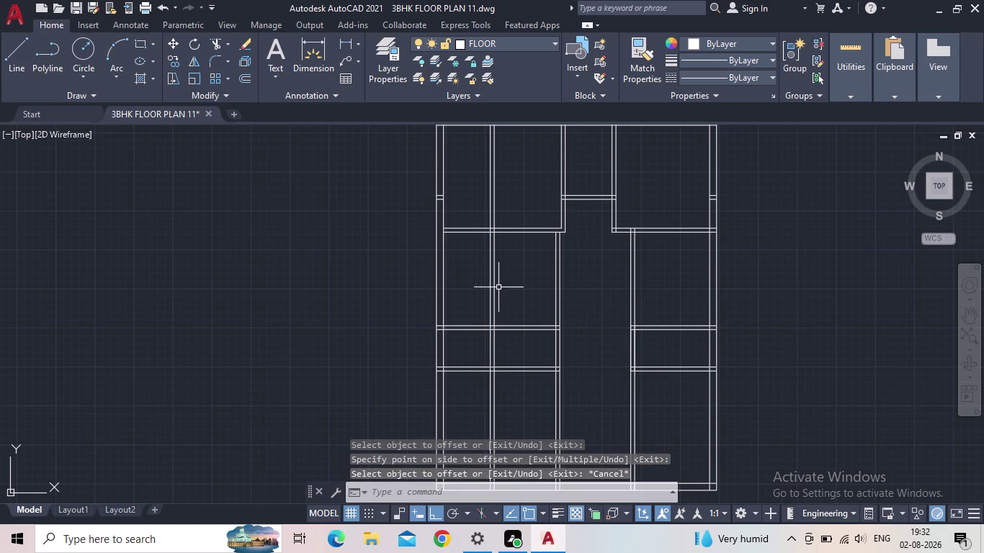
scroll(up, 3)
click(345, 43)
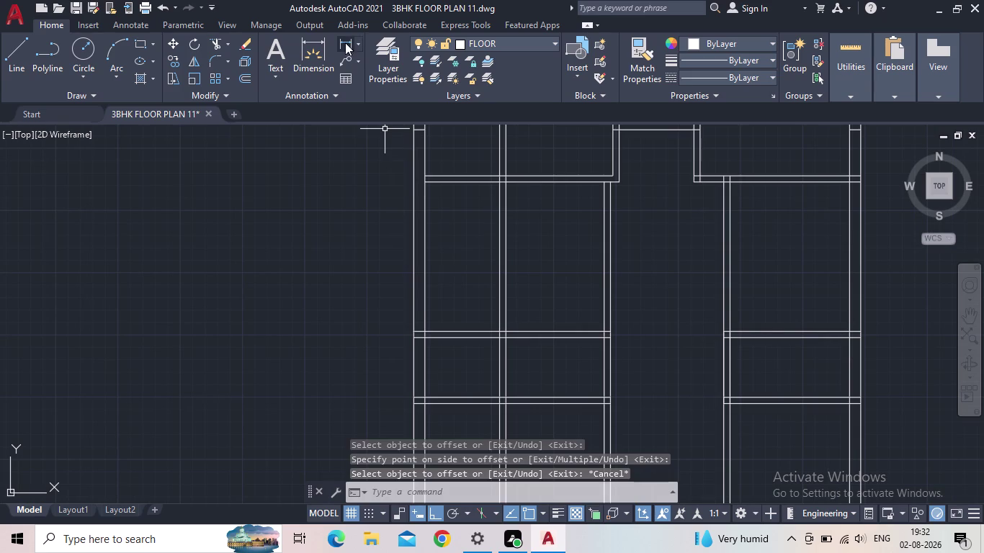
click(426, 331)
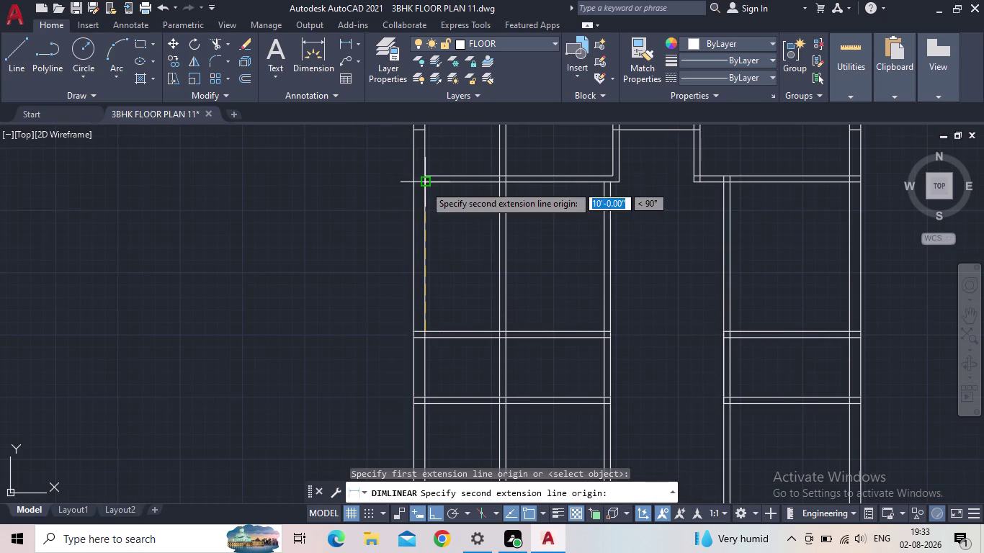
click(424, 185)
scroll(up, 3)
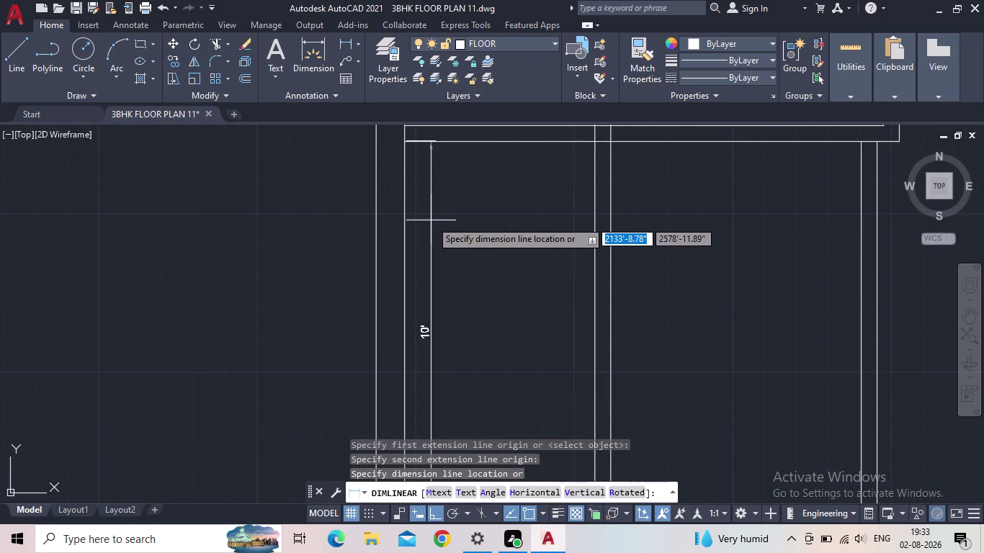
key(Escape)
scroll(down, 3)
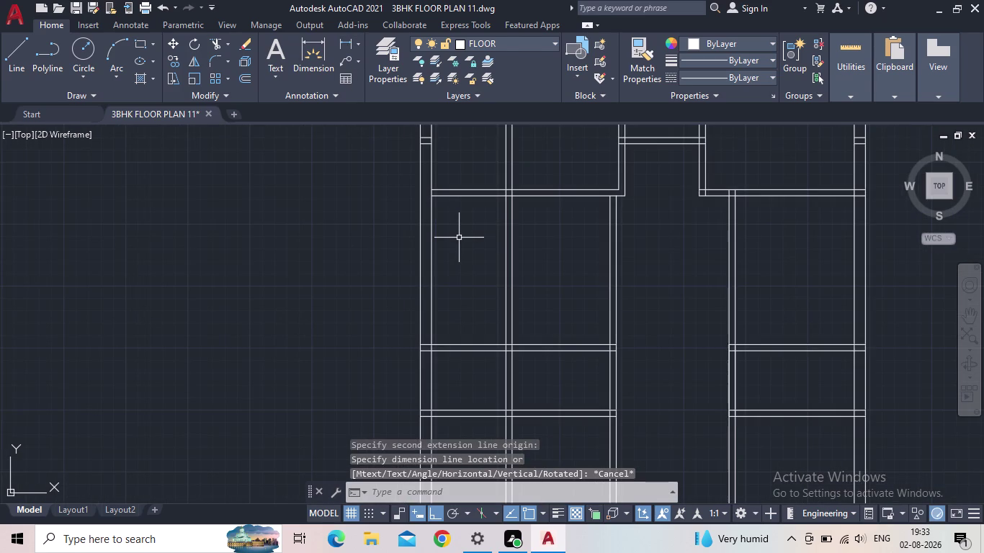
scroll(down, 3)
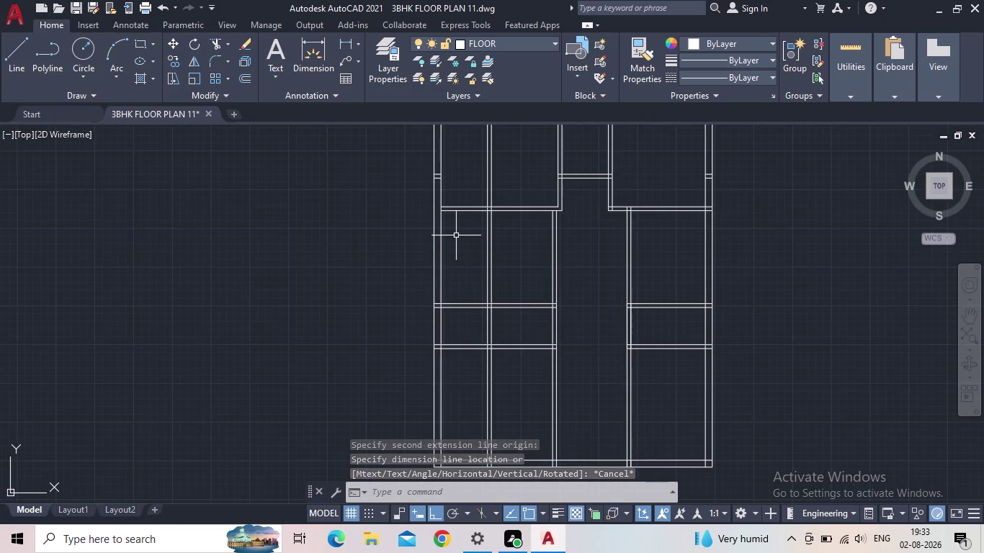
middle_drag(459, 244, 462, 257)
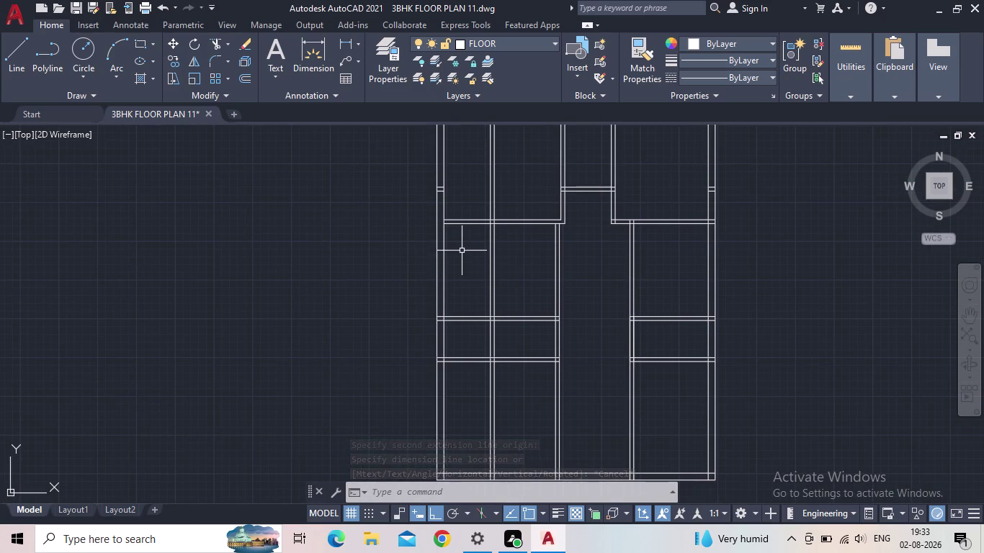
key(o)
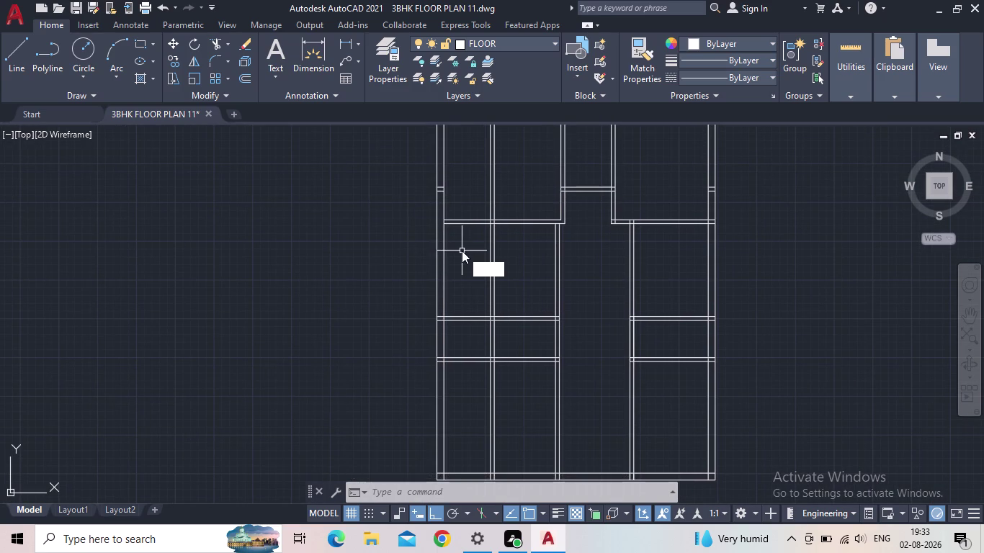
Offset the left room's upper wall line 7'6" downward.
key(Return)
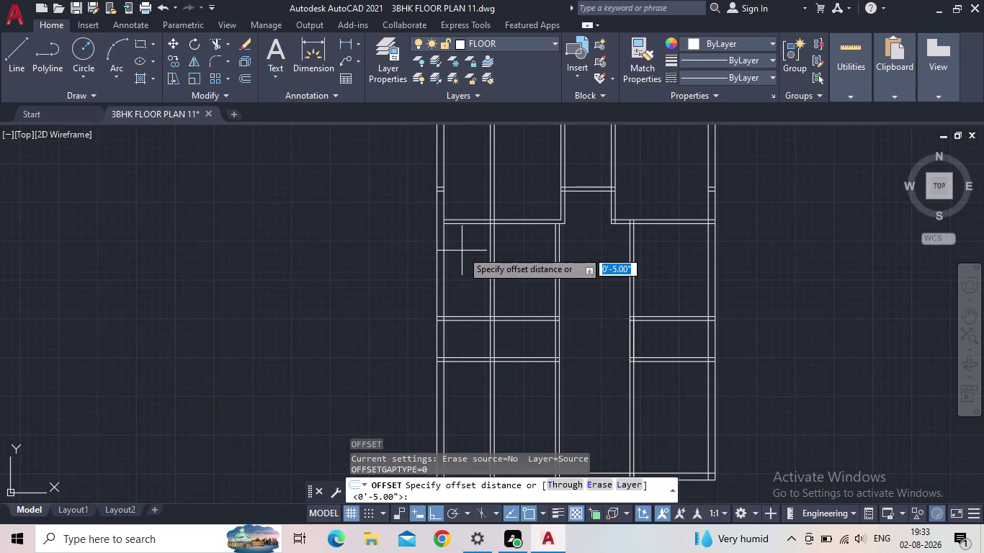
text(7'6)
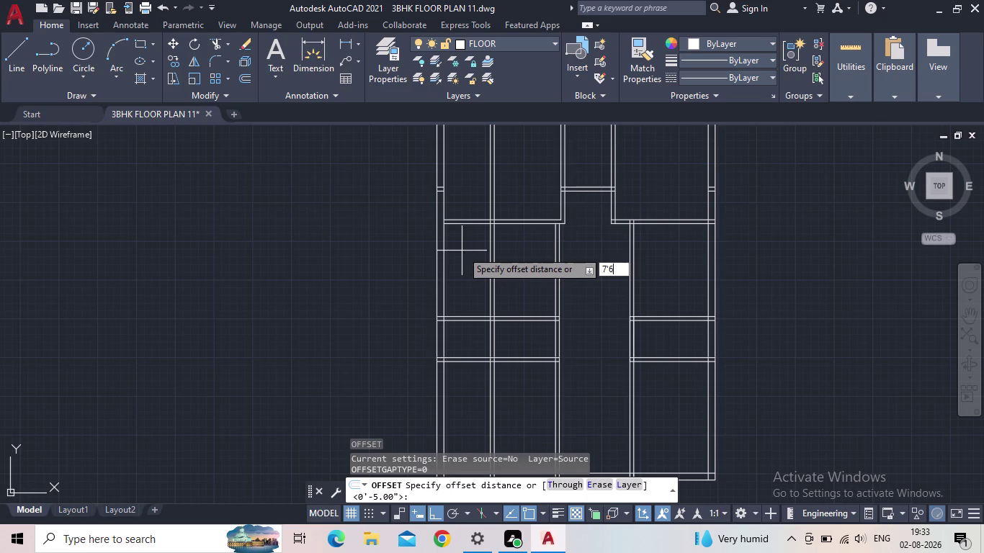
text(")
key(Return)
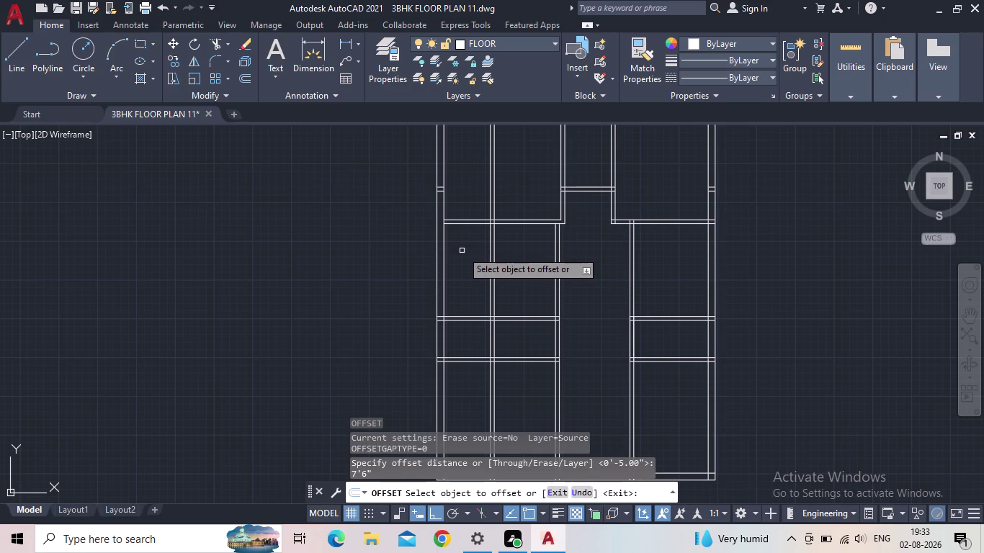
scroll(up, 3)
click(465, 219)
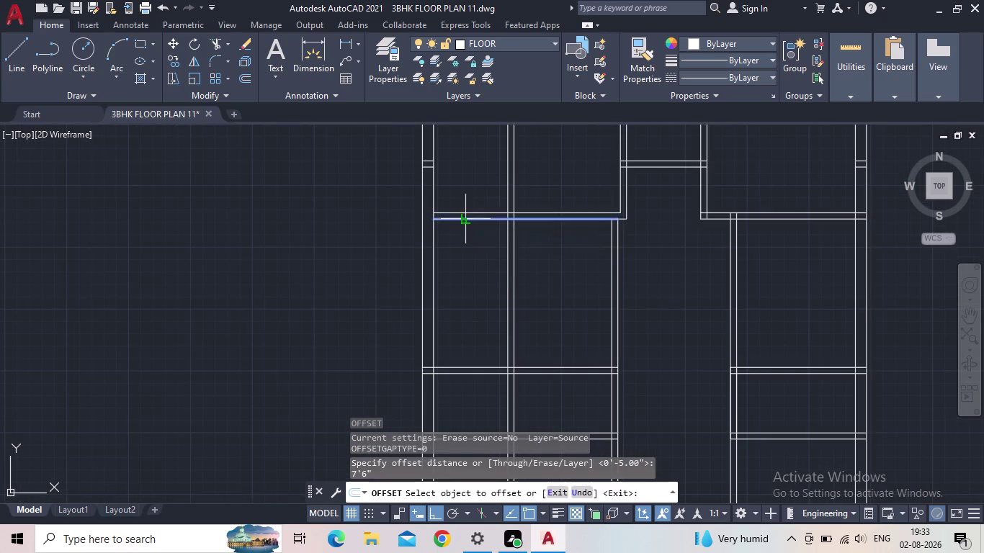
click(479, 293)
key(Escape)
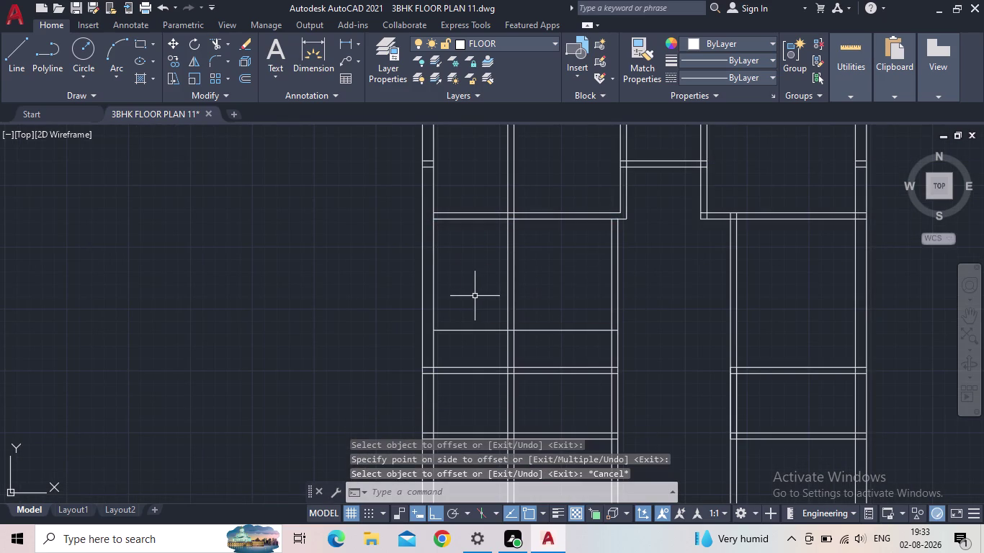
Offset that new horizontal line by 5" to form the double cross wall.
key(o)
key(Return)
text(5")
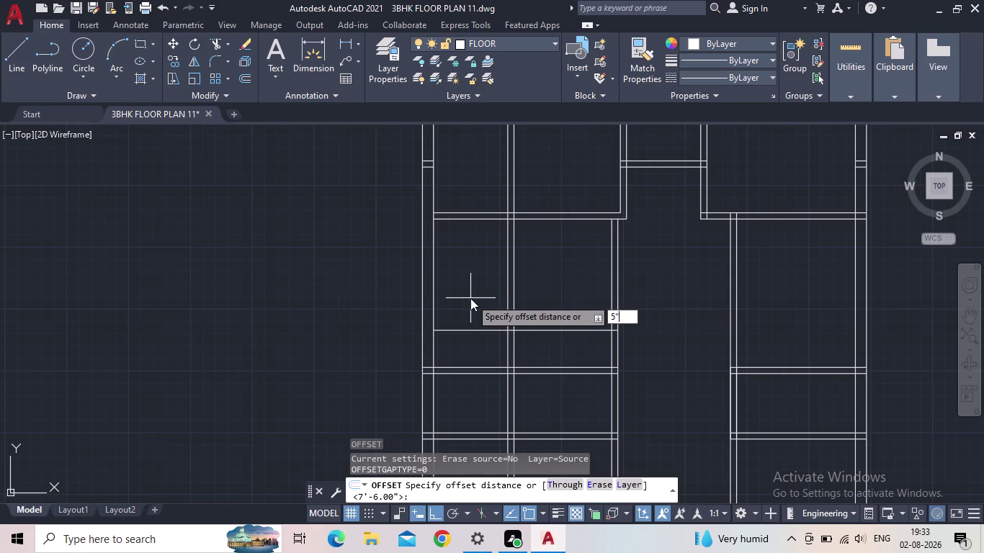
key(Return)
click(458, 331)
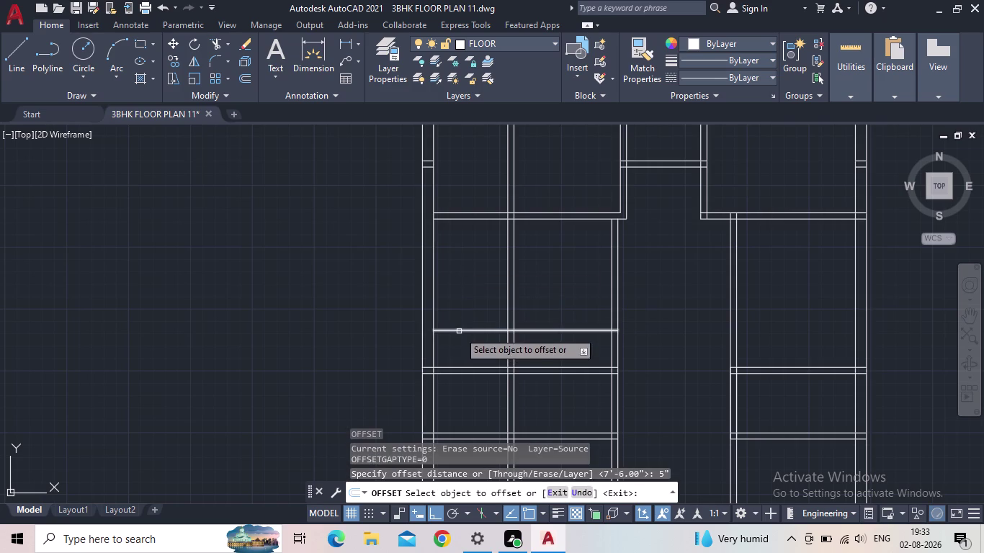
click(463, 348)
key(Escape)
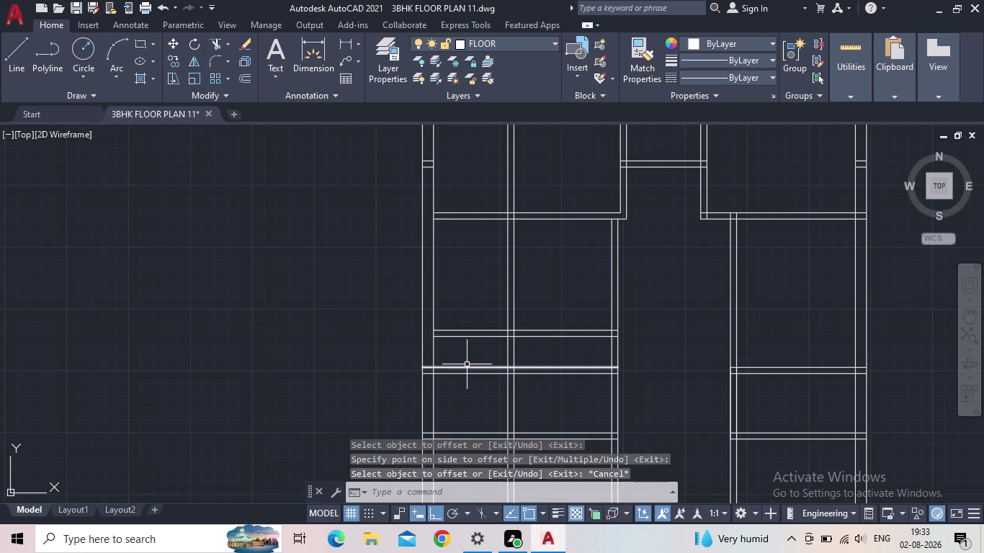
Pan and zoom around the left rooms to inspect the new cross wall.
middle_drag(480, 361, 468, 344)
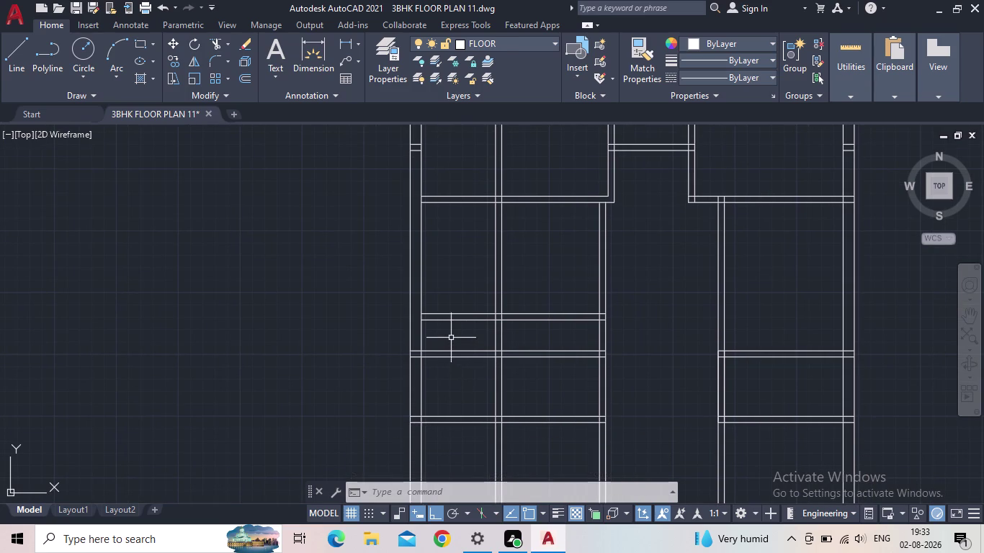
scroll(down, 3)
middle_drag(451, 283, 405, 256)
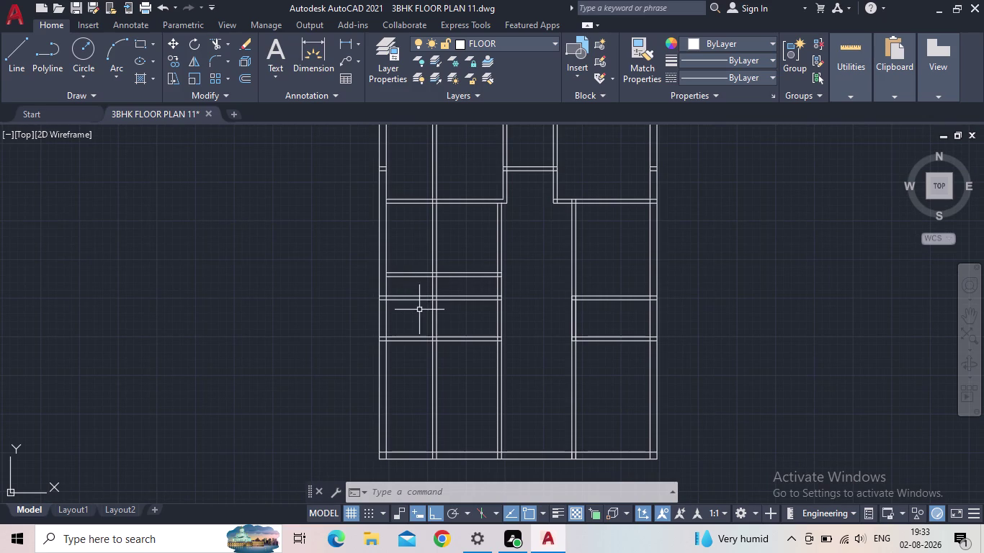
middle_drag(411, 288, 418, 315)
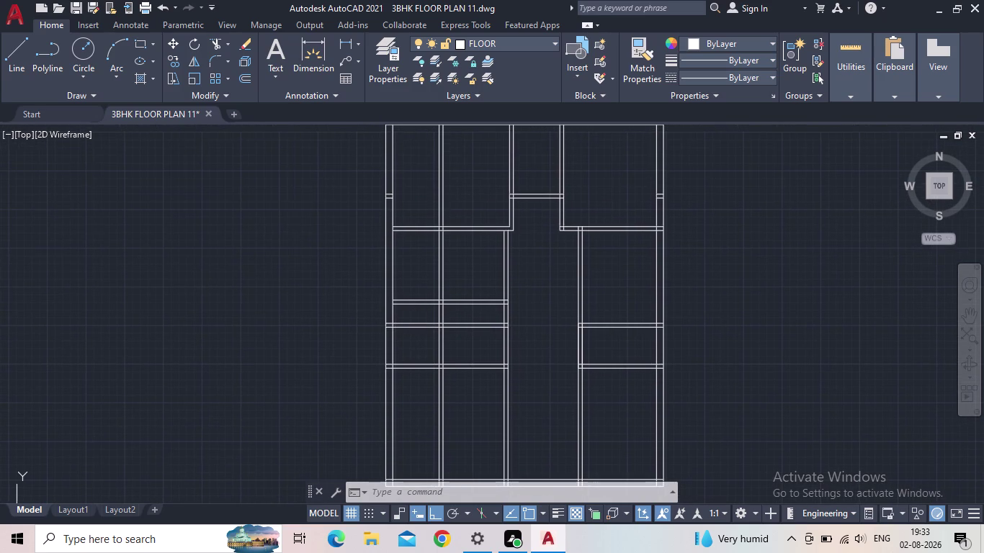
scroll(up, 3)
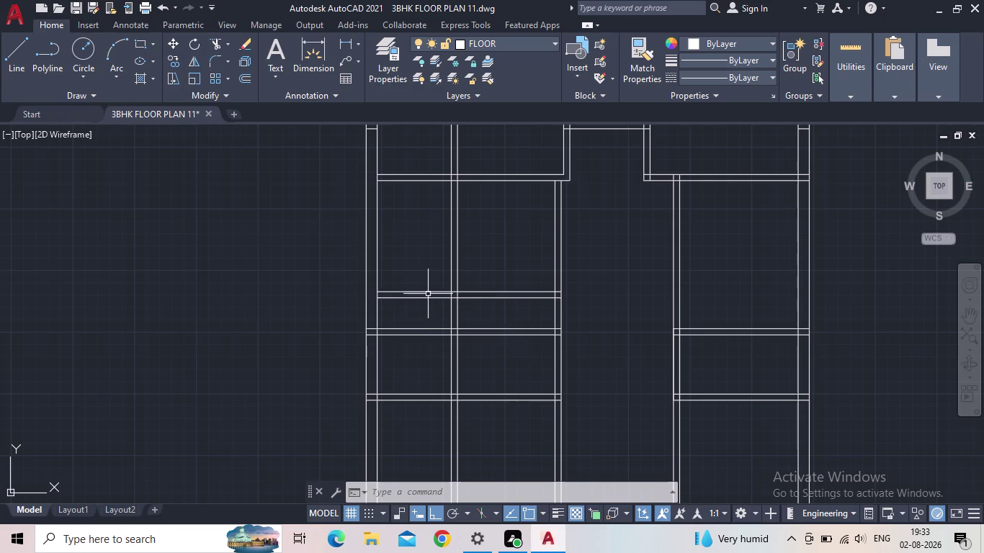
middle_drag(432, 251, 431, 282)
scroll(down, 3)
middle_click(432, 283)
scroll(up, 3)
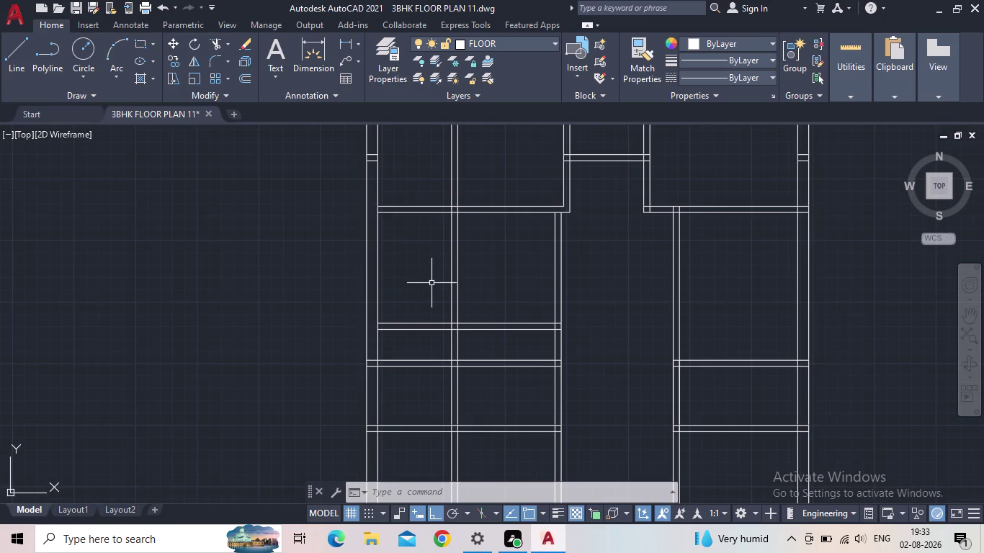
middle_drag(496, 291, 470, 273)
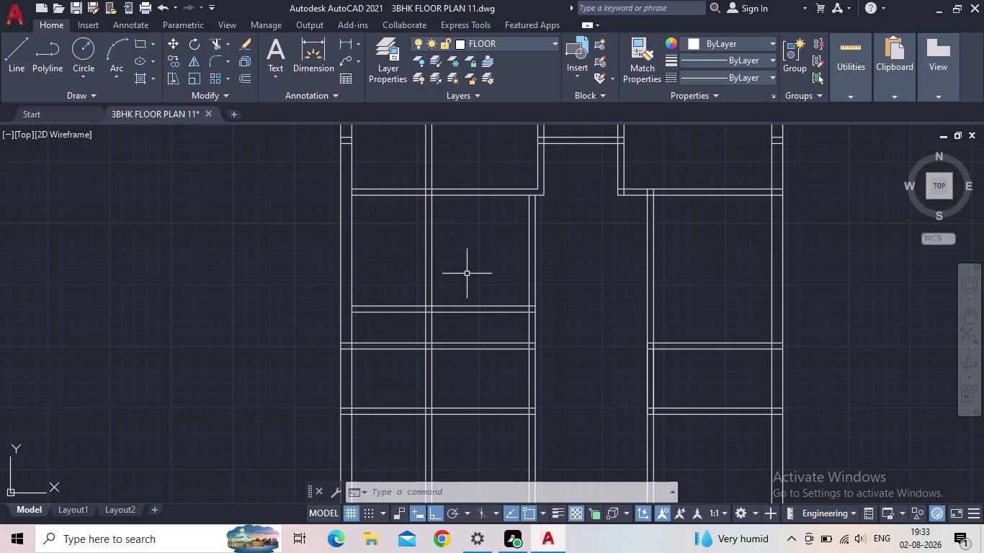
Trim the overlapping wall lines at the central and new cross-wall junctions.
text(TR)
key(Return)
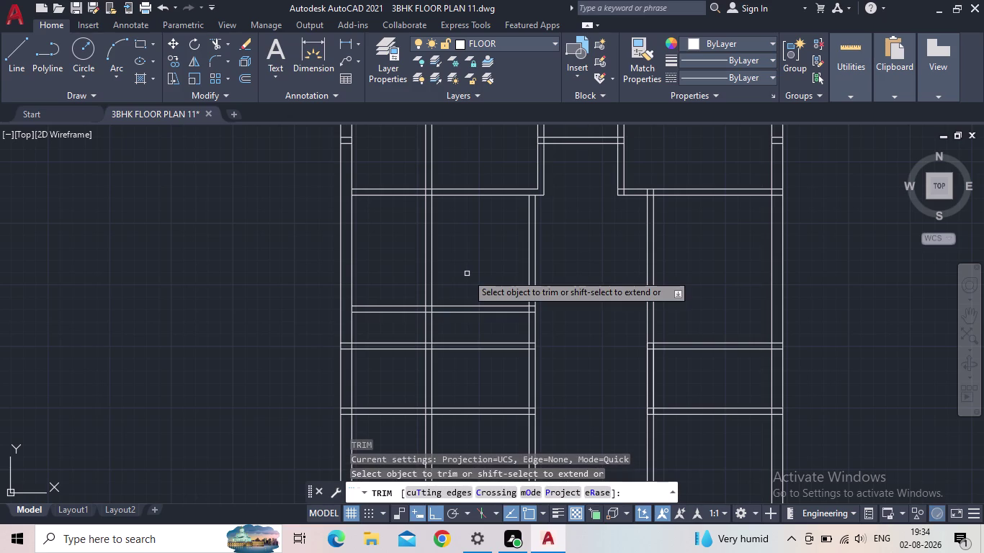
drag(560, 269, 495, 279)
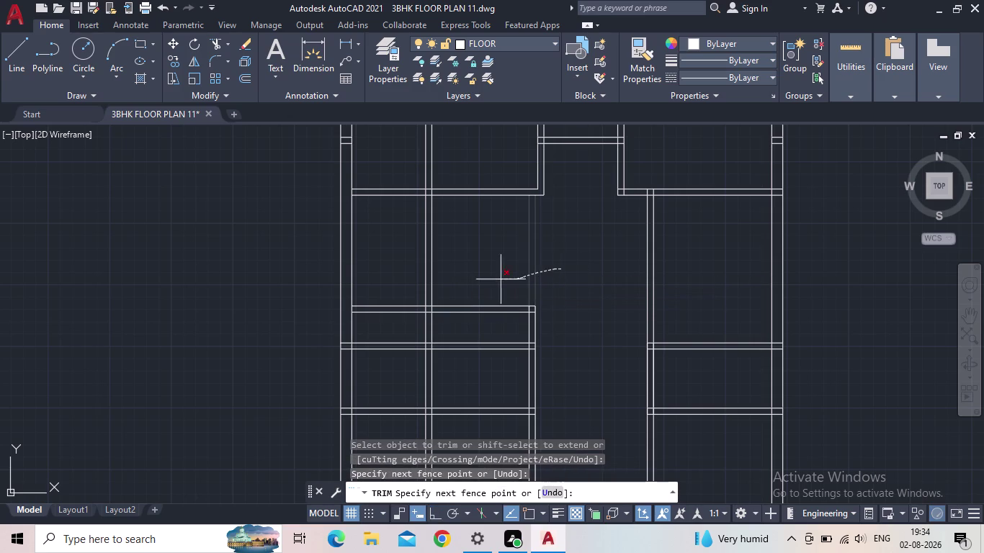
drag(495, 279, 495, 279)
middle_drag(509, 276, 490, 224)
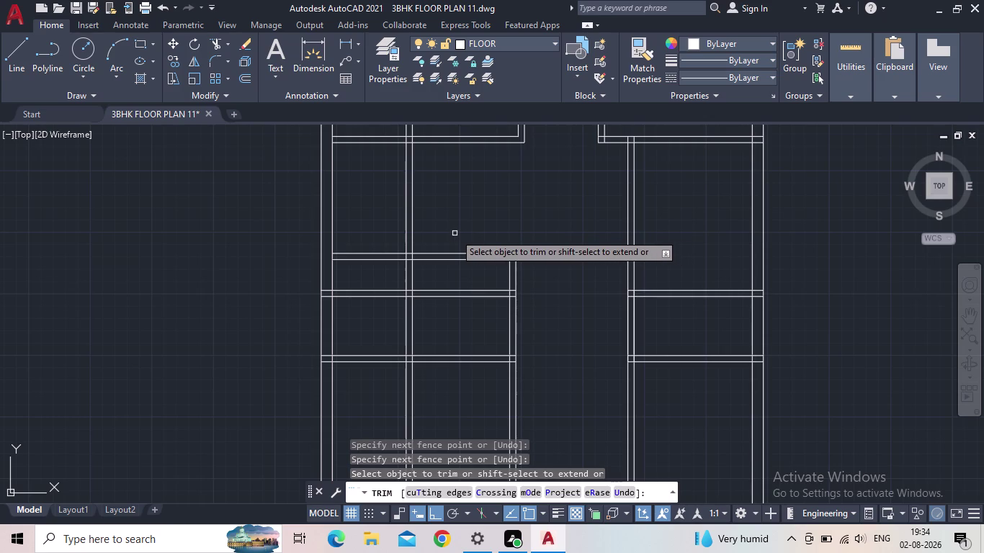
drag(438, 242, 440, 255)
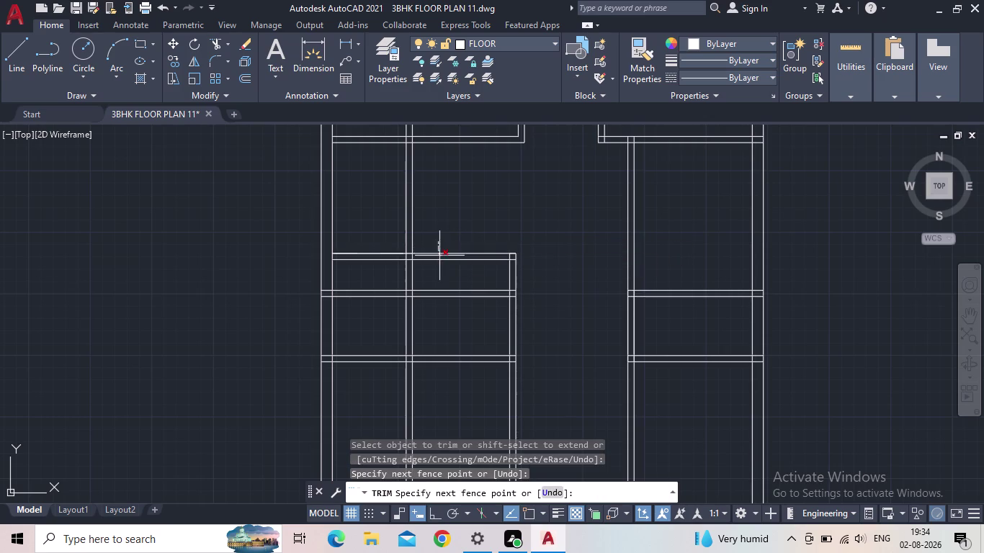
drag(439, 256, 453, 281)
scroll(down, 3)
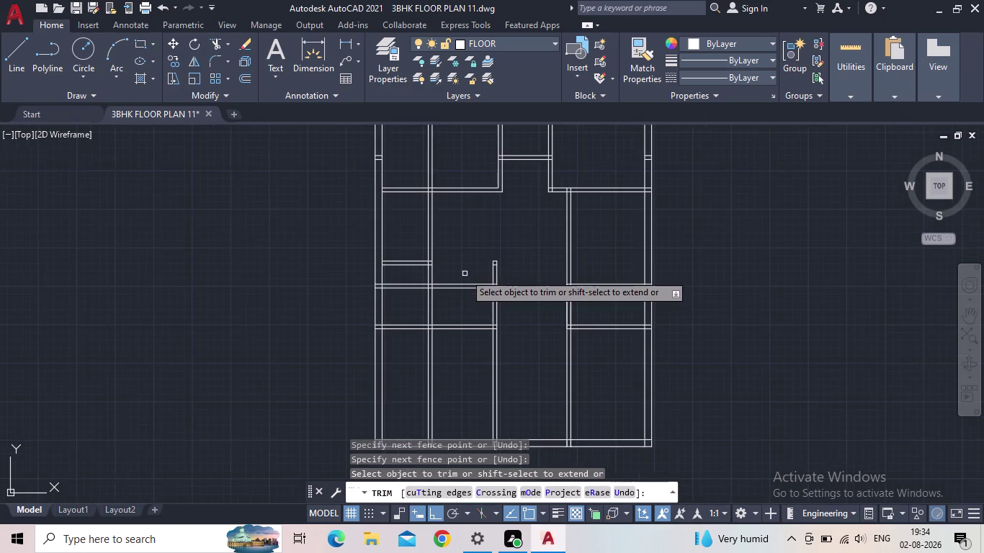
middle_drag(471, 268, 500, 230)
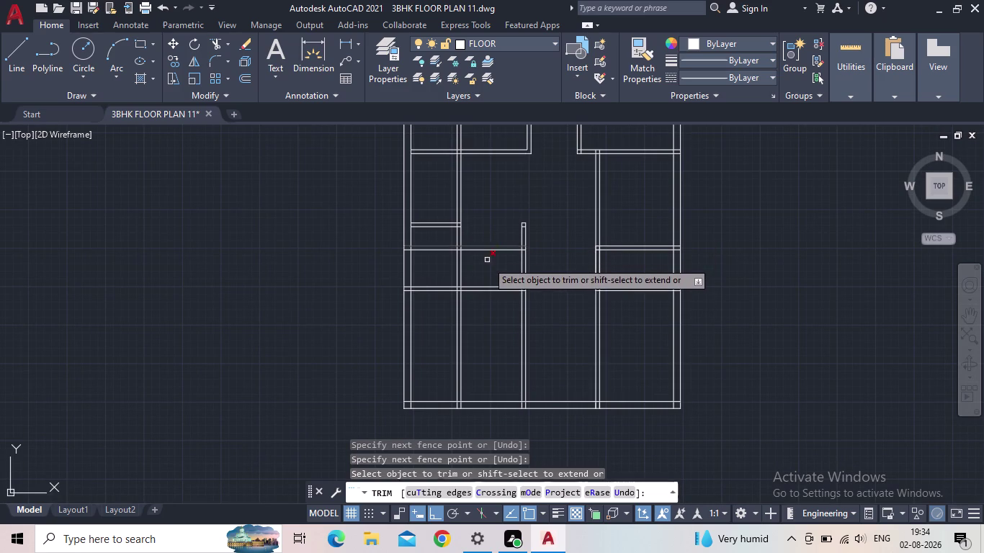
Trim away the short leftover wall stub near the plan centre.
drag(488, 260, 488, 235)
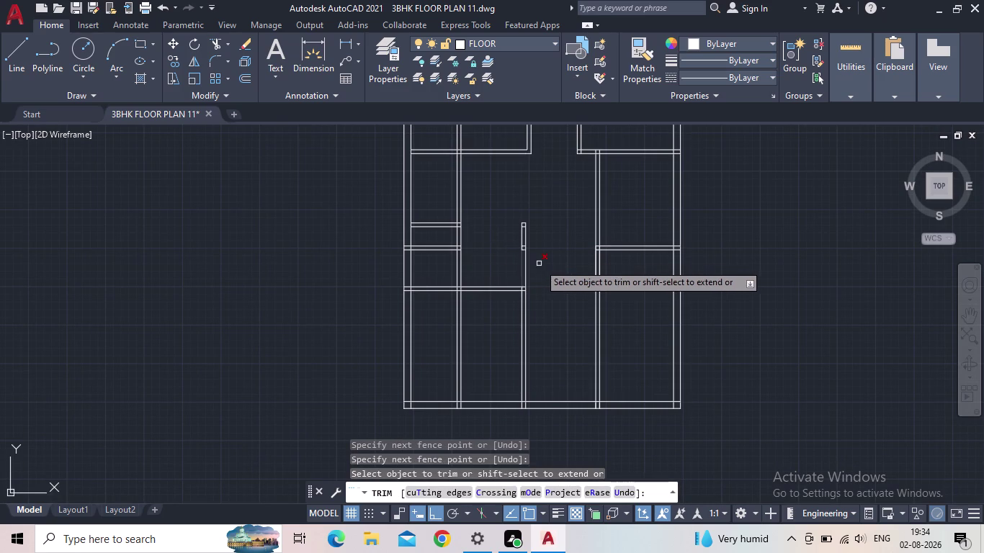
drag(540, 263, 515, 265)
drag(527, 253, 525, 249)
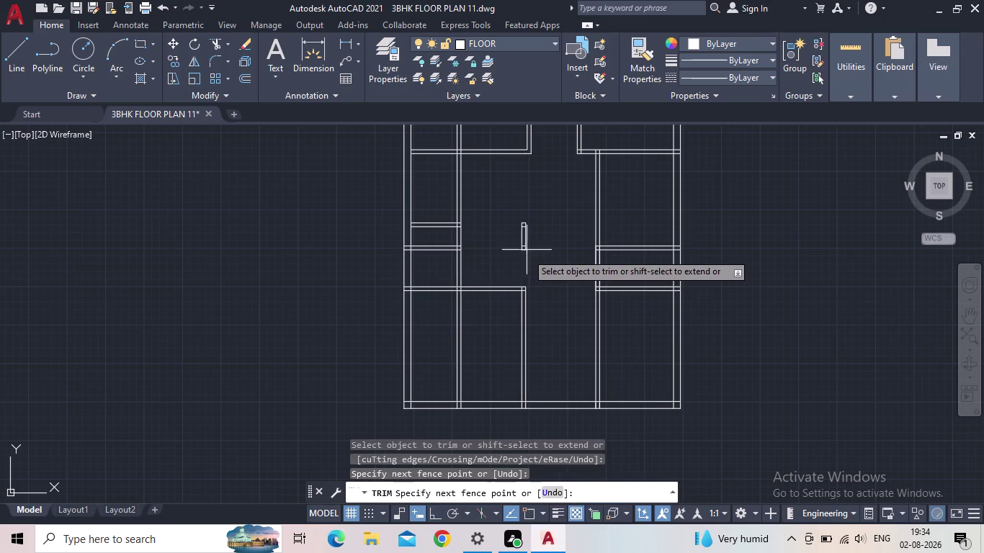
drag(525, 249, 520, 231)
click(520, 227)
click(526, 225)
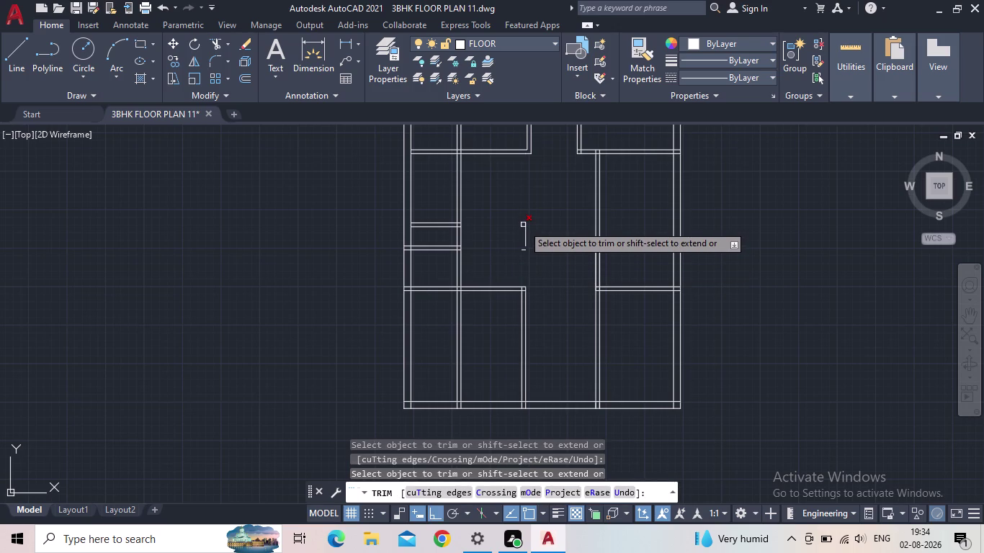
click(523, 225)
click(525, 229)
click(523, 248)
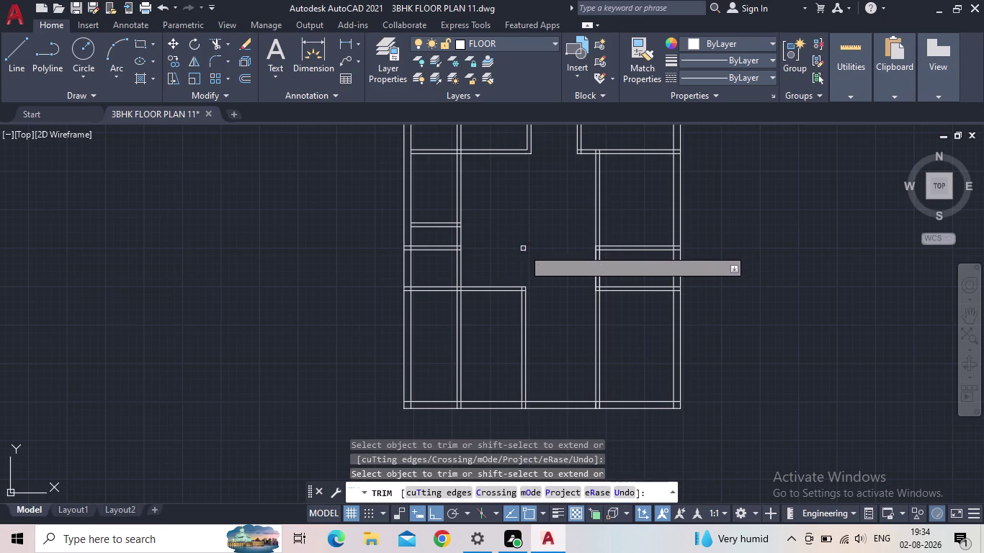
Check the cleaned central area, end trimming and recentre the whole plan.
scroll(down, 3)
middle_drag(528, 245, 513, 255)
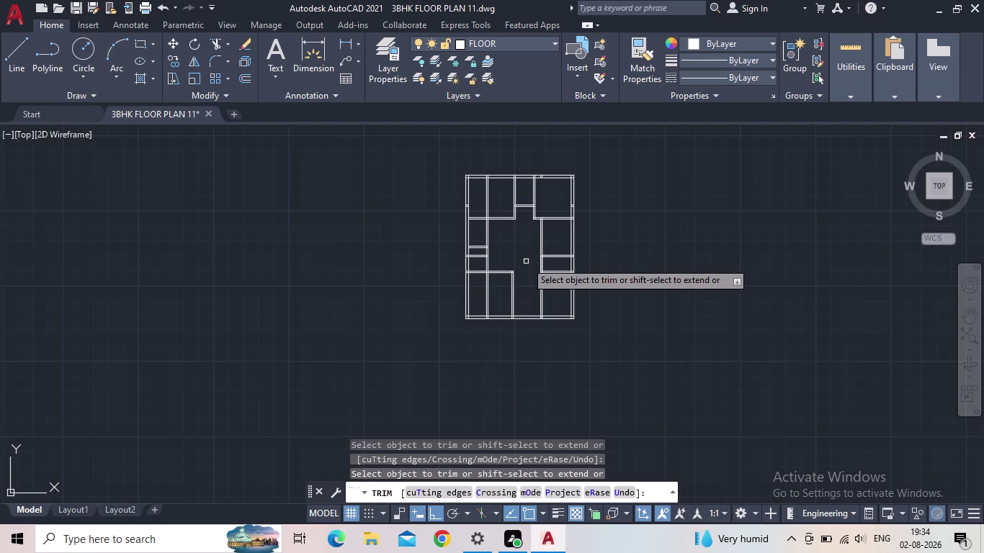
scroll(up, 3)
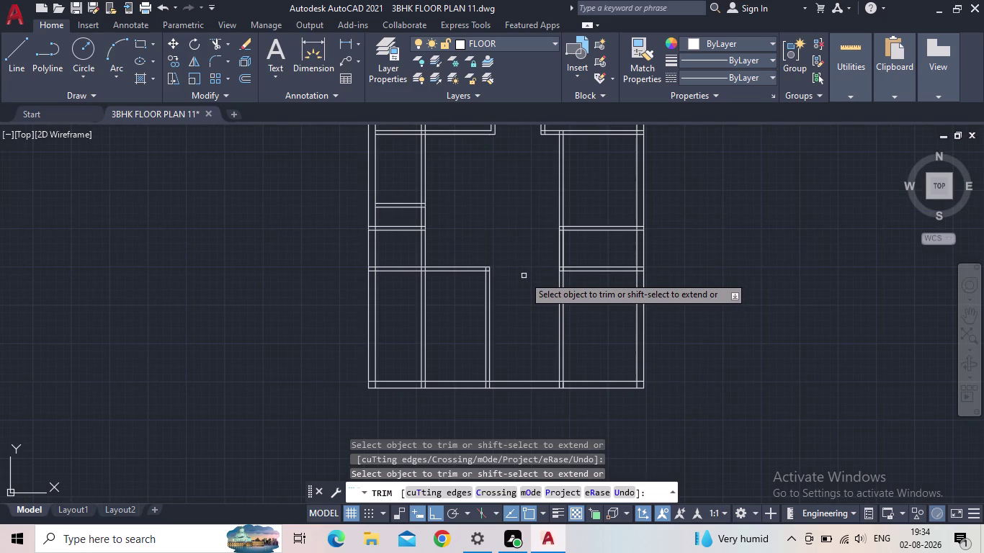
scroll(down, 3)
key(Escape)
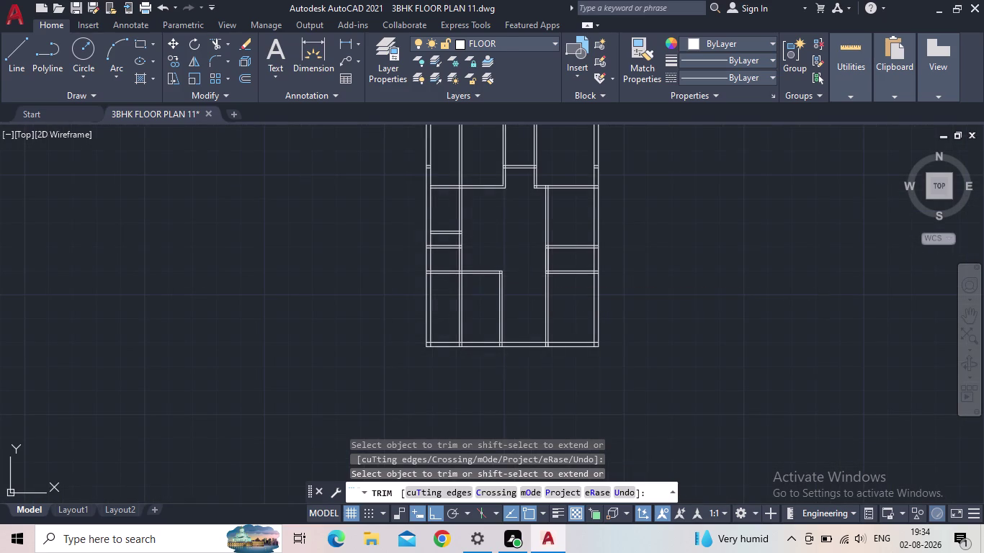
scroll(down, 3)
middle_drag(527, 279, 522, 287)
scroll(up, 3)
middle_drag(515, 255, 516, 277)
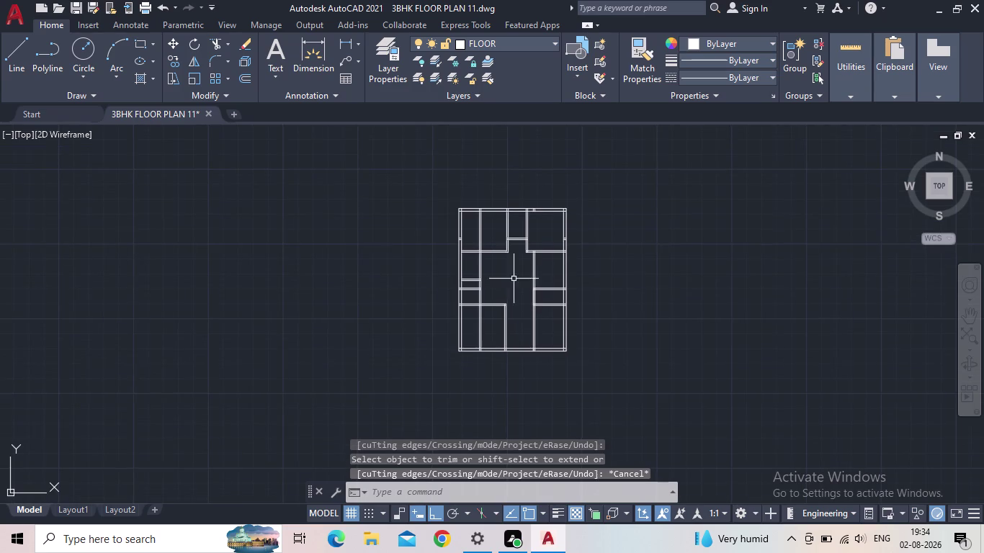
scroll(up, 3)
Restart TRIM and clean the overlapping lines at the upper-left wall junction.
text(T)
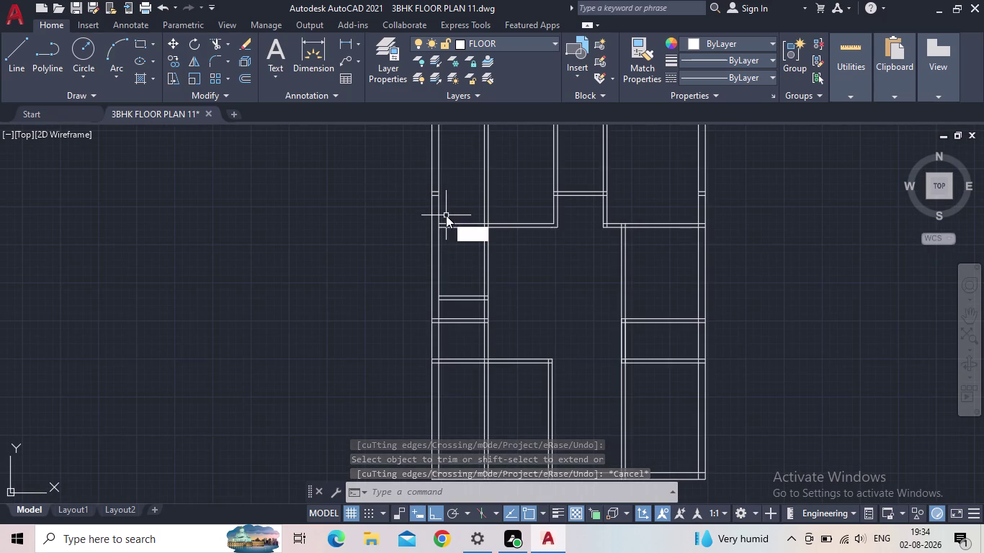
text(R)
key(Return)
scroll(up, 3)
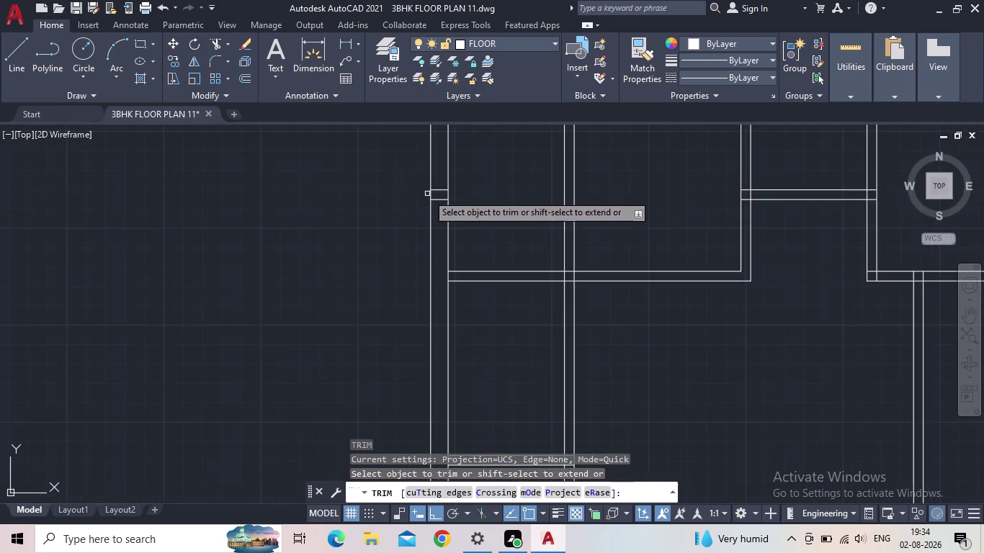
scroll(up, 3)
click(455, 218)
click(457, 175)
scroll(down, 3)
Trim the crossing lines at the left wall junction and one near the top.
middle_drag(502, 333, 540, 229)
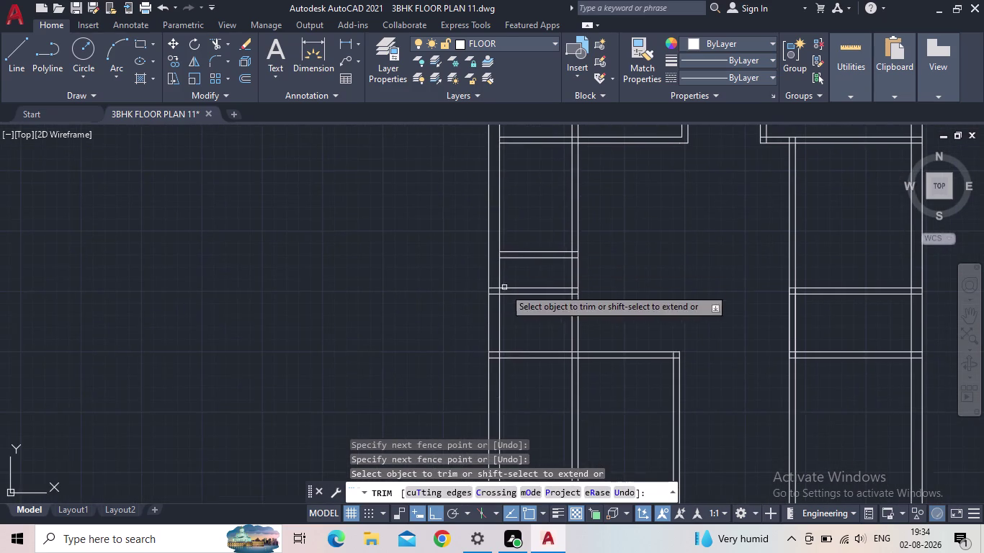
scroll(up, 3)
drag(492, 303, 492, 297)
click(493, 229)
scroll(down, 3)
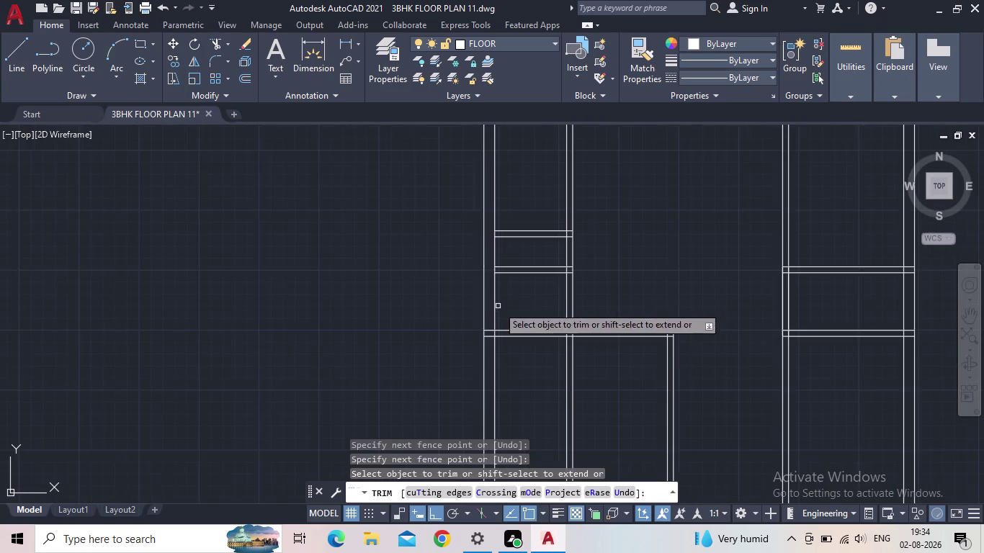
middle_drag(495, 312, 529, 245)
scroll(up, 3)
drag(577, 229, 575, 222)
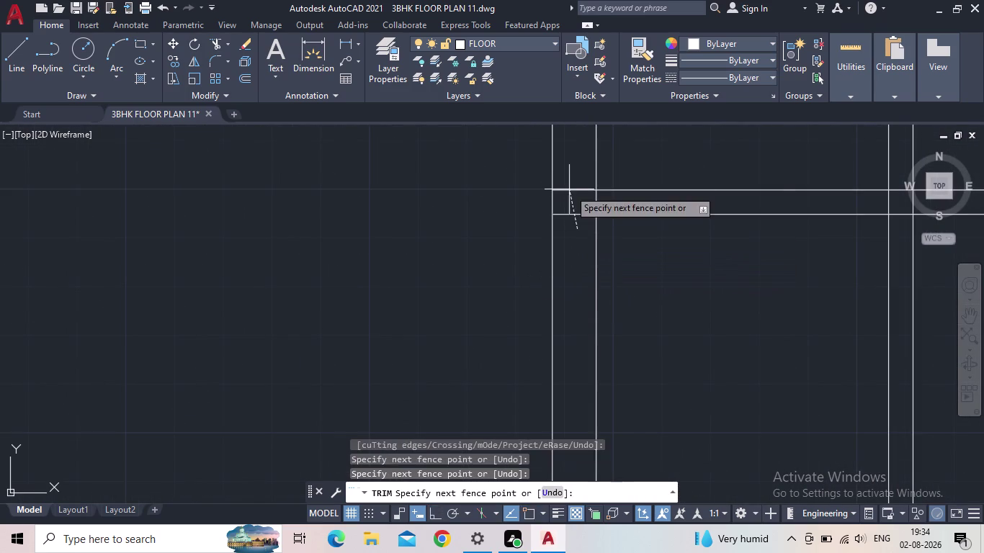
click(569, 178)
Trim the interior wall lines where they meet the bottom wall on the left.
scroll(down, 3)
middle_drag(501, 383, 405, 311)
scroll(up, 3)
click(499, 352)
click(468, 352)
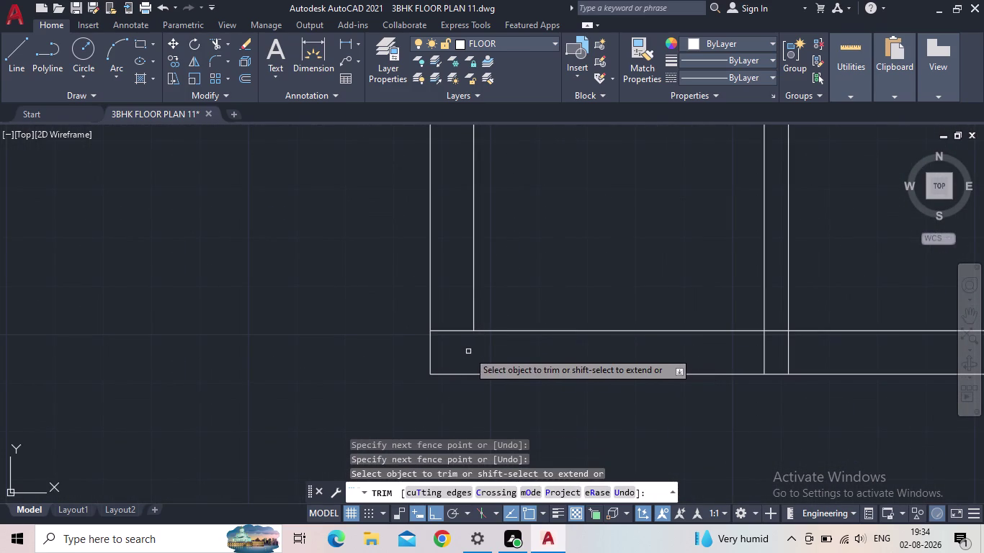
click(468, 352)
drag(459, 325, 455, 344)
scroll(down, 3)
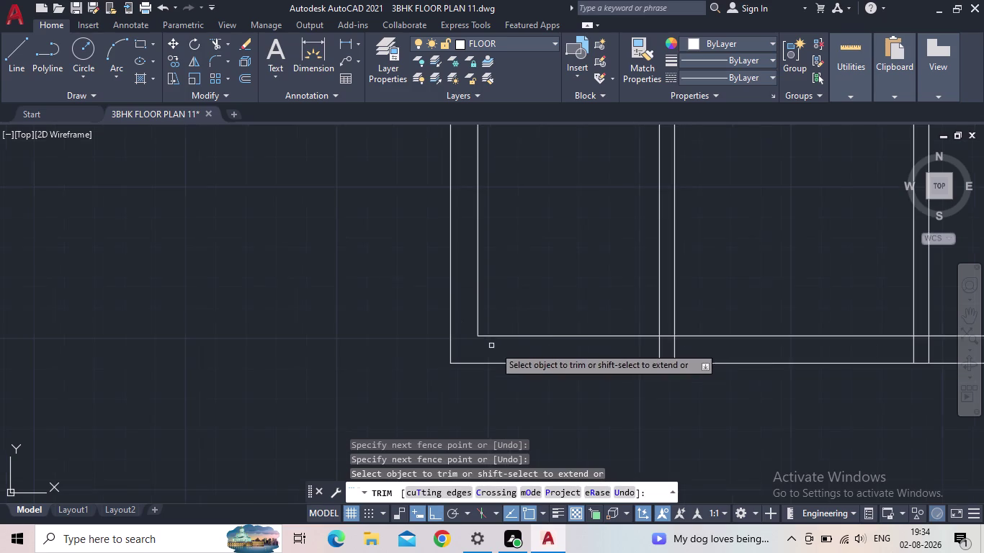
Trim two more interior wall junctions along the bottom wall.
click(644, 354)
click(693, 352)
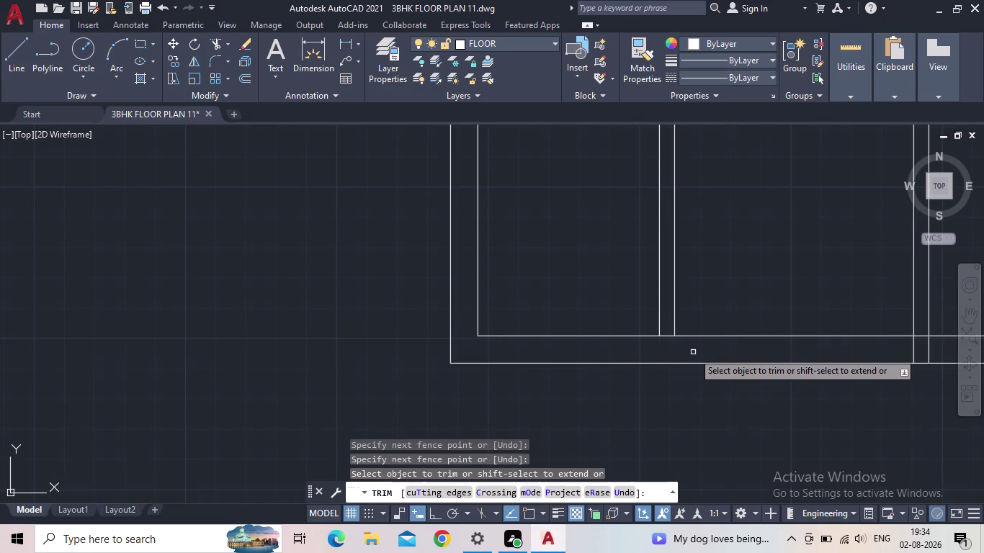
middle_drag(693, 348, 515, 359)
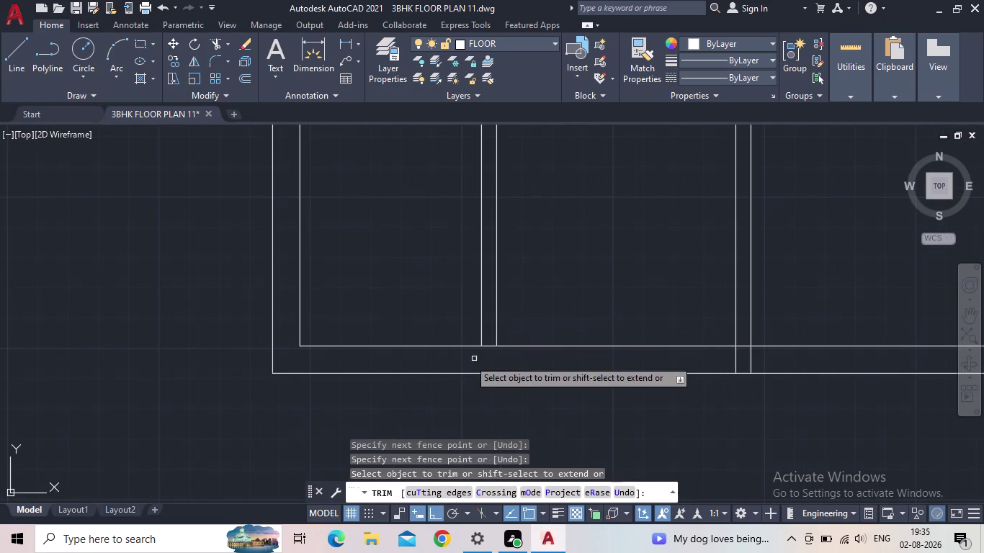
click(757, 363)
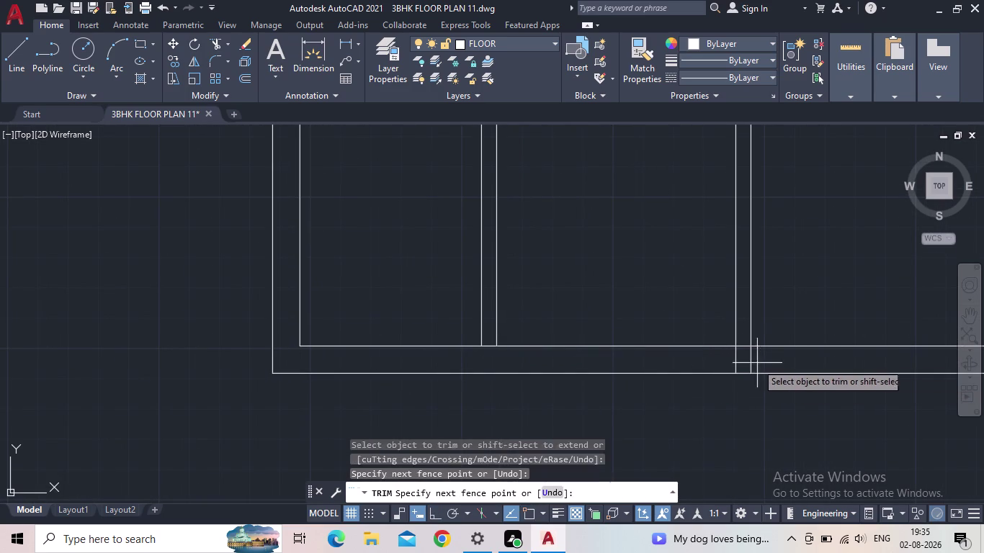
click(725, 360)
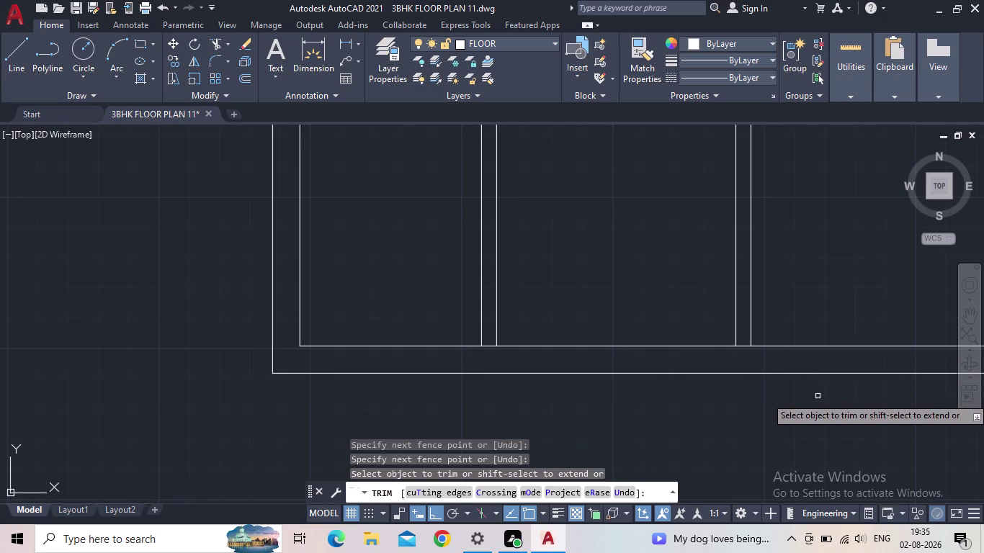
Fence-trim the interior wall lines crossing the bottom wall further right.
middle_drag(818, 406, 587, 470)
scroll(down, 3)
scroll(down, 3)
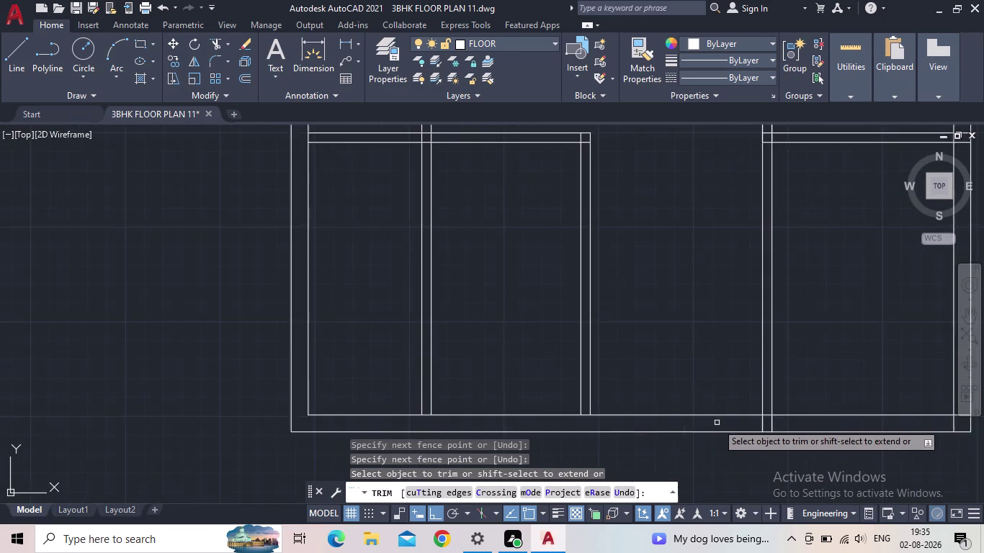
scroll(down, 3)
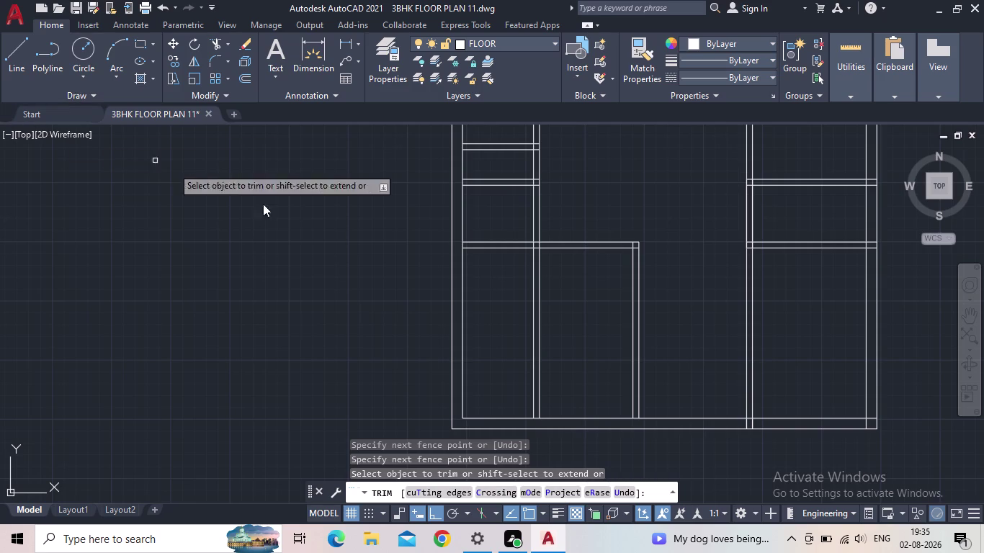
scroll(up, 3)
drag(714, 424, 688, 426)
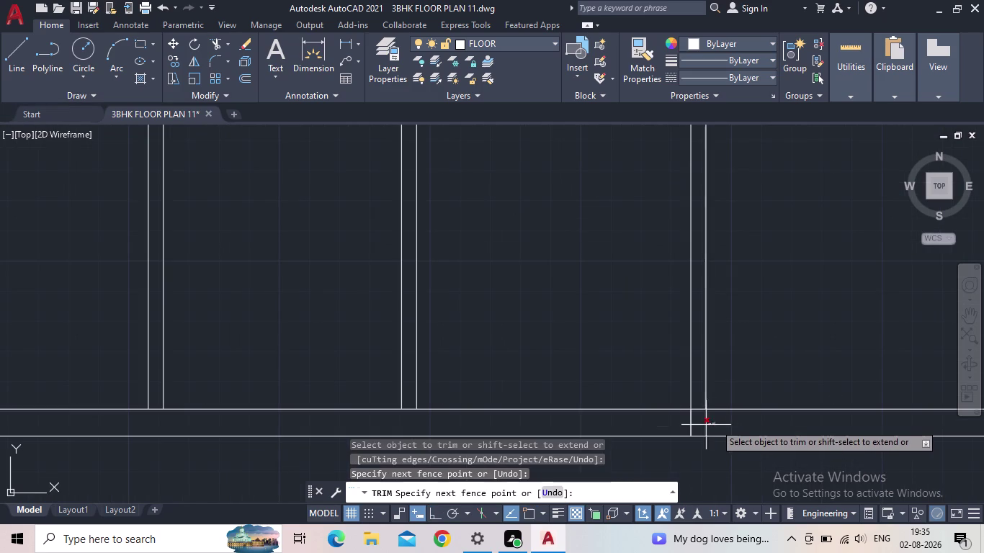
drag(688, 426, 661, 426)
Trim the crossing lines at the bottom-right junction.
scroll(down, 3)
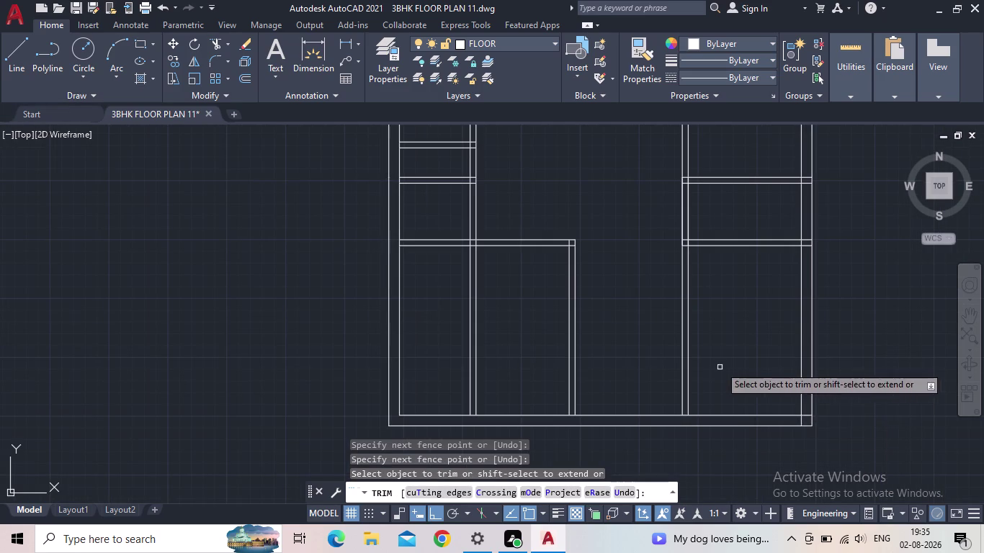
middle_drag(749, 409, 552, 410)
scroll(up, 3)
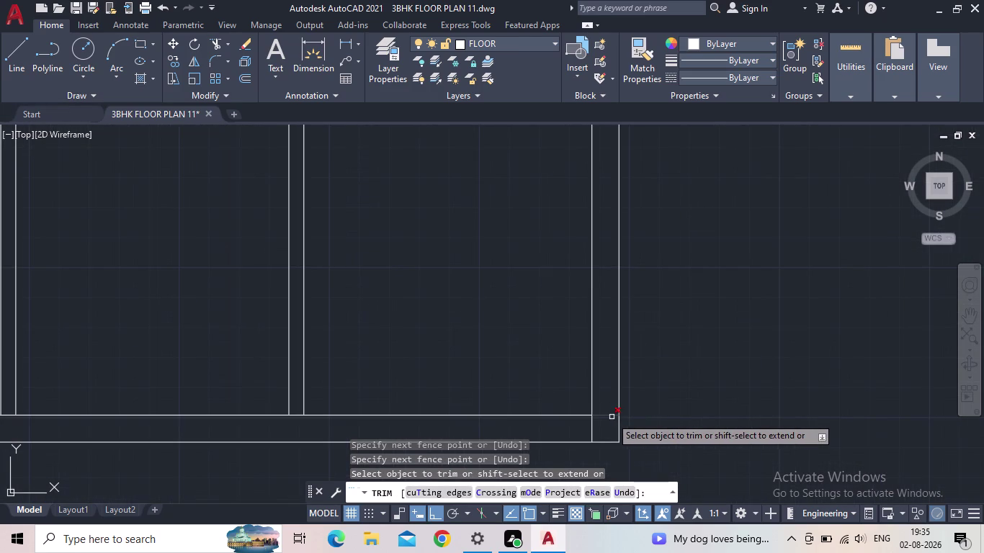
click(606, 406)
click(606, 422)
click(604, 423)
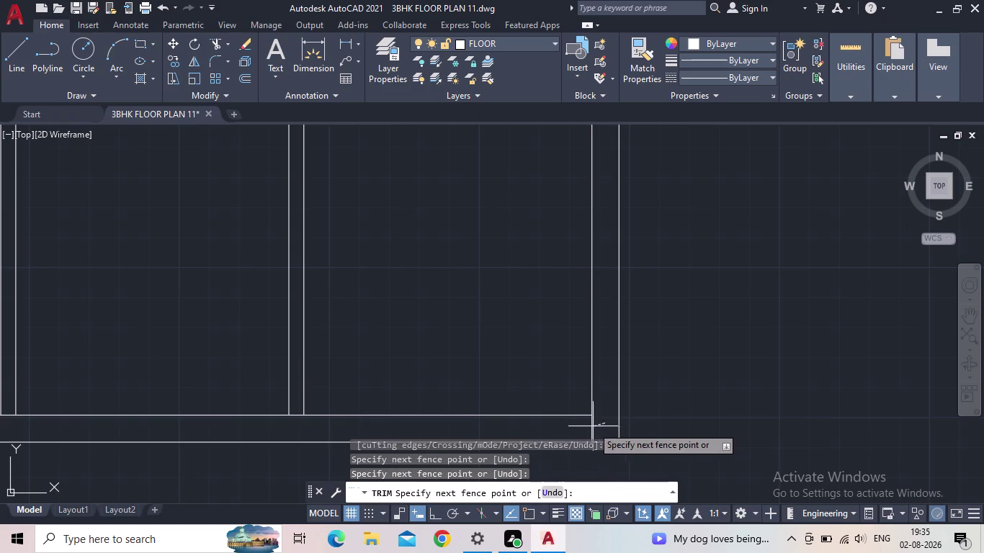
click(583, 427)
scroll(down, 3)
scroll(up, 3)
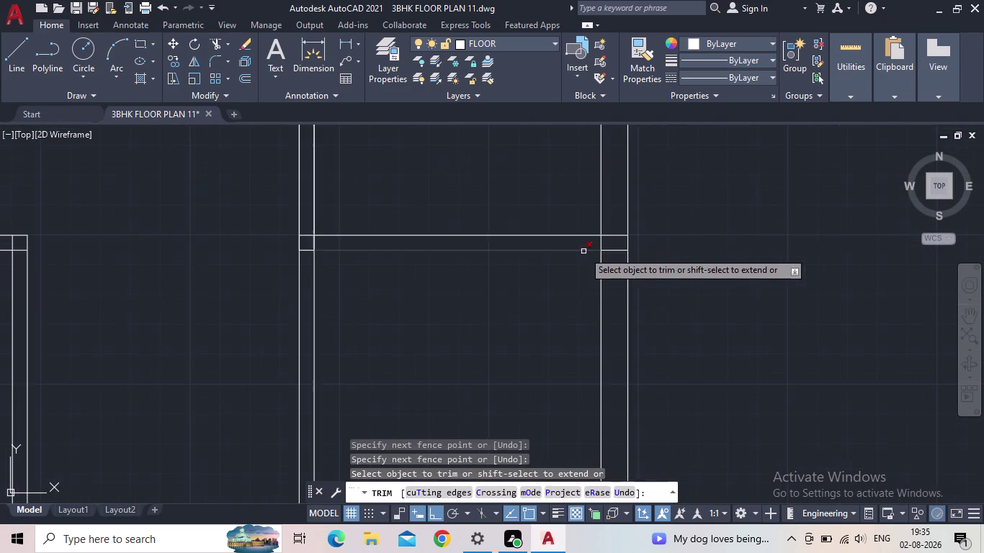
Trim the overlapping lines at the right wall junction.
middle_drag(575, 273, 516, 380)
click(556, 358)
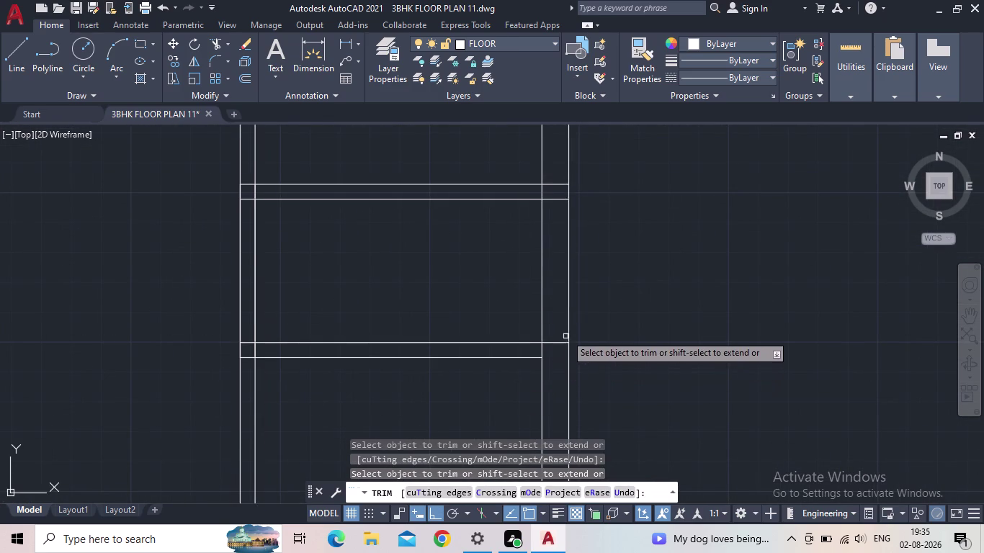
click(559, 343)
click(557, 211)
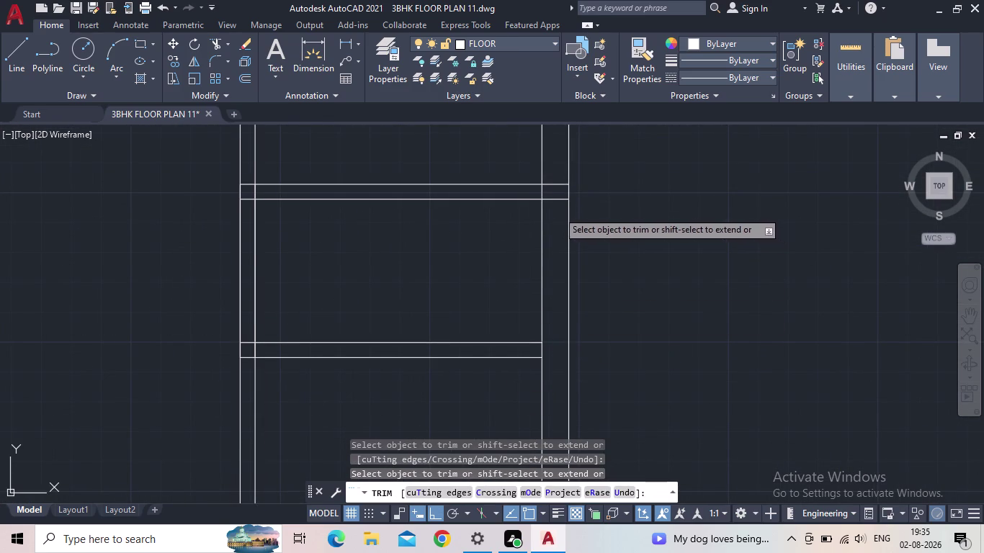
click(555, 162)
scroll(down, 3)
middle_drag(552, 210, 539, 360)
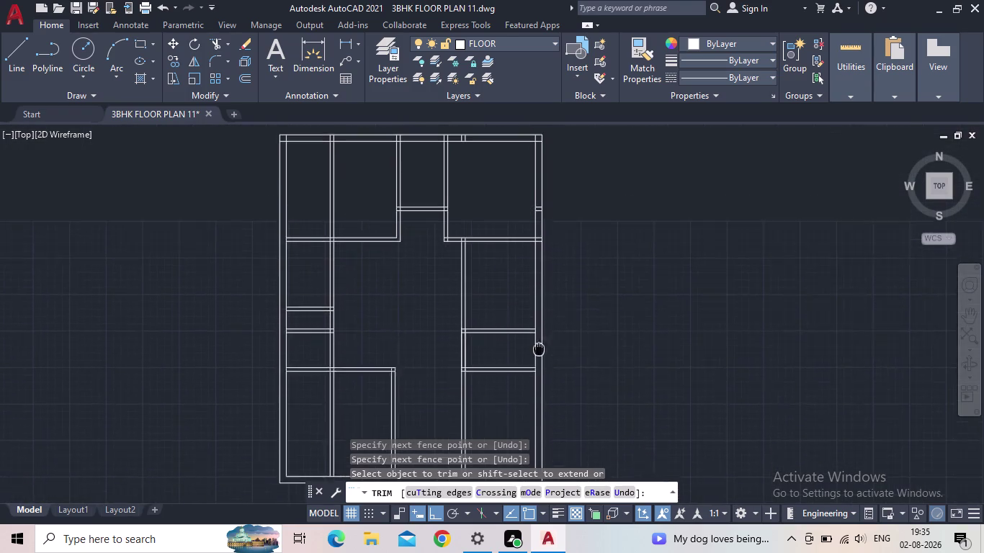
Trim the crossing wall lines at the upper junction.
middle_drag(538, 361, 538, 386)
scroll(up, 3)
click(528, 319)
click(531, 278)
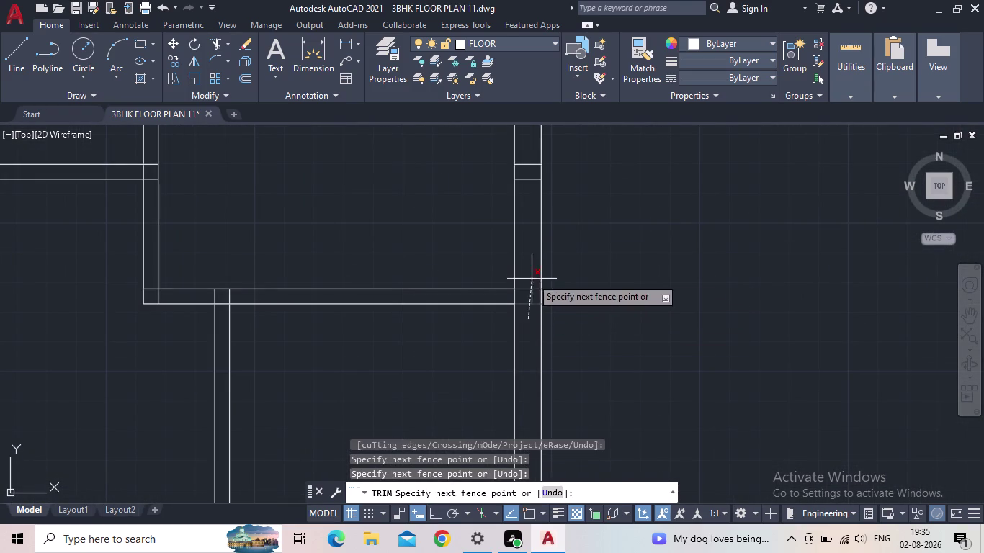
click(531, 192)
drag(526, 151, 526, 160)
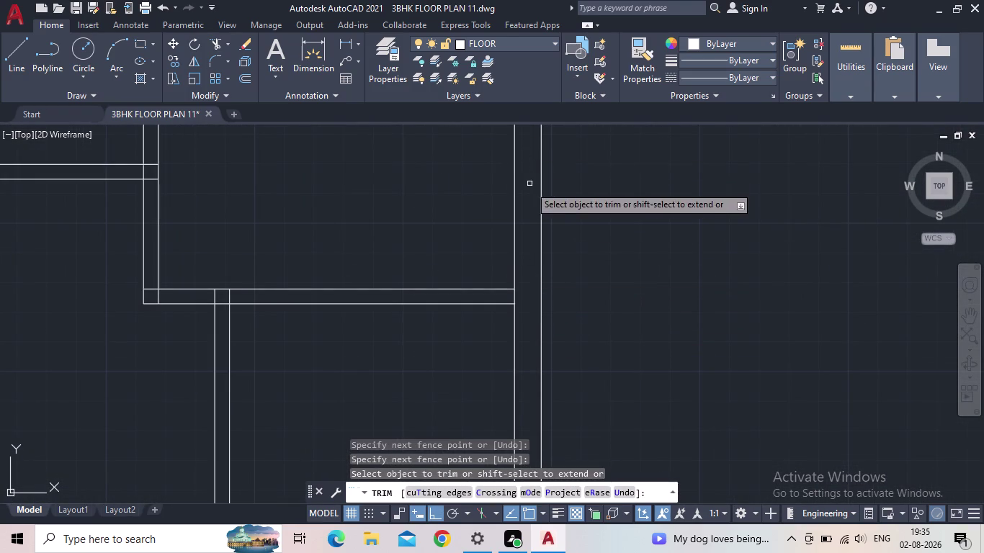
scroll(down, 3)
Cut the overlapping wall stubs at the next corner junction.
middle_drag(528, 215, 502, 442)
scroll(up, 3)
click(494, 267)
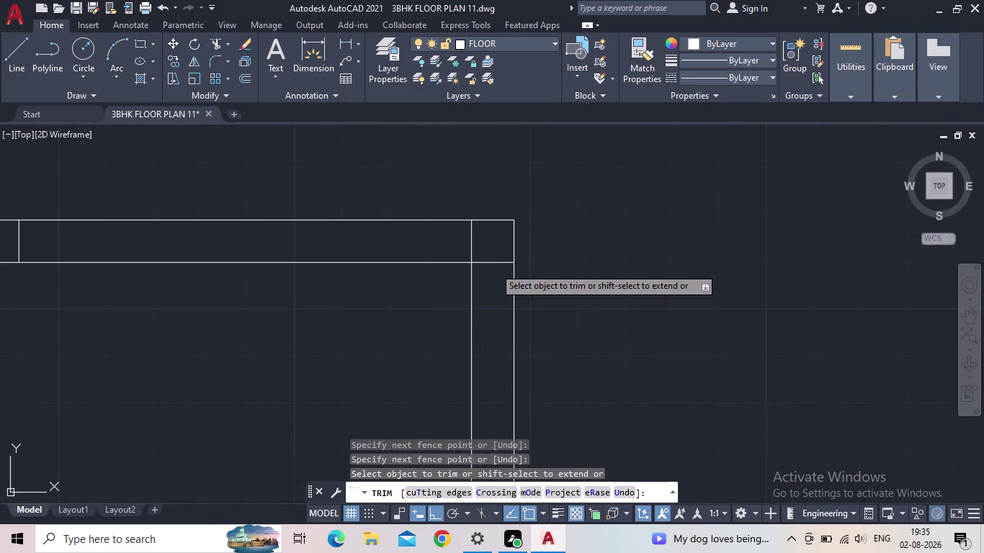
click(492, 247)
click(489, 245)
click(461, 241)
scroll(down, 3)
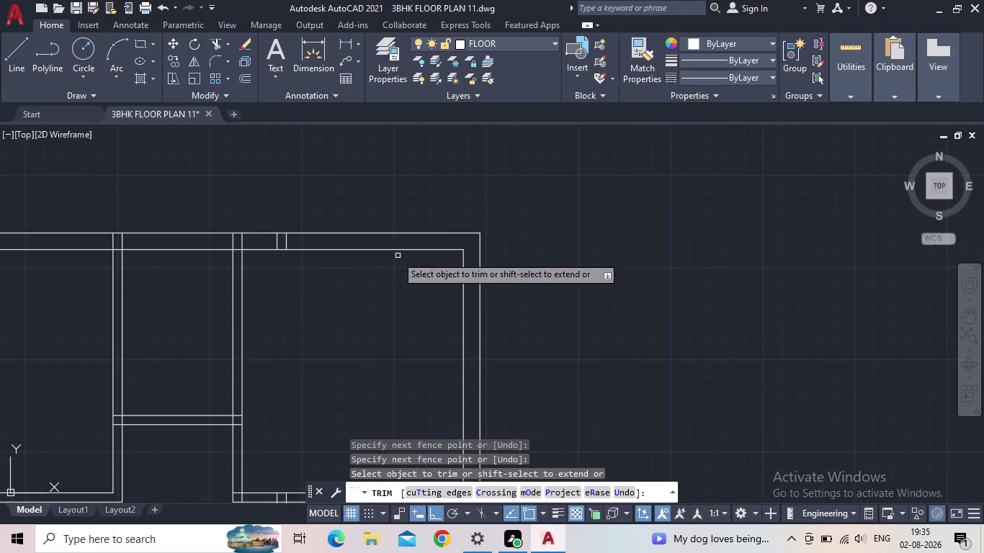
Fence-trim the wall ends across the top junction.
middle_drag(383, 261, 574, 315)
scroll(up, 3)
click(490, 294)
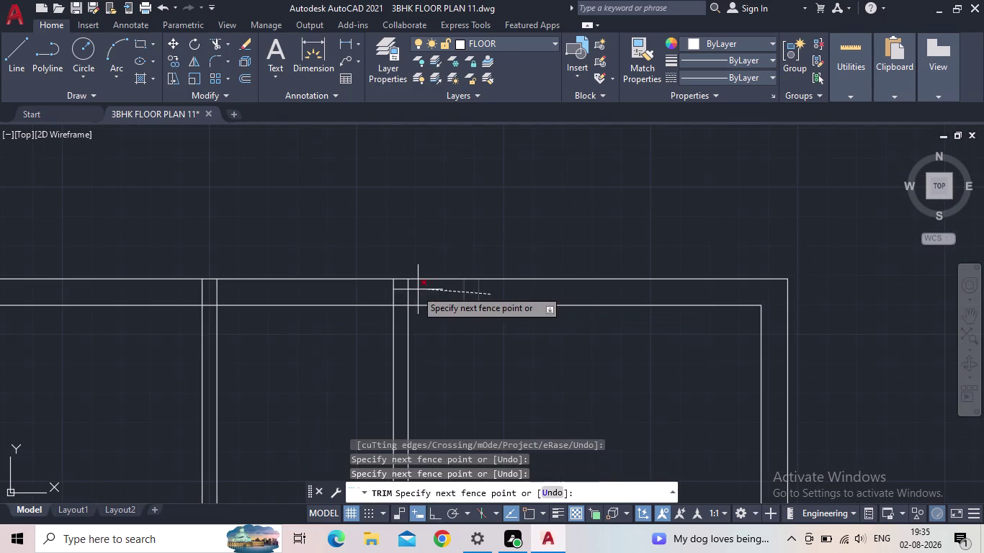
click(376, 292)
click(230, 292)
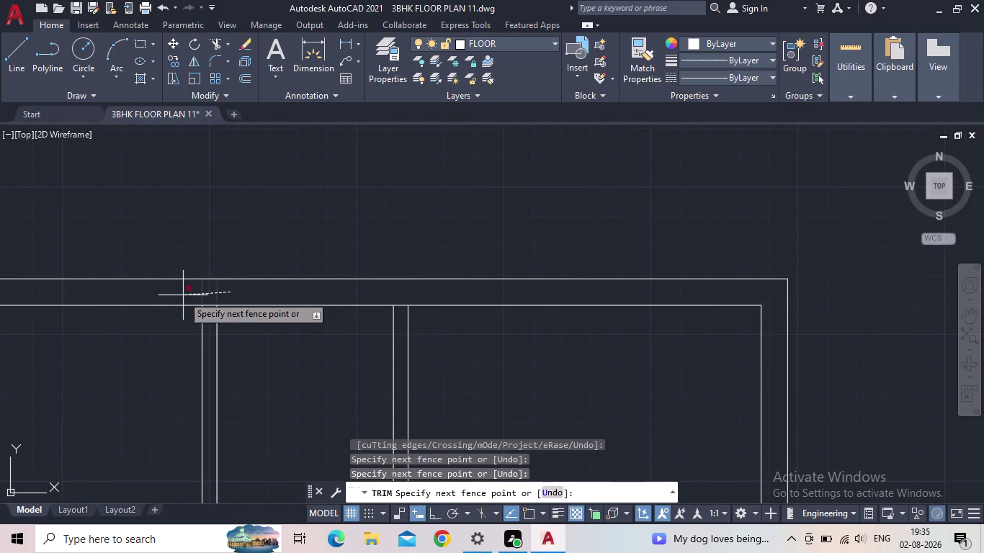
click(180, 295)
scroll(down, 3)
Clear the wall overlaps along the top wall at the upper-left corner.
middle_drag(144, 326, 324, 362)
scroll(up, 3)
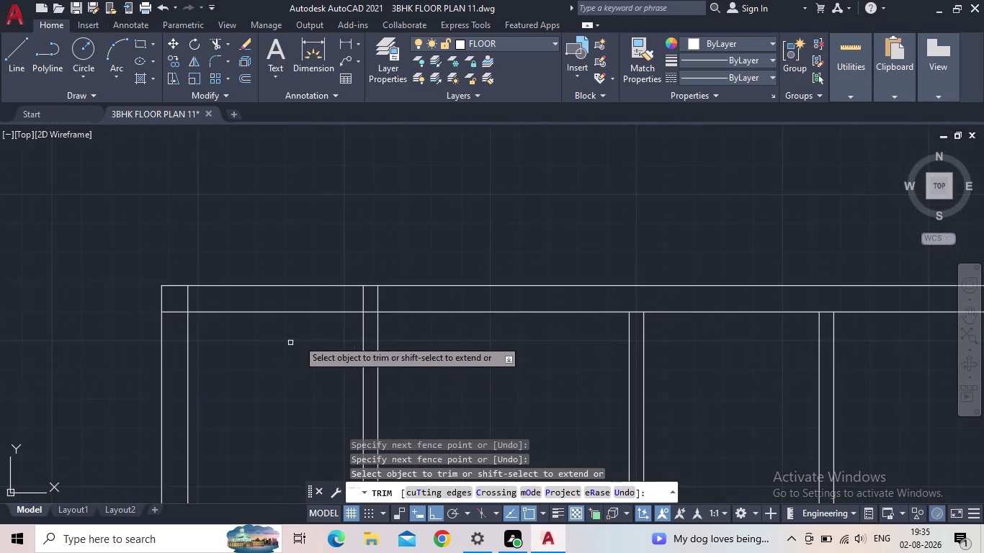
click(387, 303)
click(332, 295)
drag(212, 303, 209, 302)
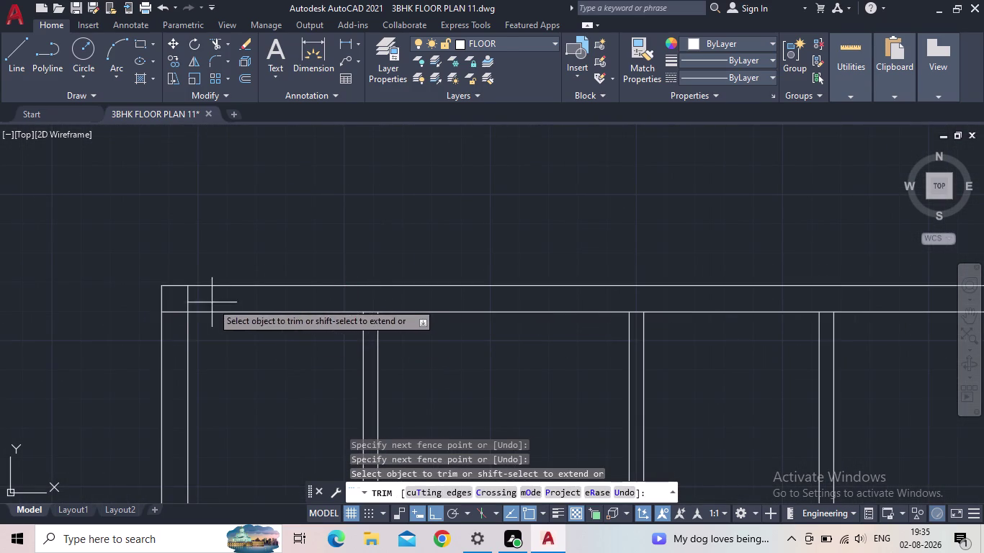
drag(209, 302, 205, 302)
click(180, 297)
drag(173, 303, 172, 309)
click(171, 319)
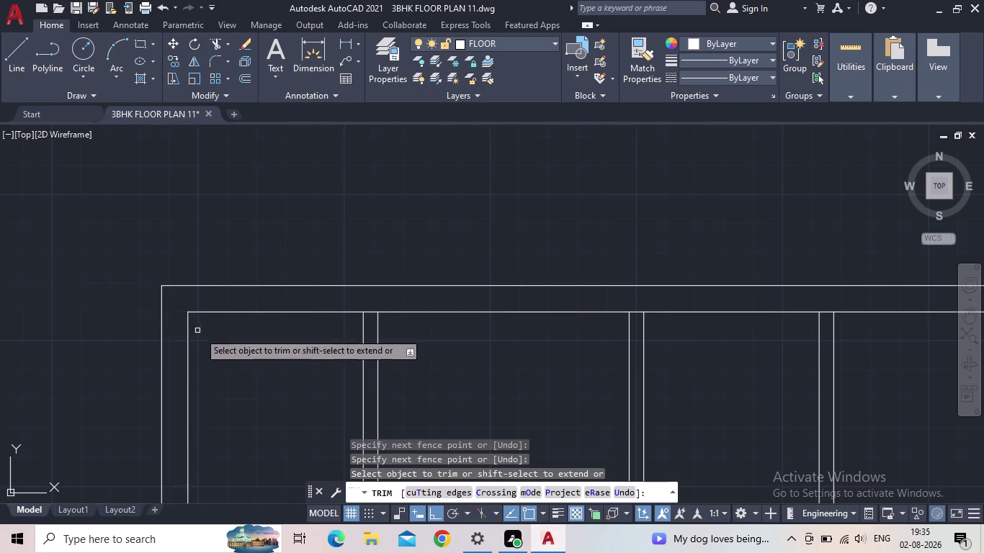
scroll(down, 3)
Fence-trim the crossing lines at the T-junction.
middle_drag(295, 359, 339, 239)
scroll(down, 3)
middle_drag(413, 342, 446, 263)
scroll(up, 3)
scroll(up, 3)
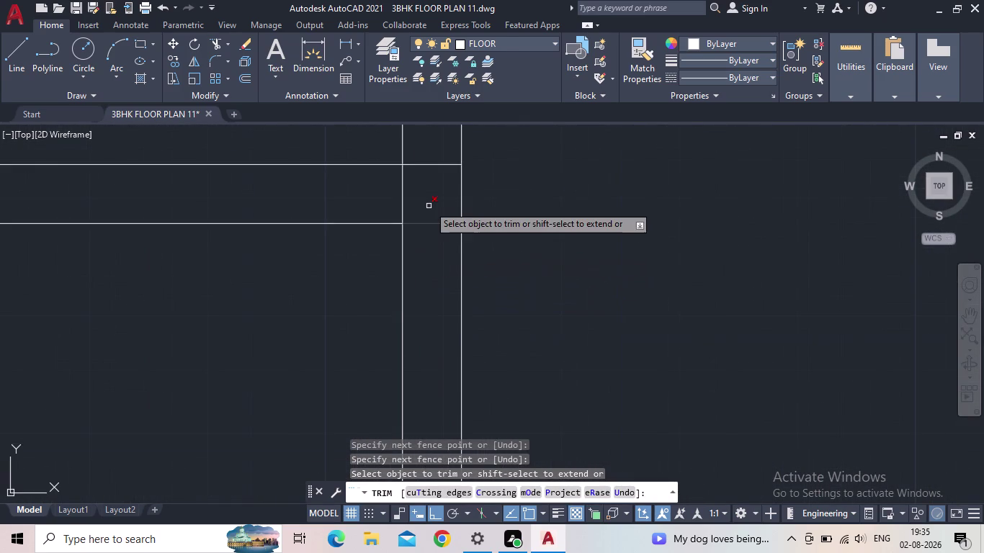
drag(428, 202, 422, 203)
click(379, 203)
drag(422, 193, 424, 186)
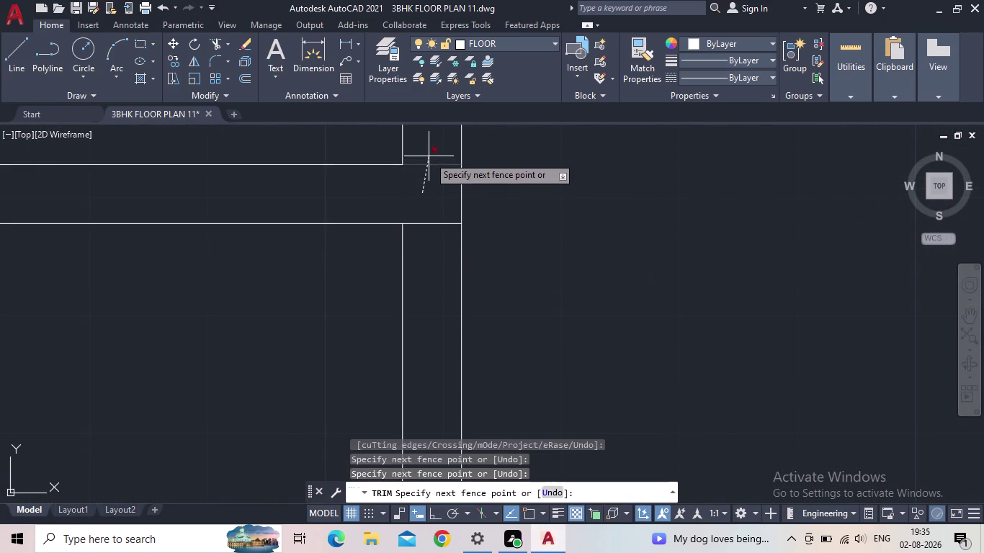
drag(429, 157, 431, 166)
drag(431, 199, 427, 250)
scroll(down, 3)
Pan over the lower interior junctions and quick-save the drawing.
middle_drag(470, 314, 510, 283)
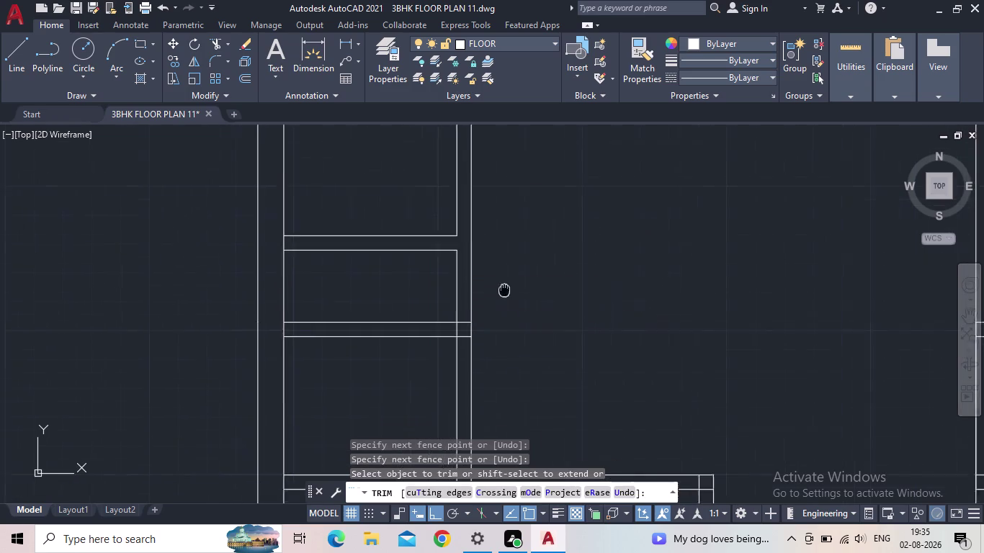
middle_drag(510, 283, 527, 271)
scroll(down, 3)
middle_drag(526, 345, 588, 319)
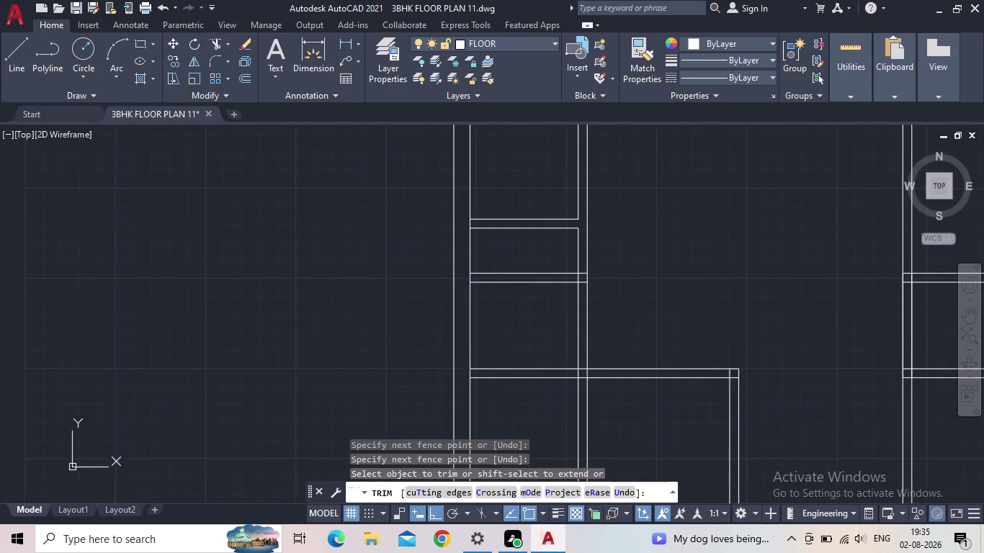
middle_drag(641, 314, 561, 392)
scroll(down, 3)
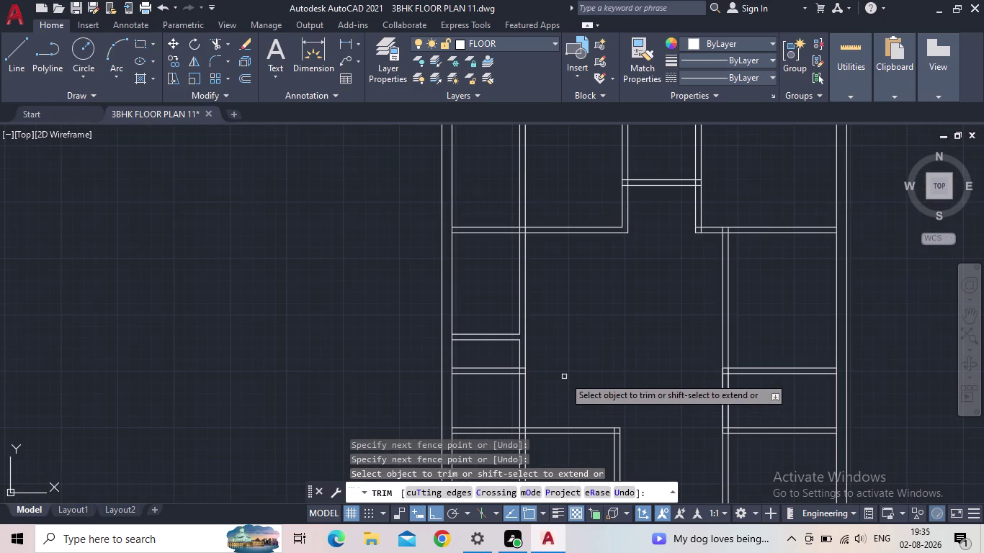
click(78, 10)
scroll(down, 3)
scroll(down, 3)
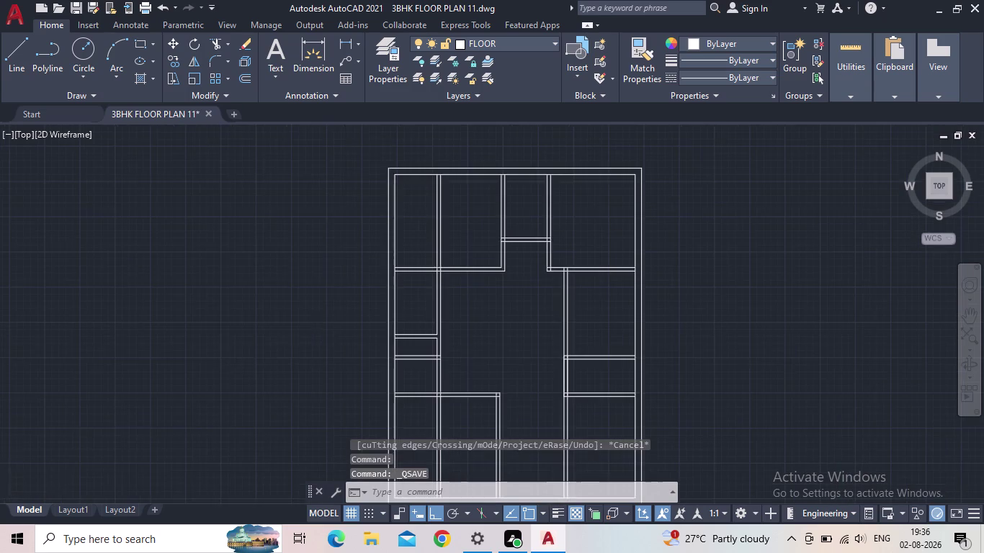
scroll(down, 3)
middle_click(247, 338)
scroll(up, 3)
middle_drag(291, 325, 317, 422)
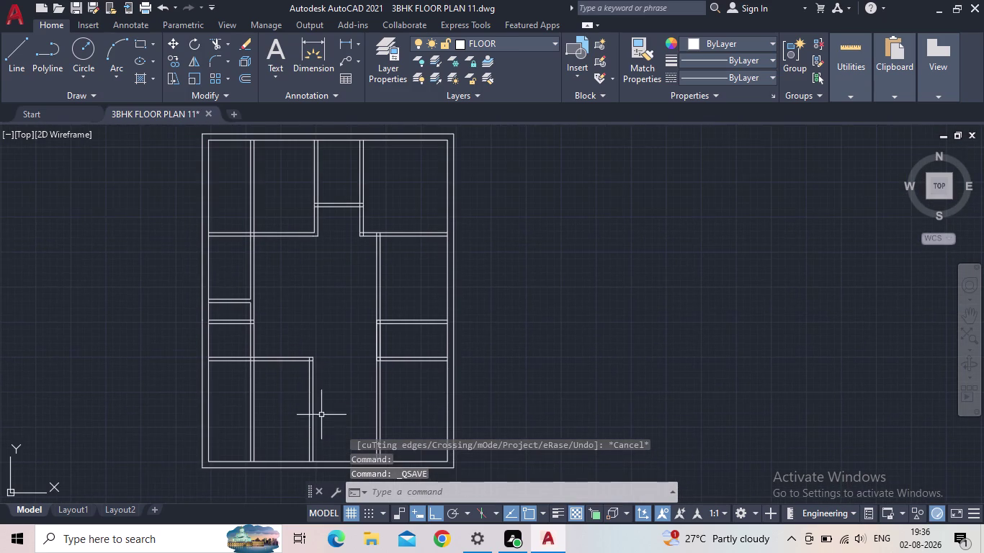
middle_drag(321, 347, 255, 351)
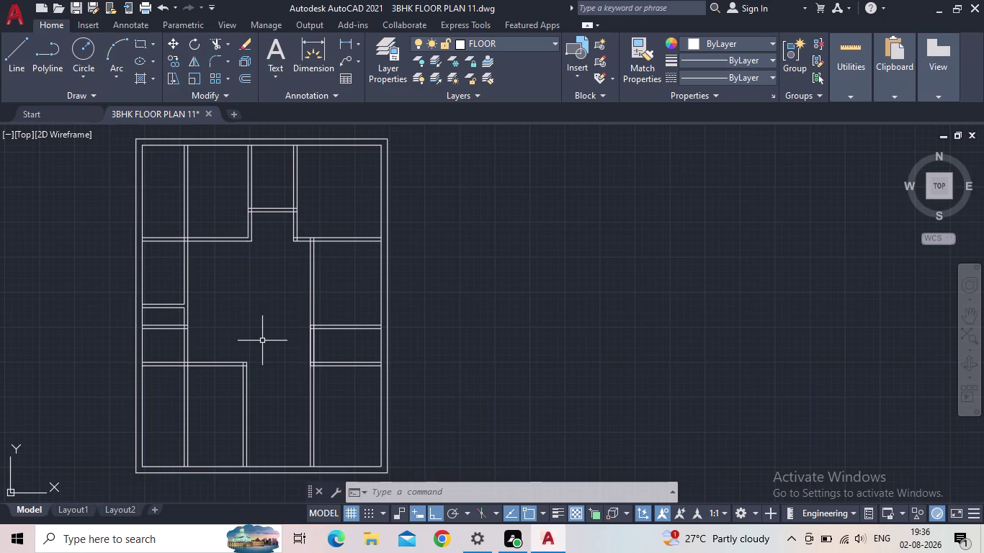
scroll(up, 3)
middle_drag(252, 257, 241, 314)
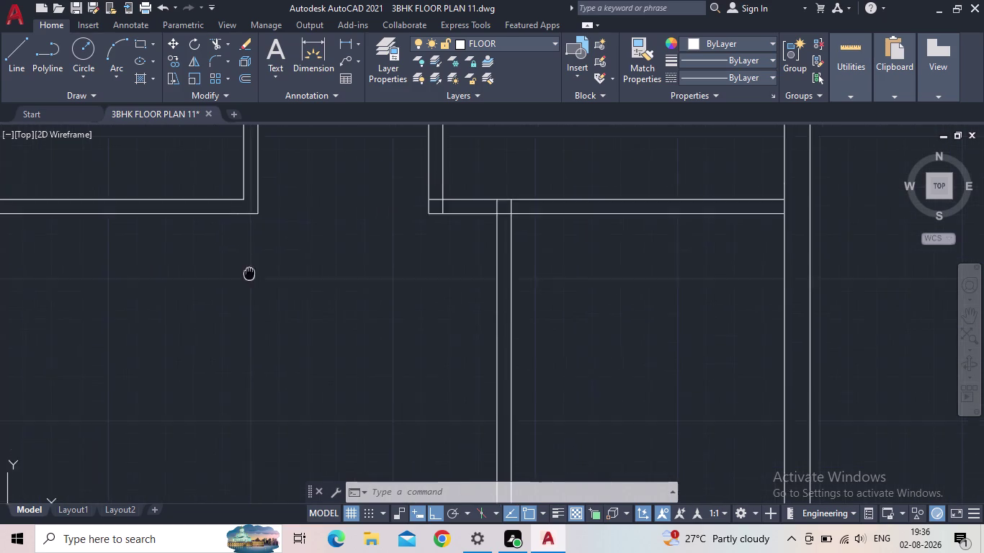
middle_drag(240, 314, 223, 410)
Try two linear dimensions on the walls and cancel both.
click(340, 39)
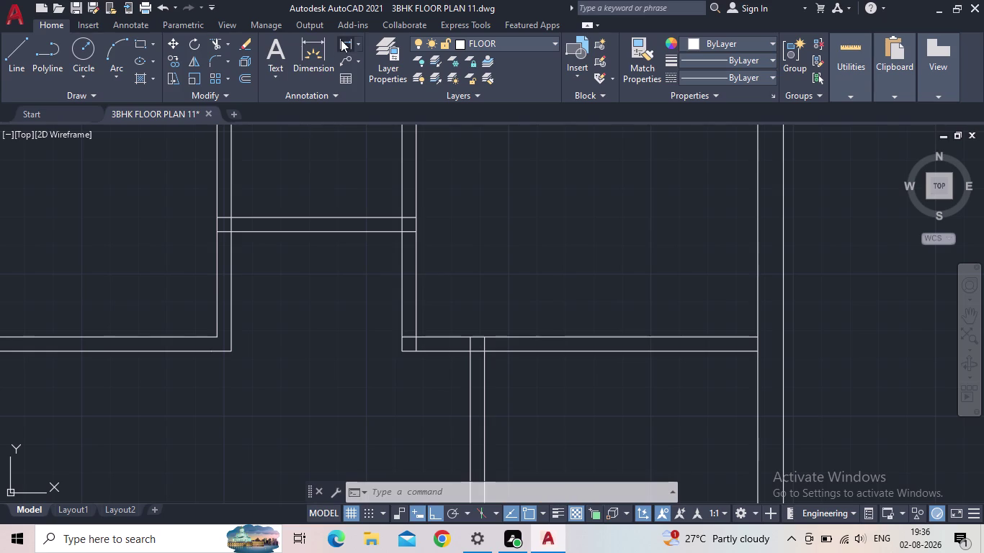
click(213, 331)
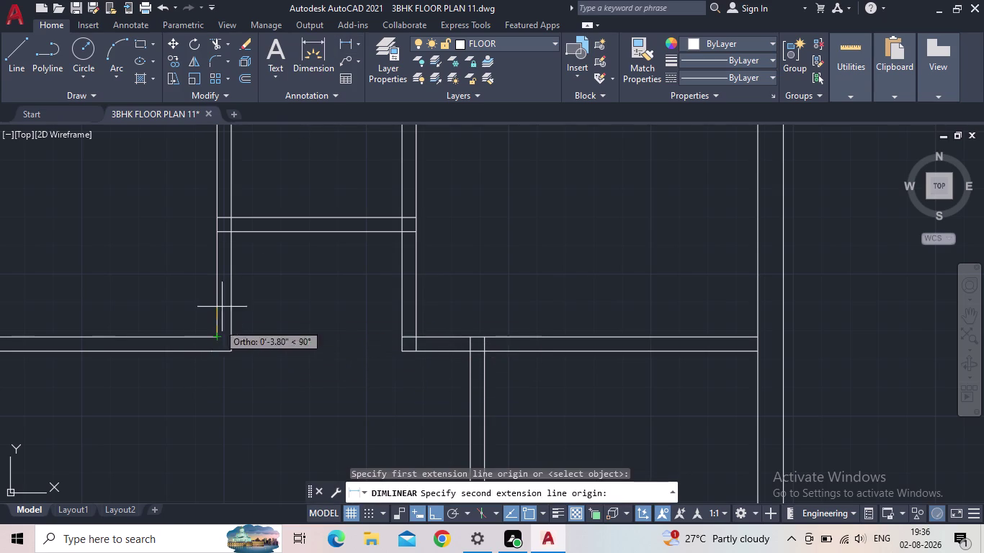
click(219, 228)
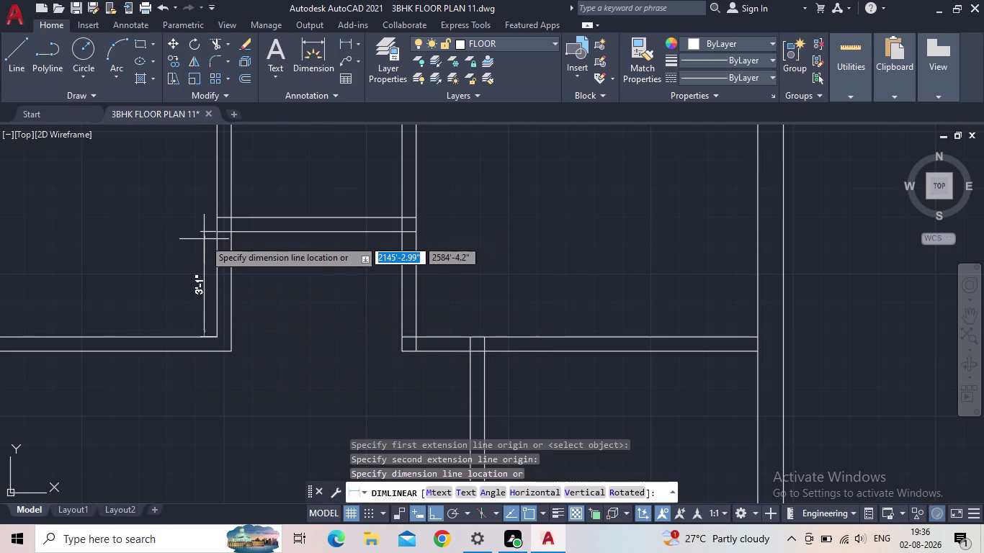
key(Escape)
scroll(down, 3)
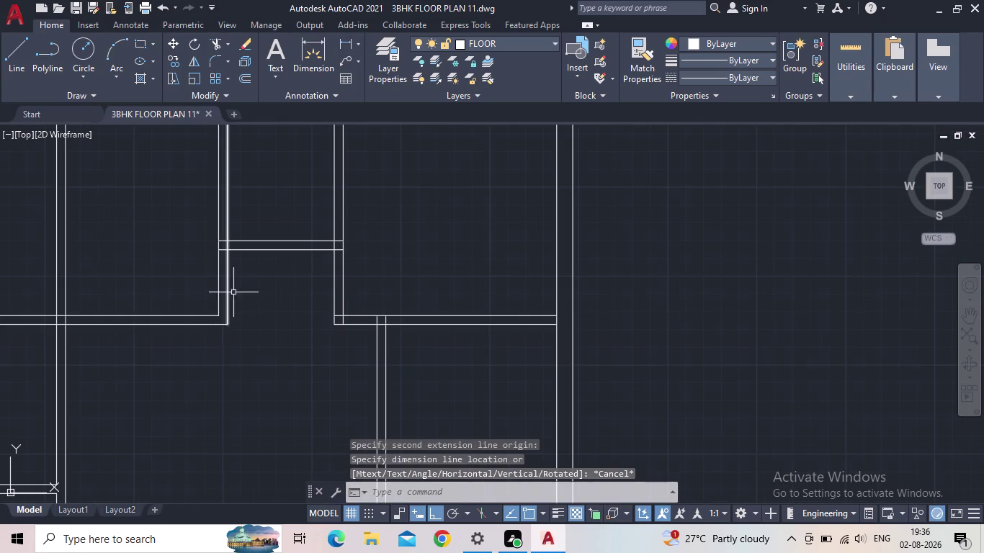
middle_drag(276, 329, 267, 381)
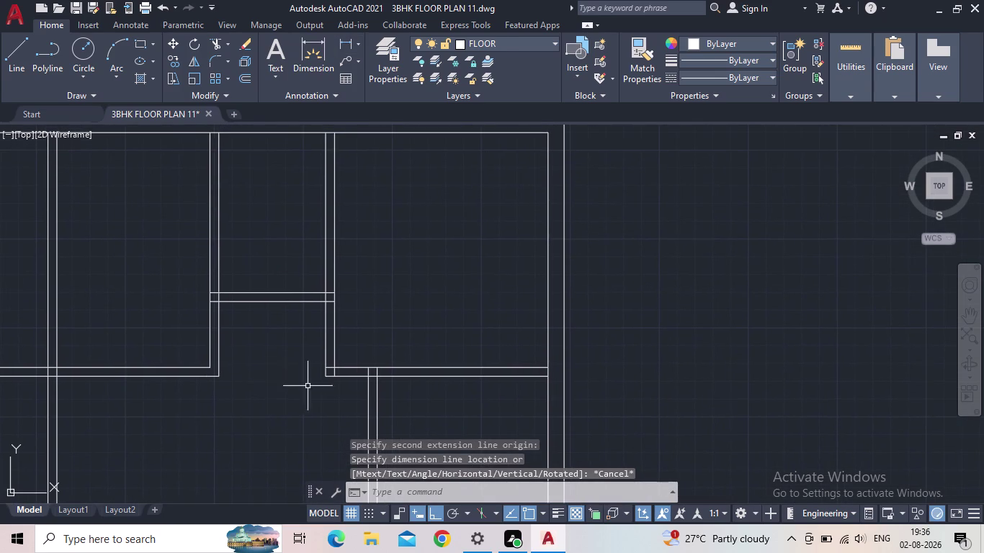
scroll(up, 3)
key(space)
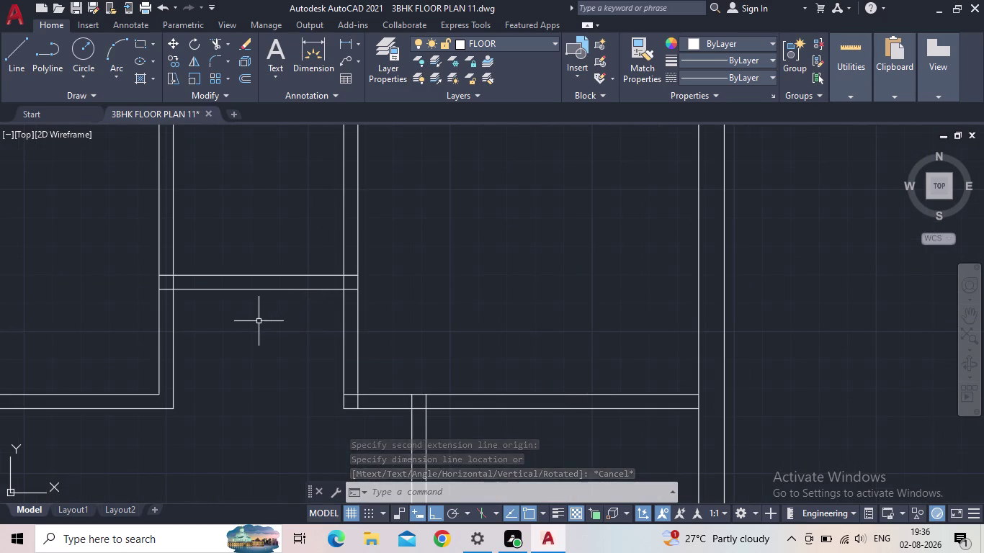
click(175, 272)
click(347, 272)
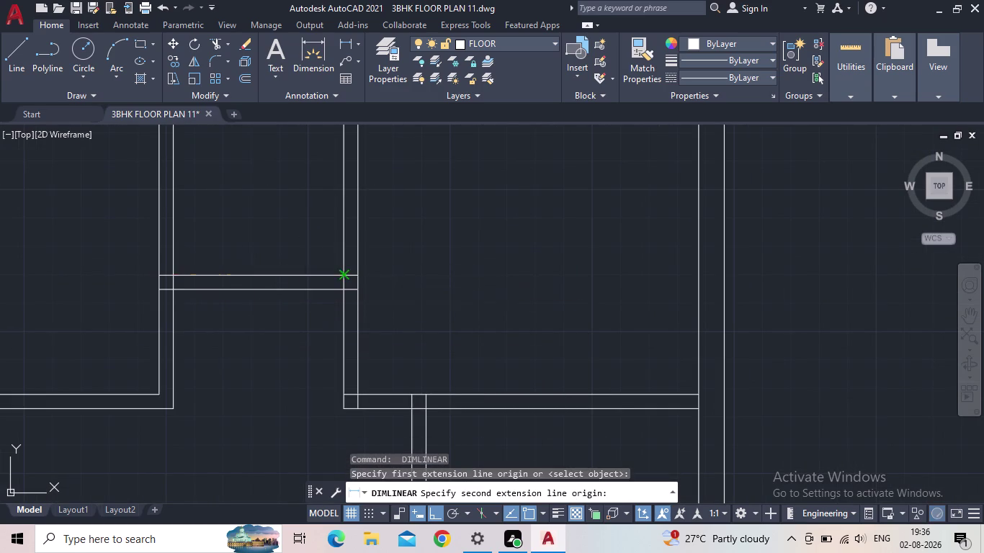
key(Escape)
Zoom out, move the plan left, and start a rectangle beside it.
scroll(down, 3)
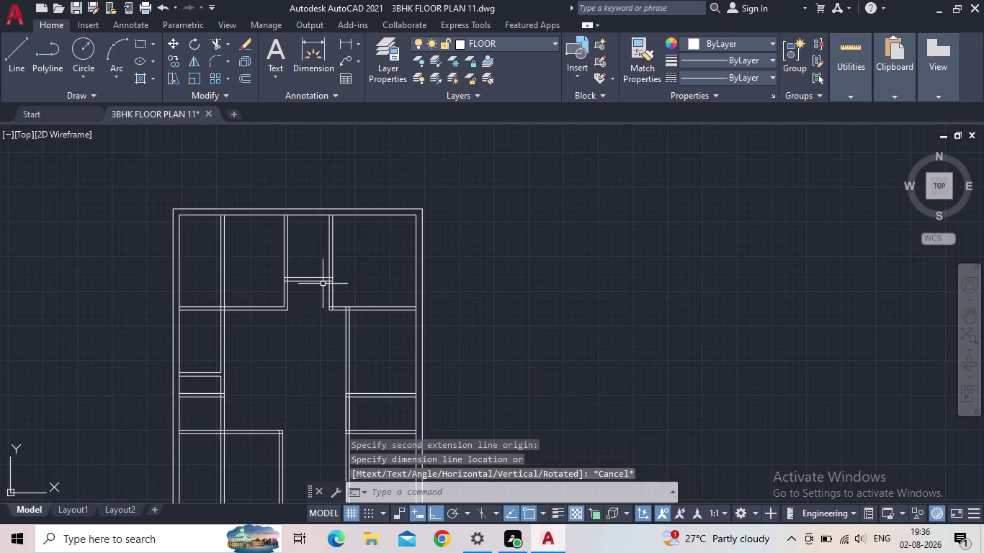
middle_drag(323, 285, 292, 308)
scroll(down, 3)
middle_drag(432, 304, 365, 301)
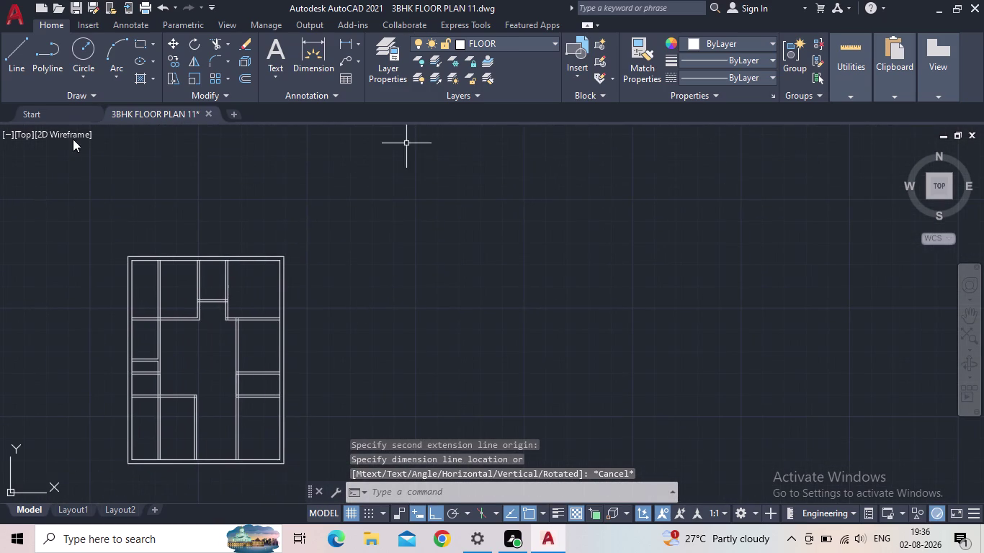
click(144, 42)
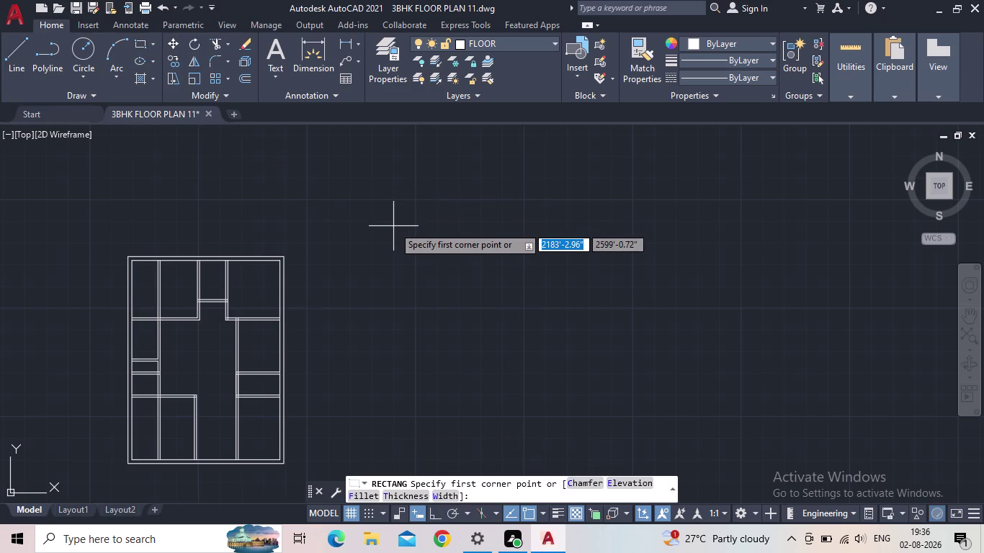